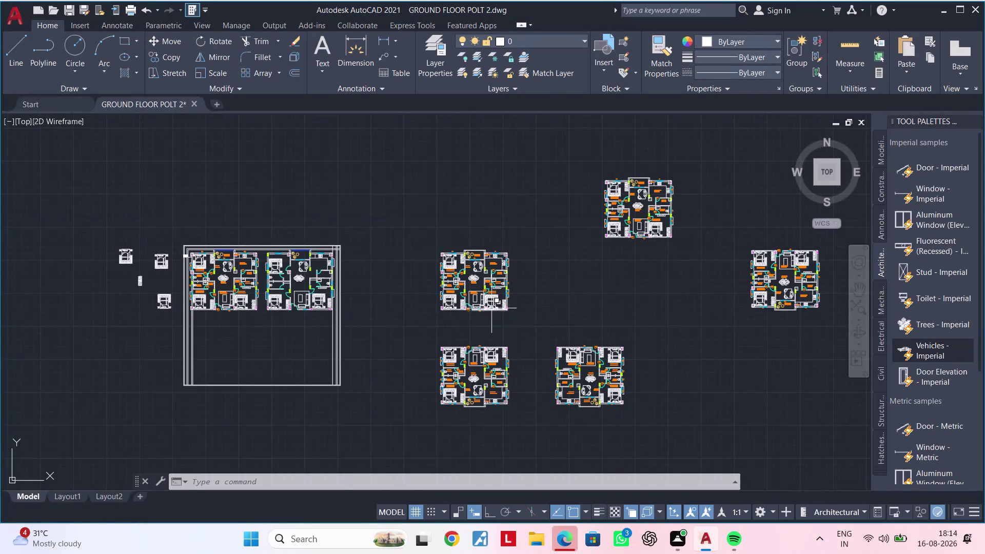
Pan and zoom to the wall gap between the two units' bedroom wall columns.
scroll(up, 3)
scroll(up, 3)
middle_drag(385, 335, 680, 281)
scroll(down, 3)
middle_drag(411, 321, 687, 291)
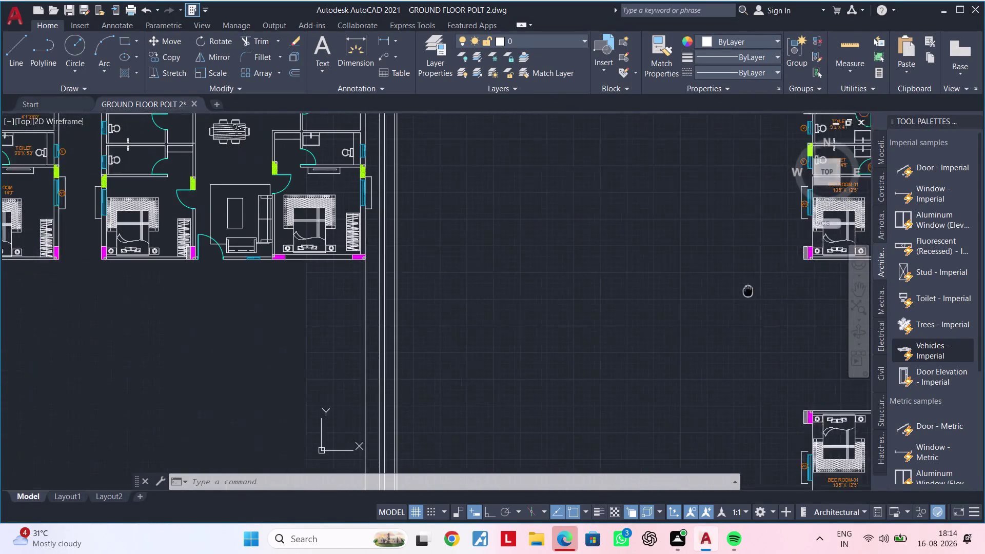
middle_drag(688, 290, 788, 291)
middle_drag(339, 310, 581, 319)
scroll(down, 3)
middle_drag(362, 320, 412, 322)
scroll(up, 3)
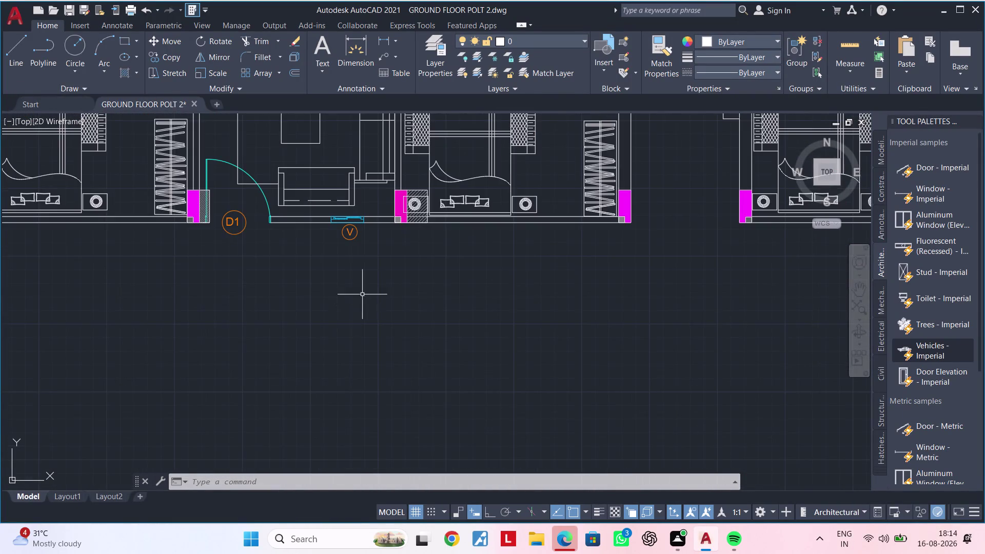
middle_drag(352, 259, 353, 397)
scroll(up, 3)
scroll(down, 3)
middle_drag(294, 396, 370, 379)
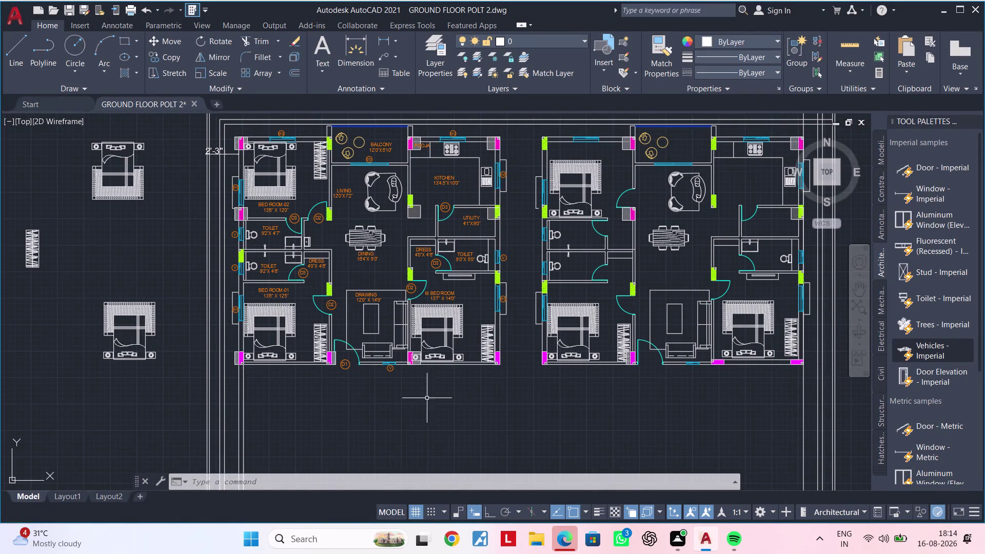
scroll(up, 3)
middle_drag(467, 342, 394, 395)
key(Escape)
key(Escape)
key(Escape)
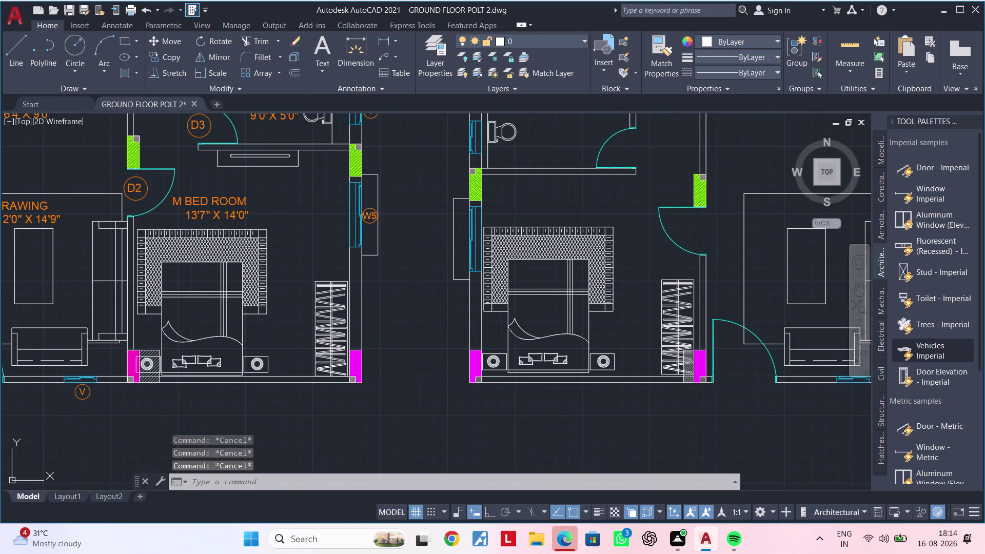
key(Escape)
key(Escape)
key(Escape)
key(Escape)
key(Escape)
scroll(up, 3)
key(Escape)
middle_drag(382, 385, 347, 393)
key(Escape)
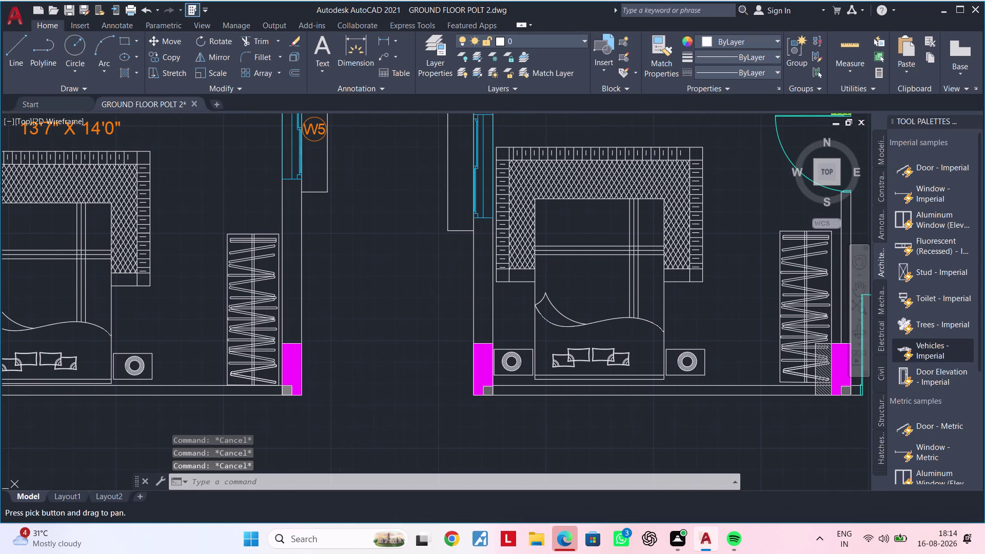
With Ortho on, draw a straight line spanning the gap between the wall column corners.
text(L)
key(space)
scroll(up, 3)
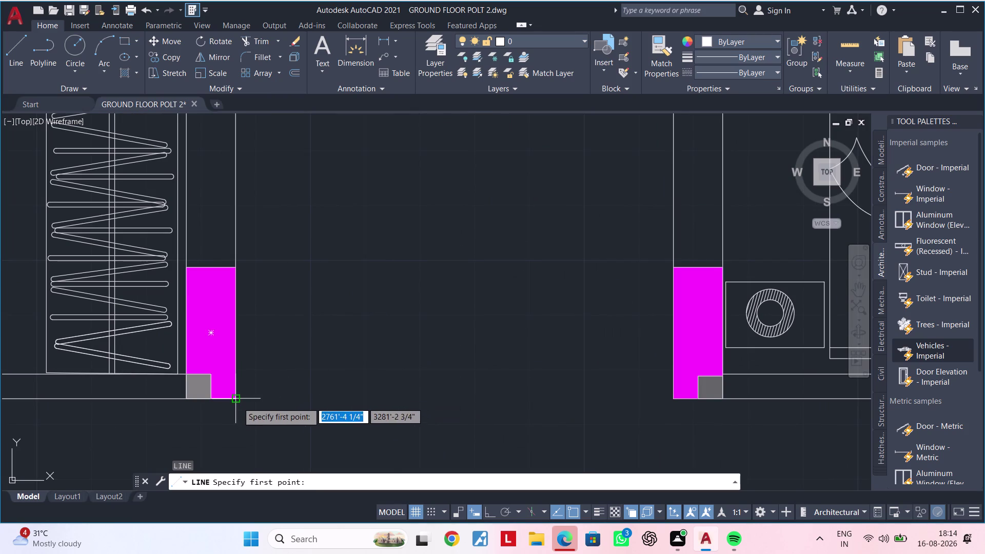
click(236, 400)
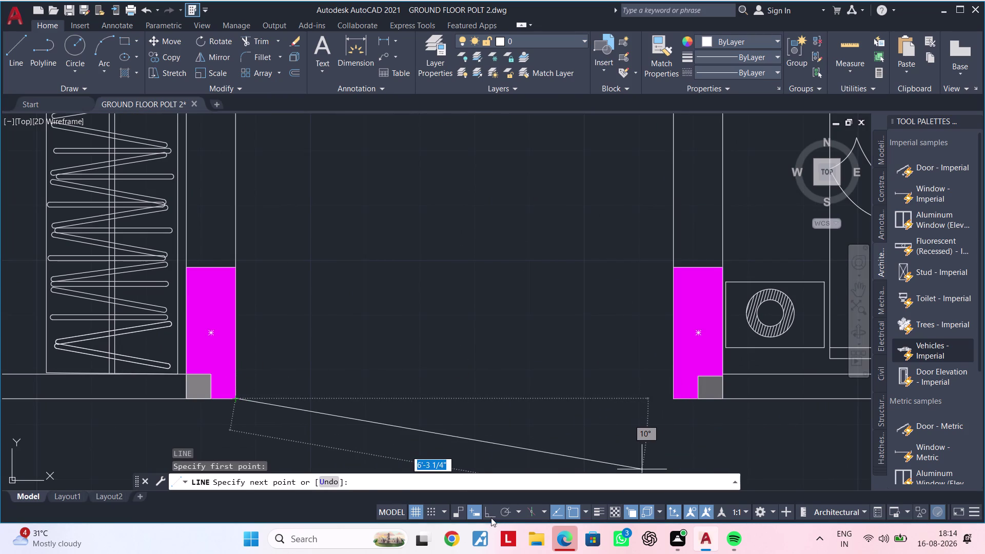
click(491, 518)
click(671, 398)
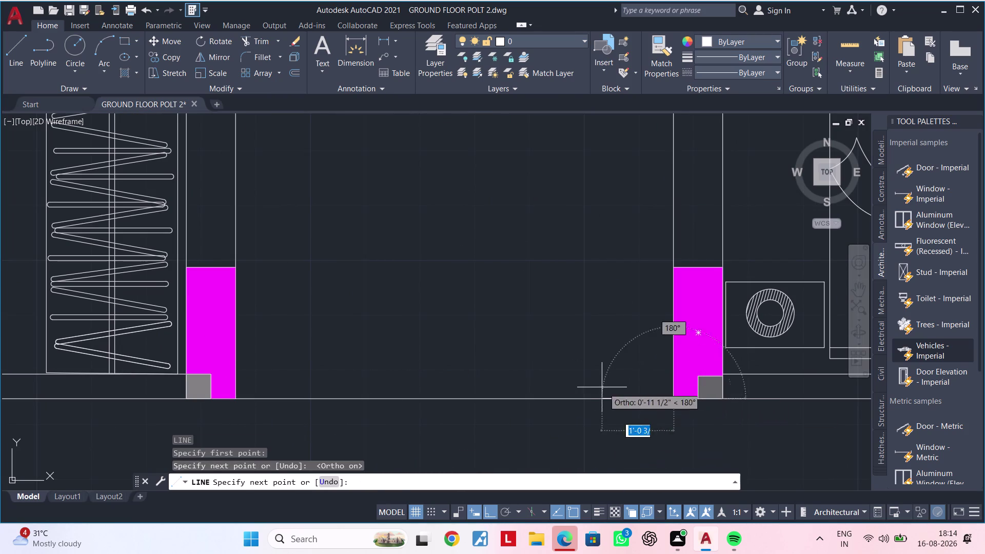
key(Escape)
key(Escape)
Offset the new wall line 9" upward.
text(OF)
key(space)
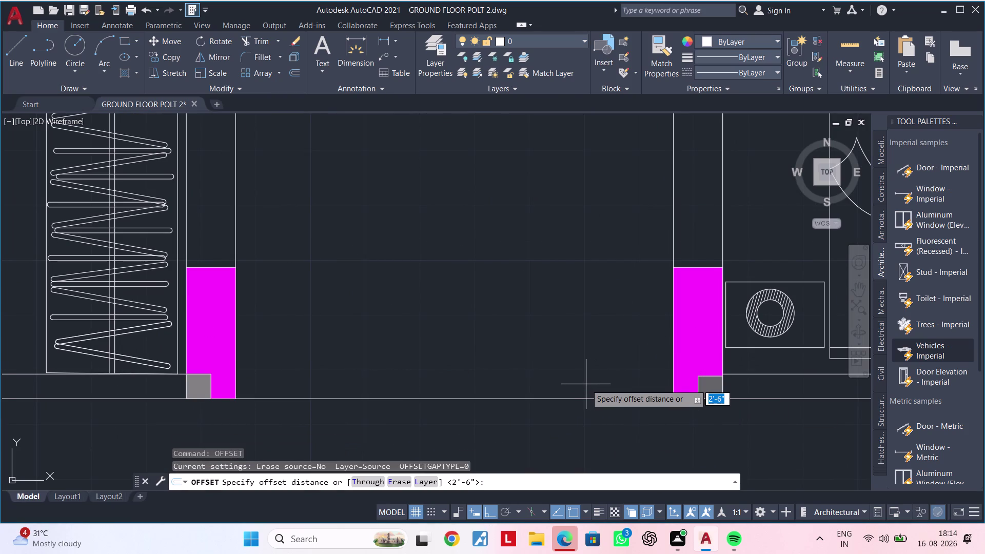
key(9)
key(shift+quotedbl)
key(Return)
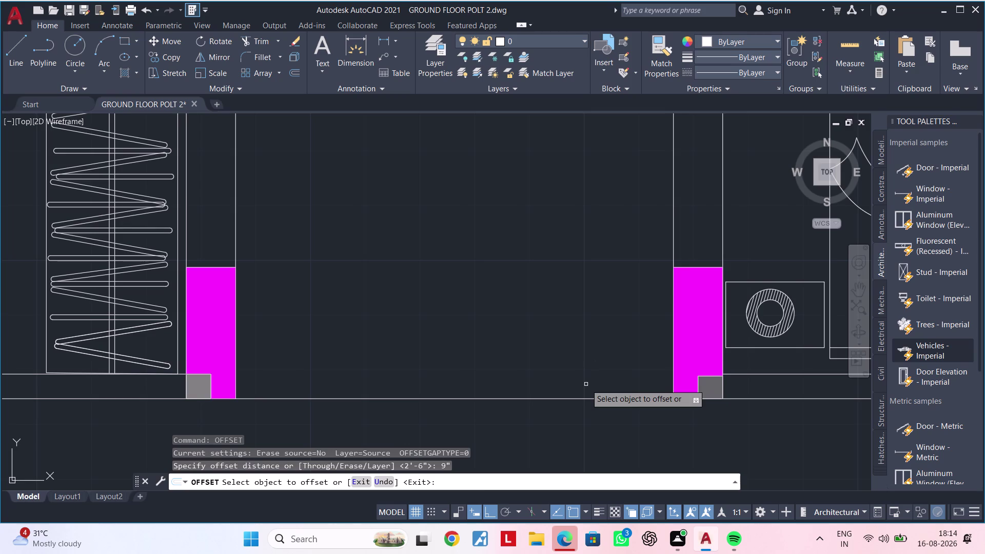
click(518, 399)
click(507, 349)
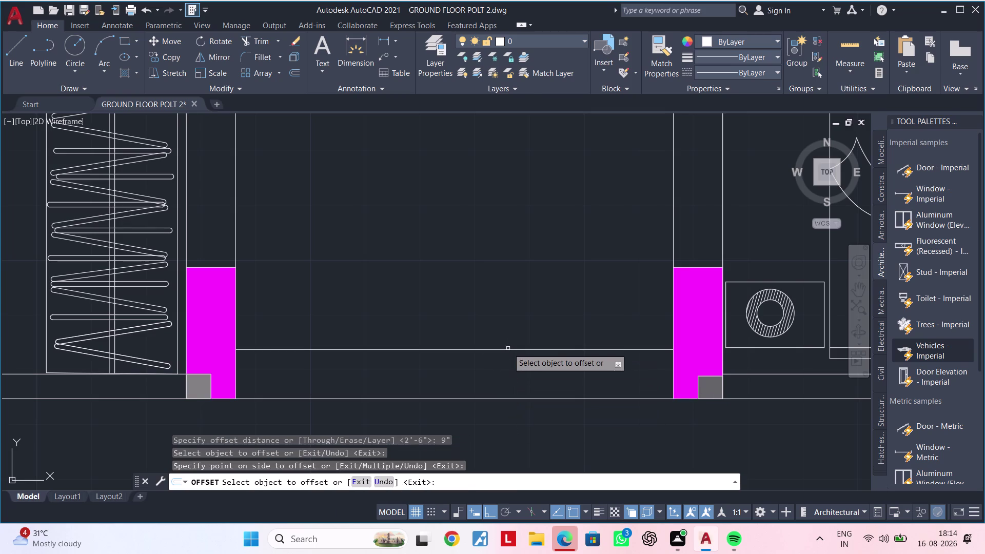
scroll(down, 3)
middle_drag(505, 324, 421, 373)
key(space)
Attempt a second offset with a mistyped 6 distance, then cancel it.
key(space)
text(6)
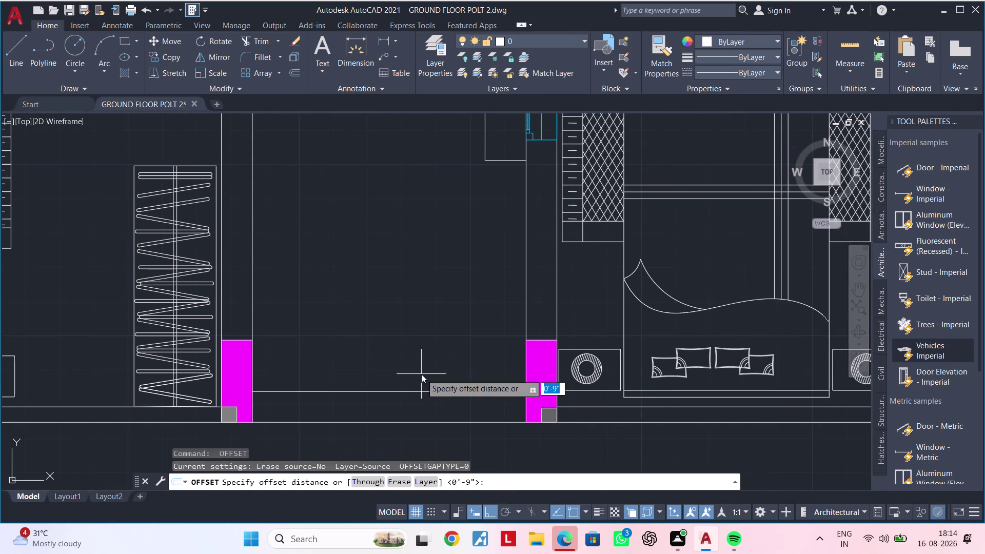
key(backslash)
key(Return)
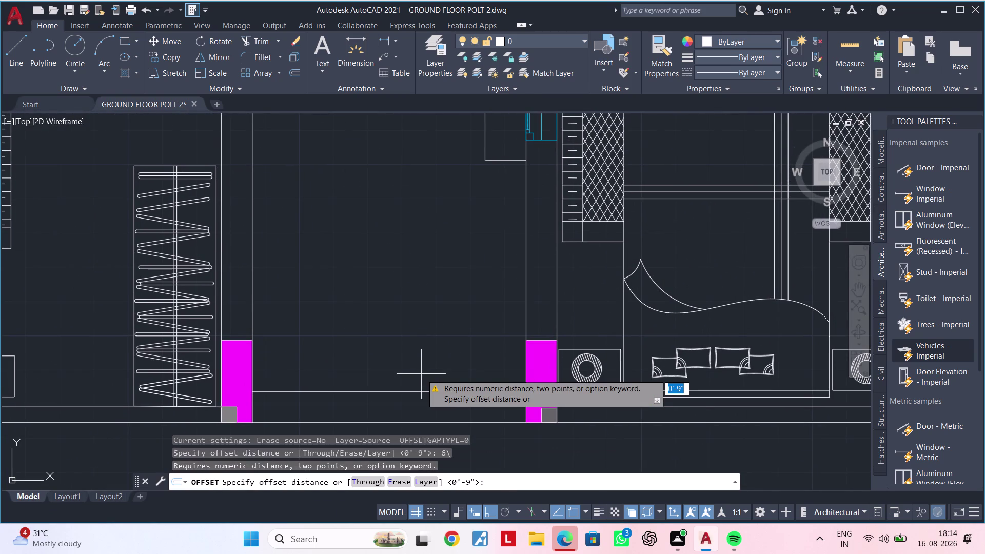
key(Escape)
key(Escape)
key(Escape)
text(O)
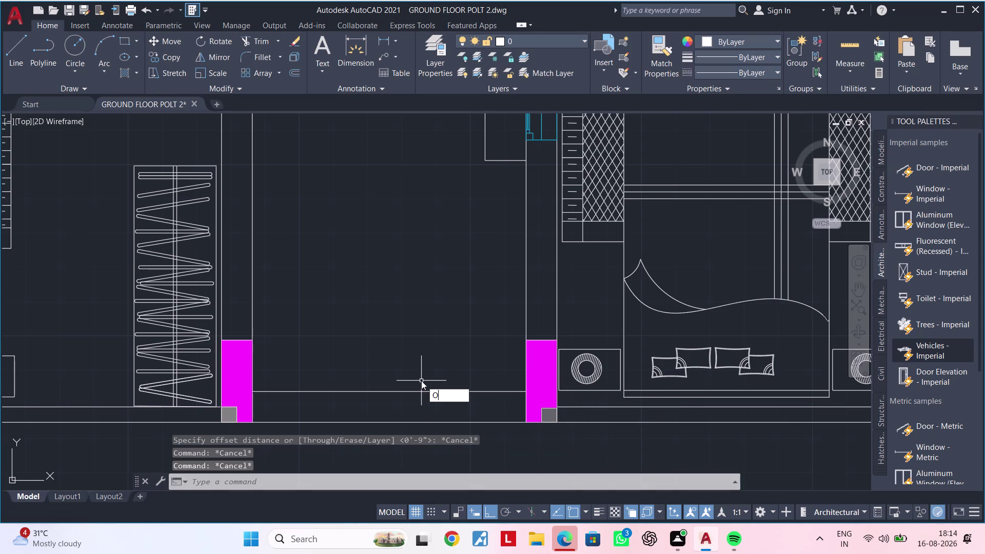
text(G)
key(Escape)
key(Escape)
Offset the 9" line 6' upward.
text(OF)
key(space)
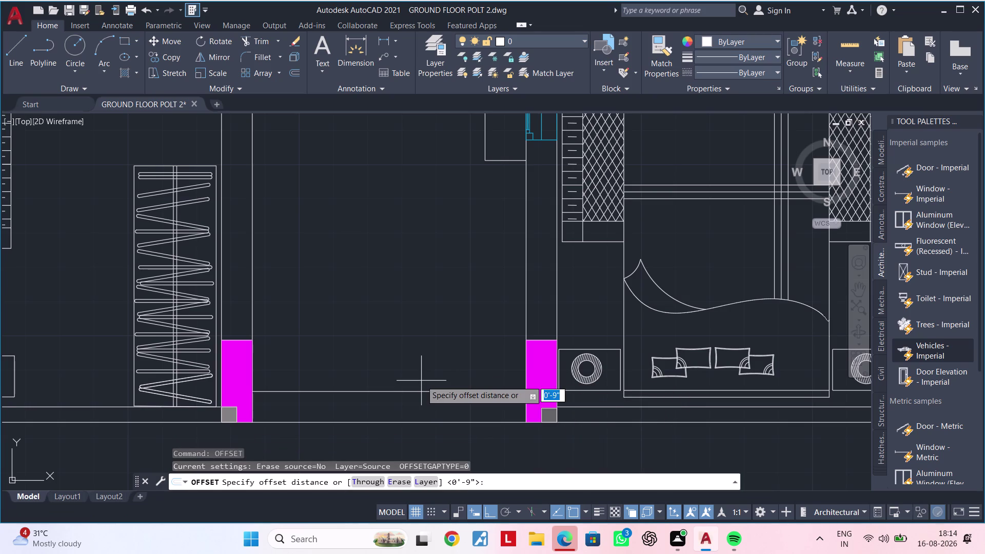
text(6')
key(Return)
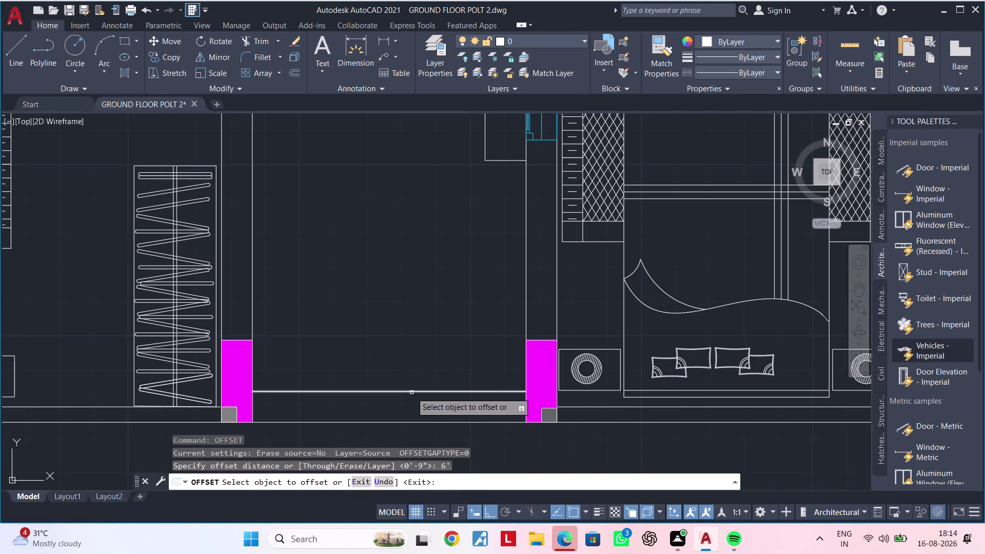
click(411, 393)
click(411, 323)
middle_drag(412, 322, 370, 482)
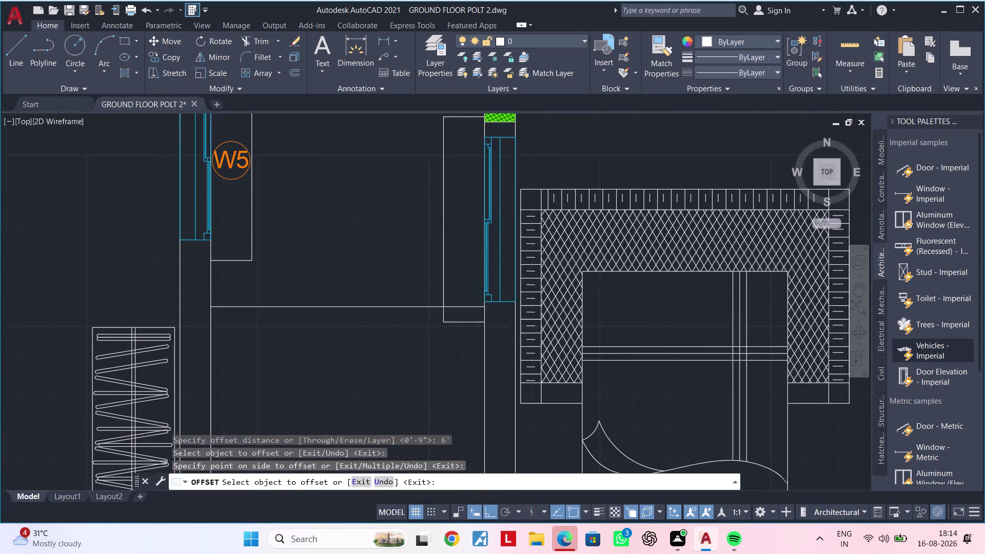
middle_drag(369, 482, 370, 483)
middle_drag(396, 385, 401, 341)
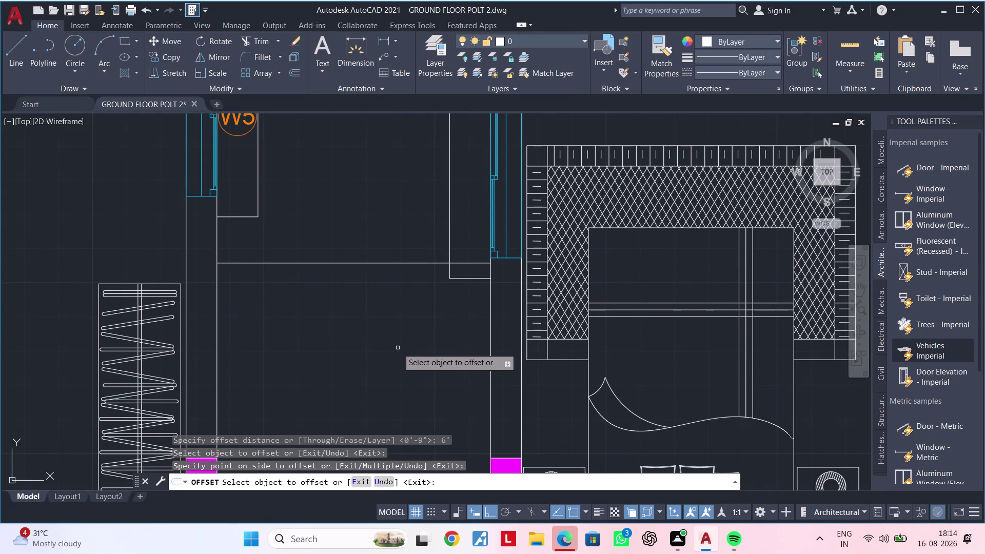
Start trimming the new wall lines with TR, restarting after a cancelled first try.
text(TR)
key(space)
click(451, 274)
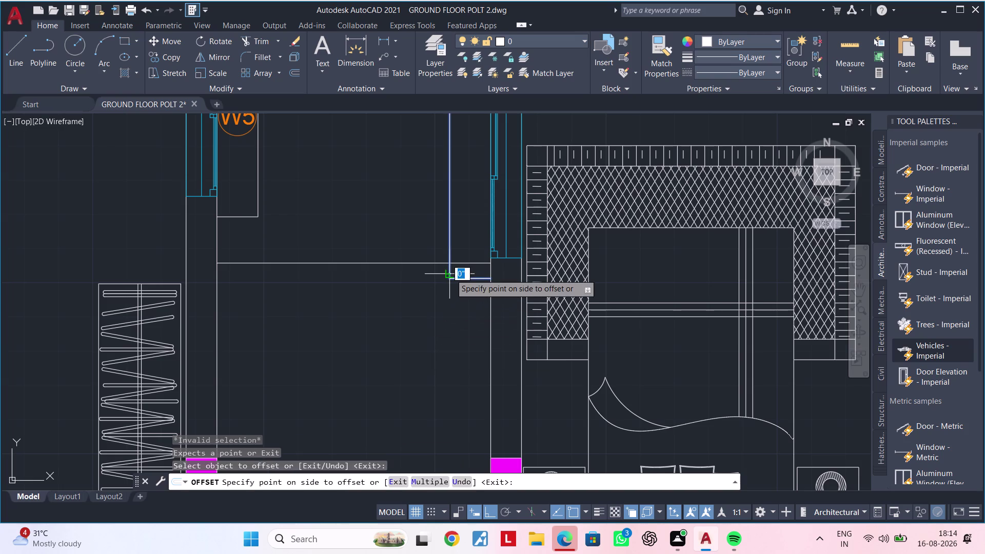
key(Escape)
key(Escape)
key(Escape)
text(TR)
key(space)
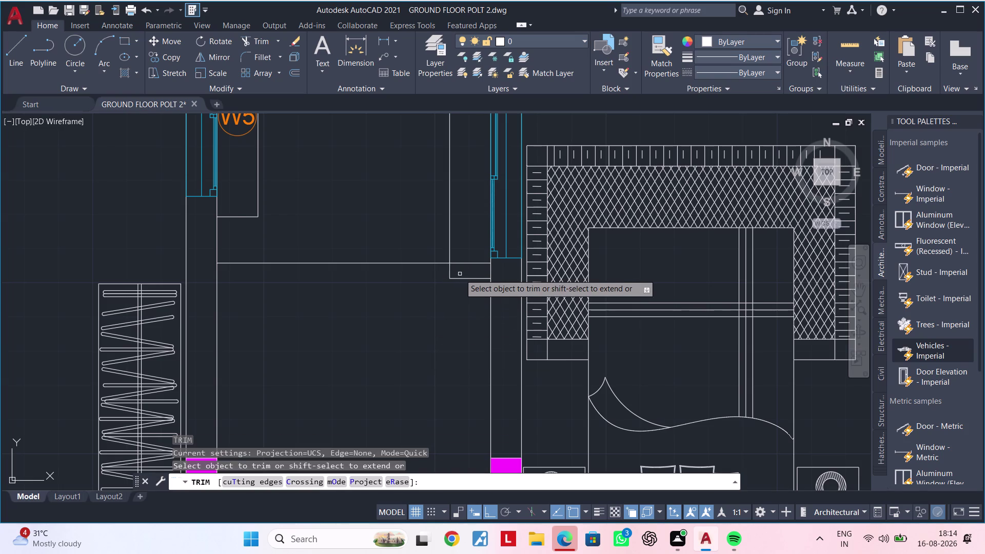
click(451, 275)
click(476, 277)
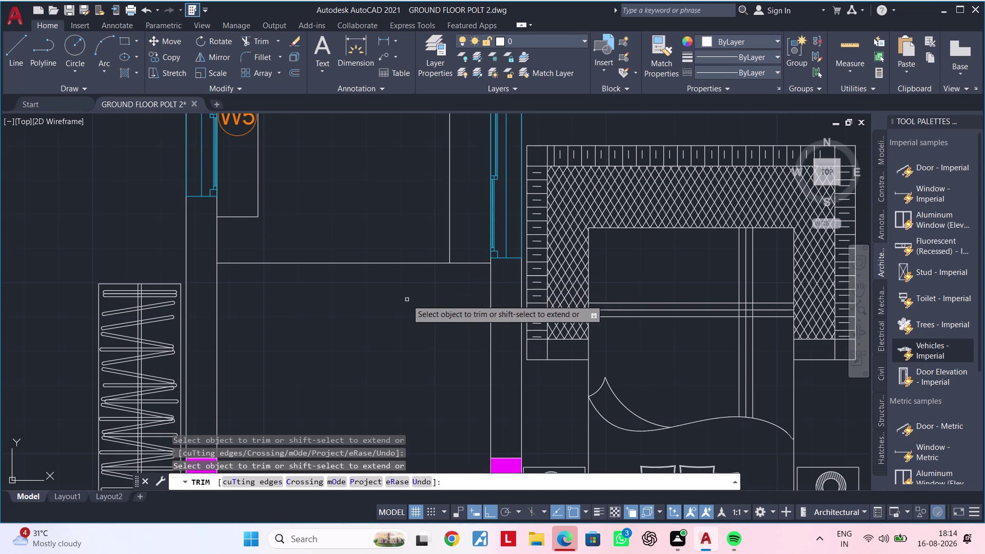
scroll(down, 3)
middle_drag(390, 315, 308, 325)
key(Escape)
key(Escape)
middle_drag(297, 326, 324, 318)
key(Escape)
key(Escape)
key(Escape)
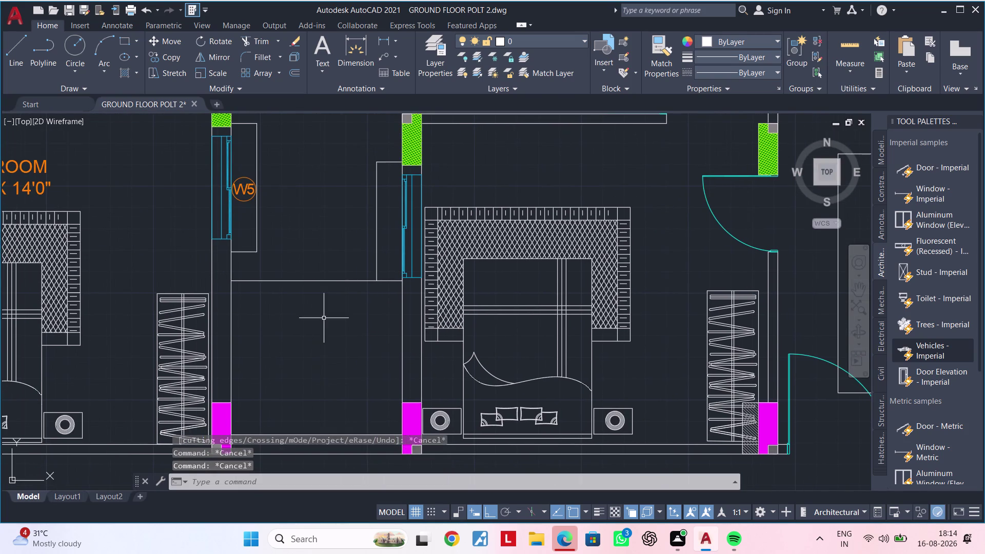
key(Escape)
key(Escape)
key(Escape)
key(Escape)
key(Escape)
key(Escape)
key(Escape)
key(Escape)
key(Escape)
key(Escape)
key(Escape)
key(Escape)
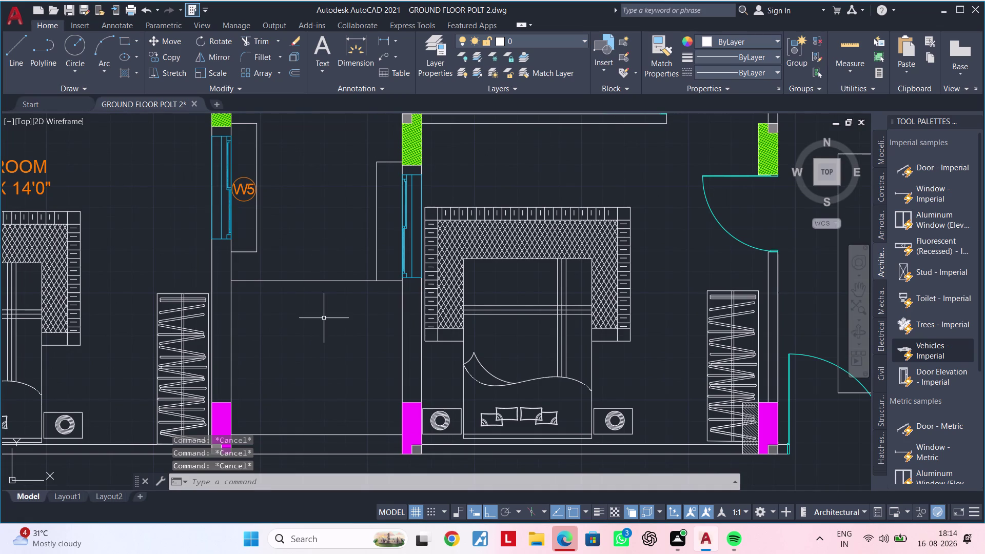
key(Escape)
key(Escape)
key(Escape)
key(Escape)
key(Escape)
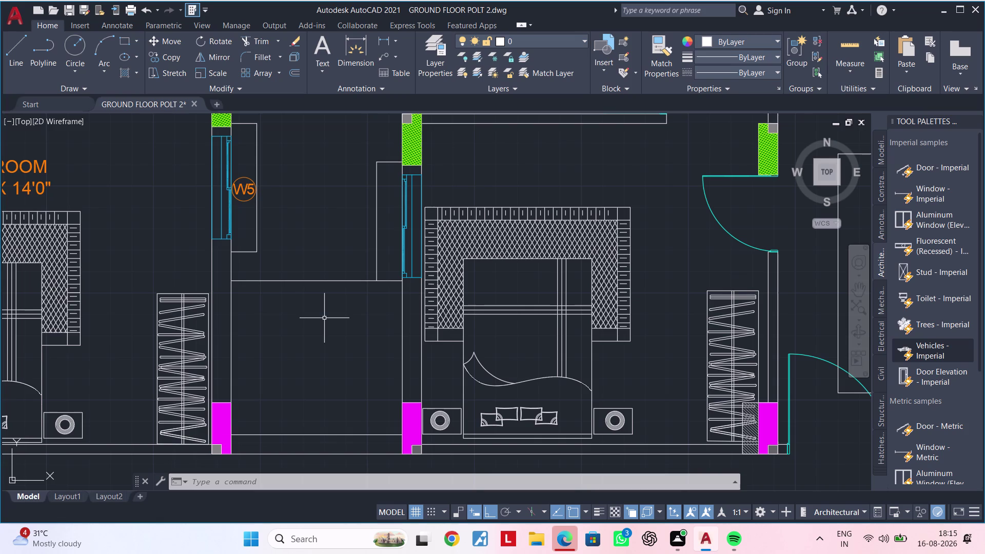
text(OF)
key(space)
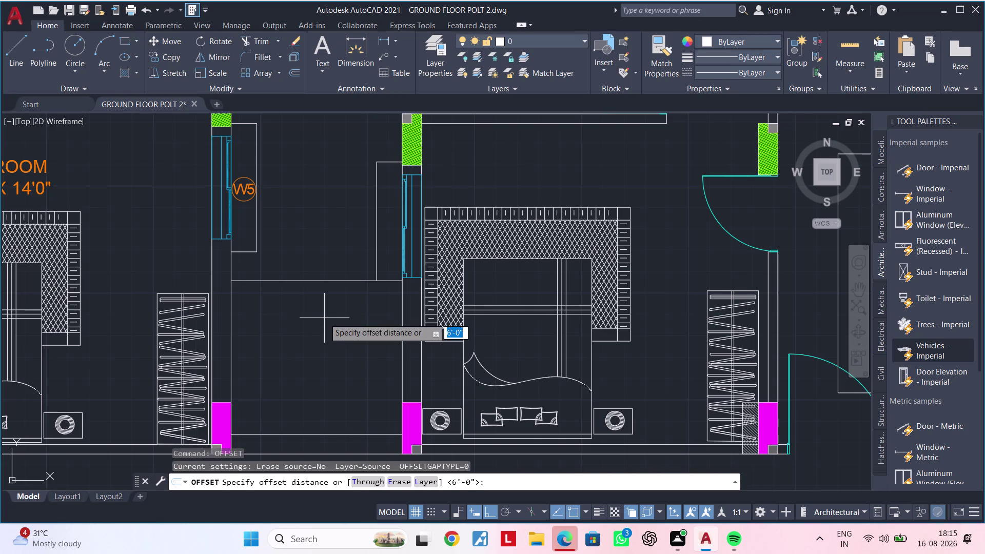
text(9")
key(Return)
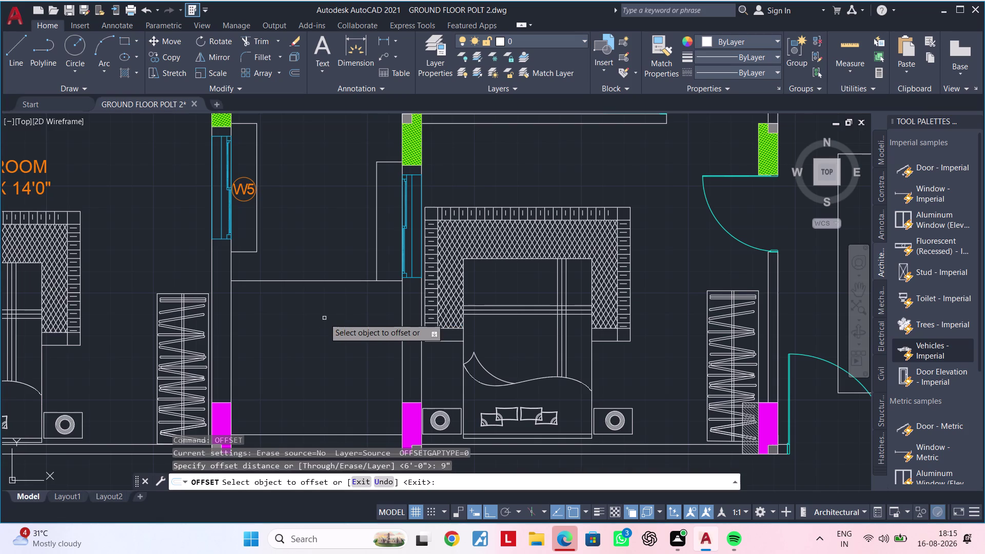
click(327, 279)
click(327, 323)
key(Escape)
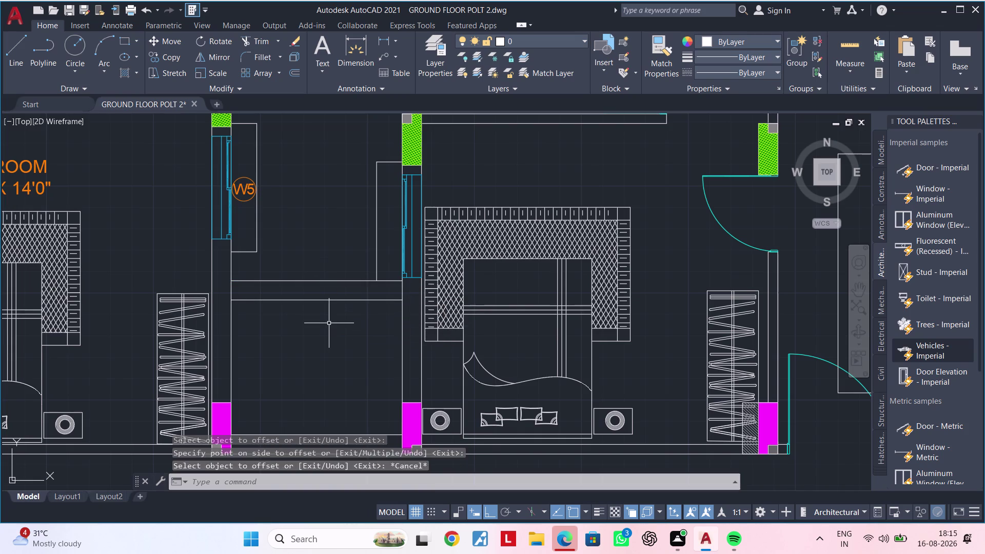
key(Escape)
key(Escape)
text(TR)
key(space)
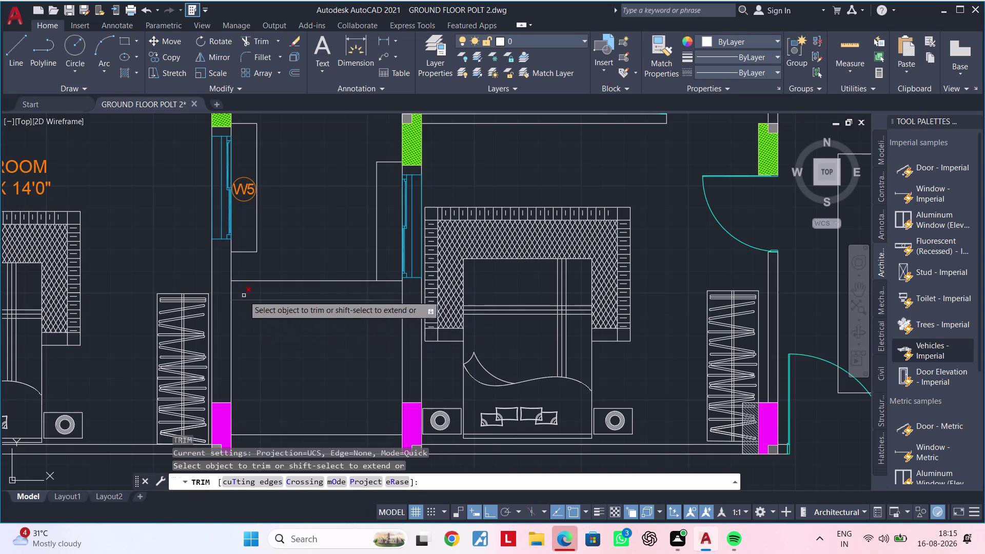
click(233, 288)
click(229, 288)
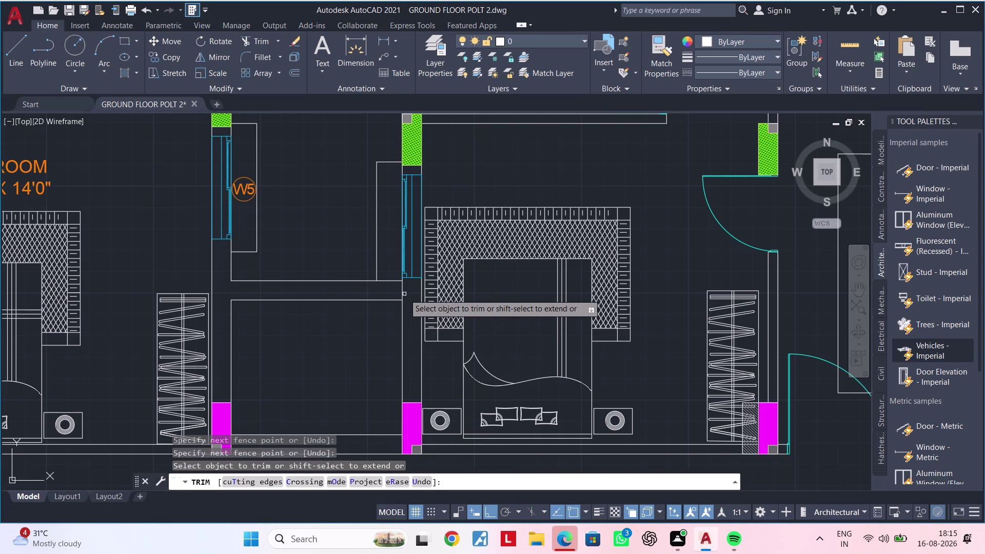
click(404, 292)
key(Escape)
middle_drag(341, 364, 374, 310)
key(Escape)
key(Escape)
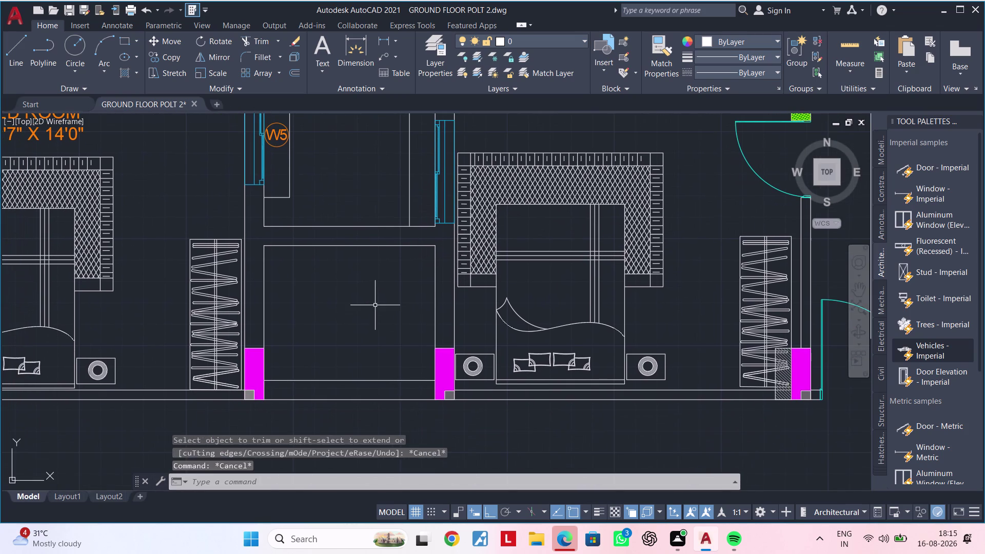
key(Escape)
key(Escape)
key(Escape)
key(Escape)
key(Escape)
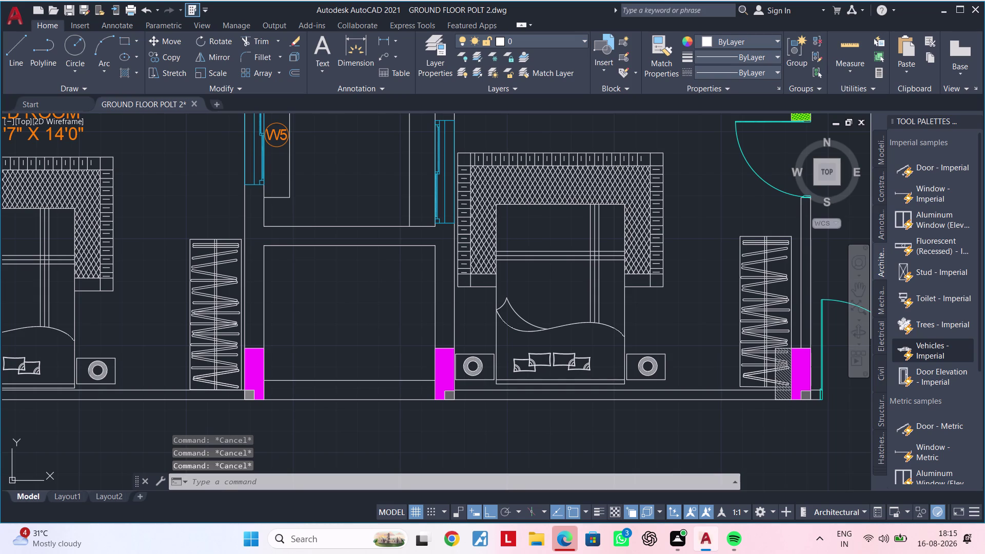
middle_drag(375, 306, 356, 308)
key(Escape)
key(Escape)
key(Escape)
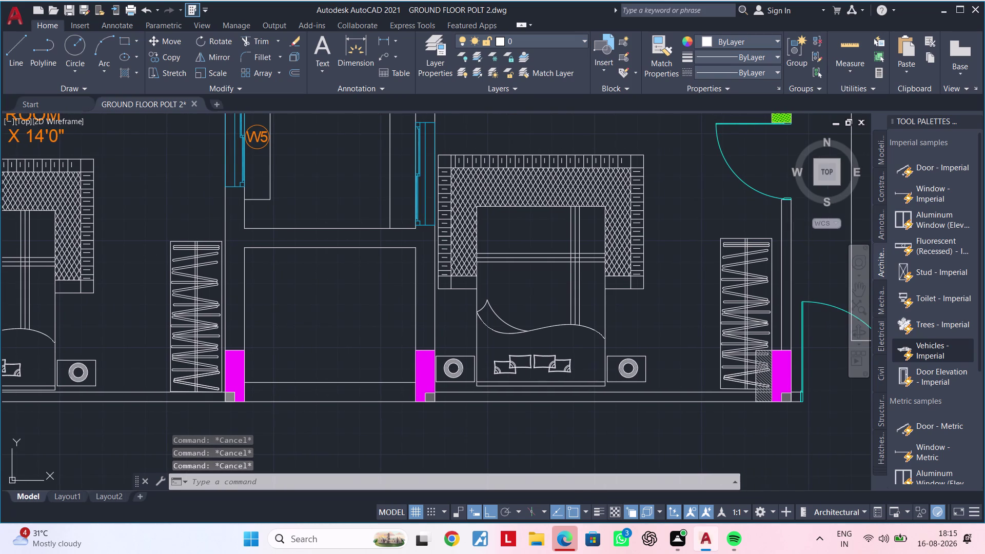
Try 2-inch and 6-inch offsets of the rectangle's top edge, then cancel both.
text(OF 2")
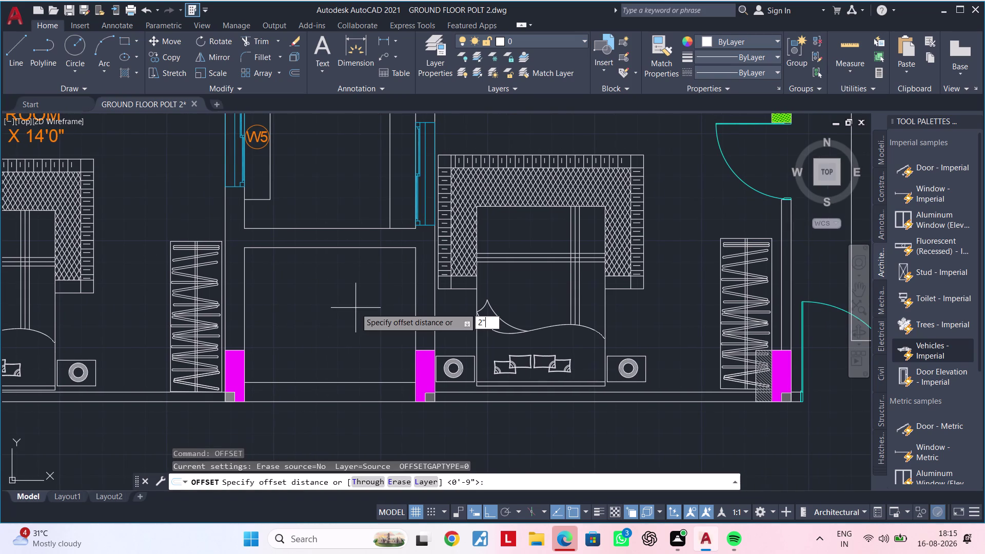
key(Return)
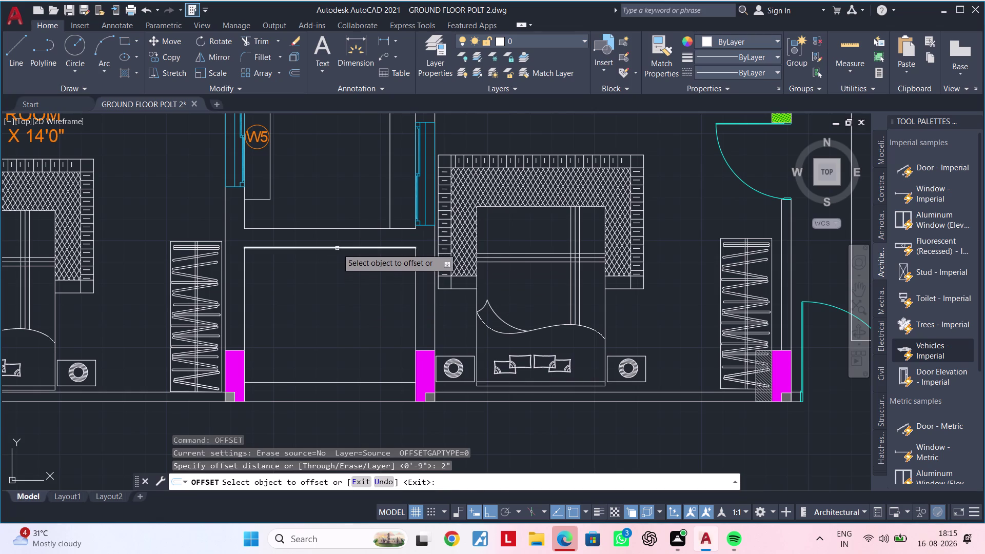
click(337, 248)
key(Escape)
key(Escape)
text(O)
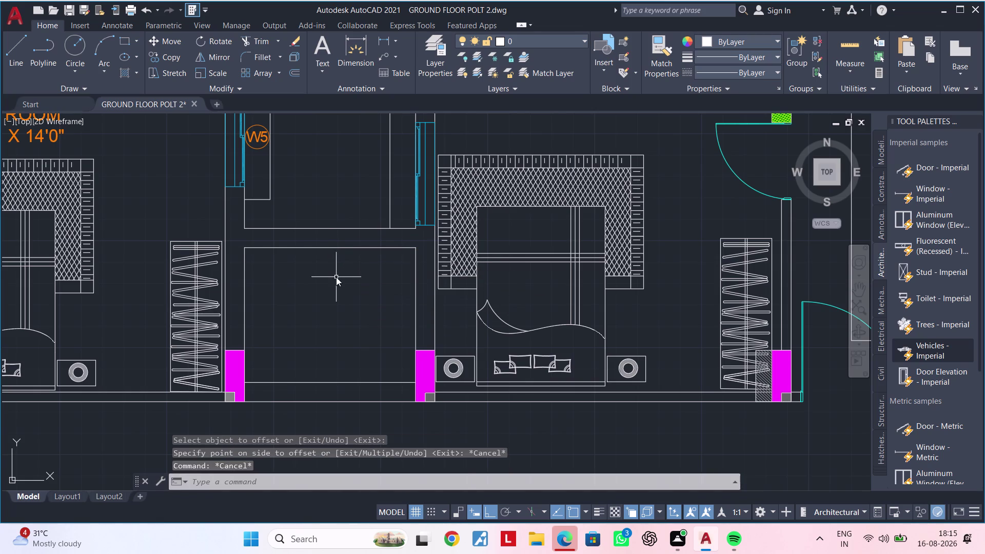
text(F 6")
key(Return)
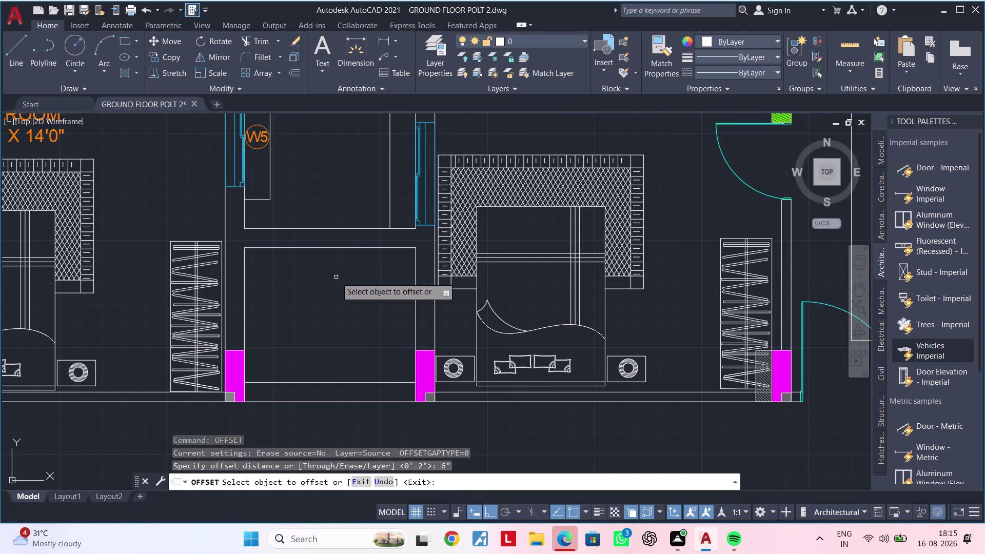
click(321, 249)
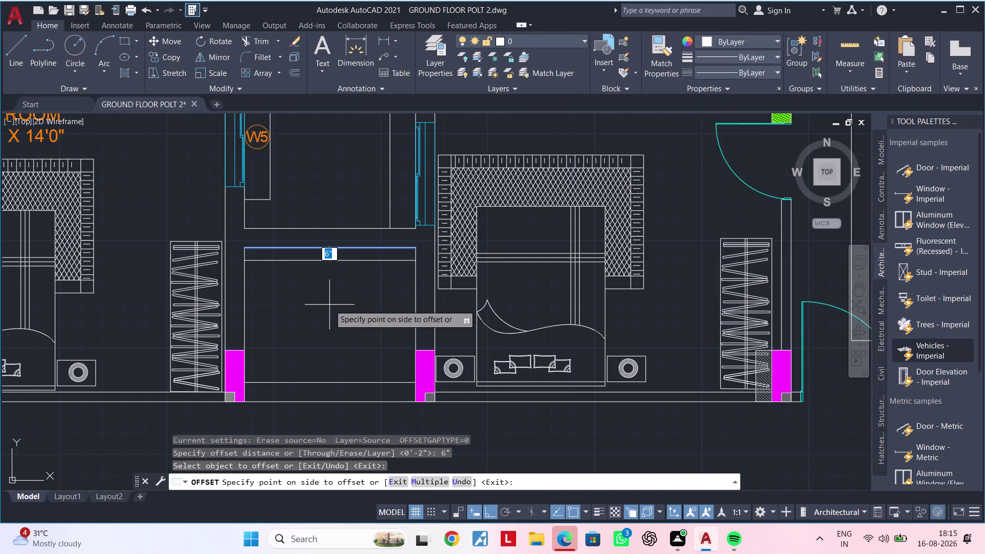
key(Escape)
key(Escape)
key(Escape)
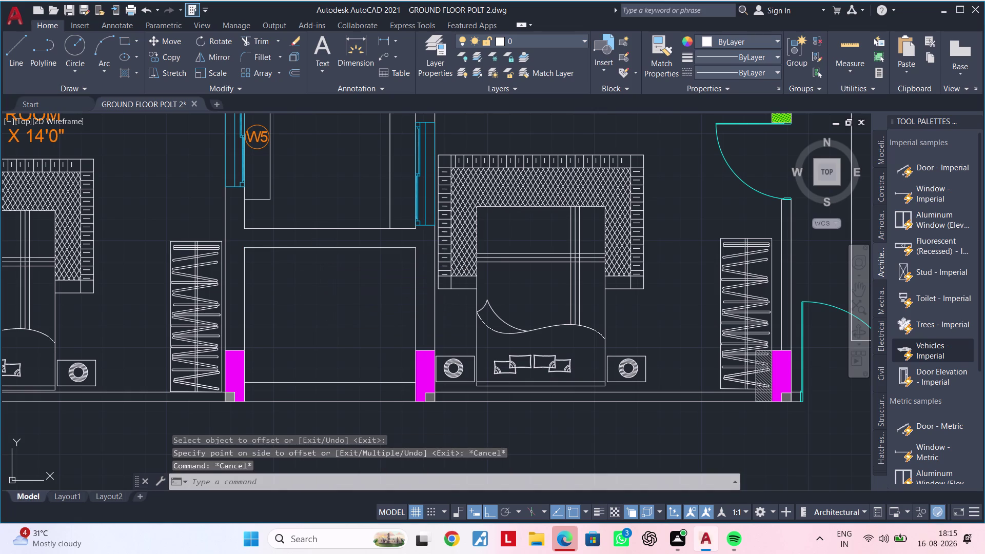
Offset the rectangle's top edge 9 inches inward.
text(OF)
key(space)
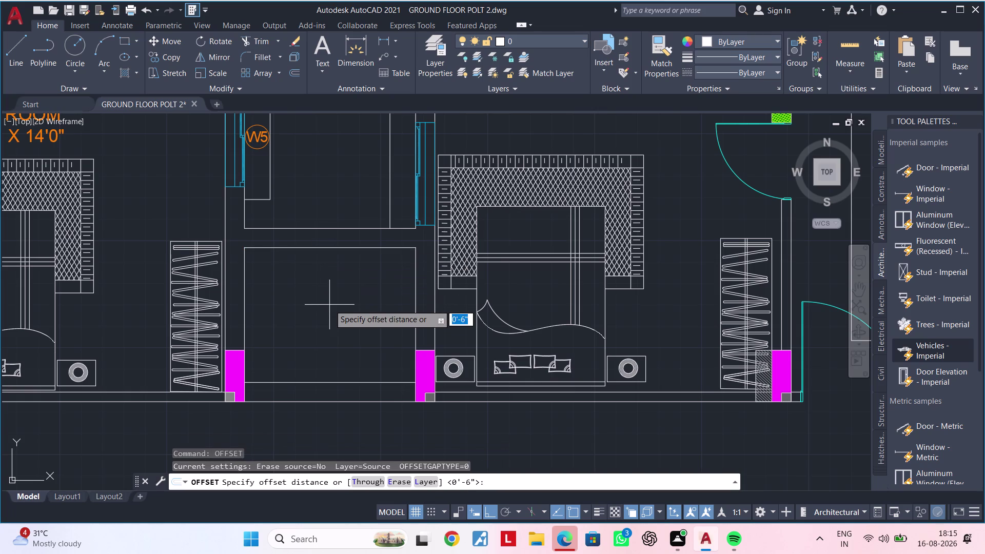
text(9")
key(Return)
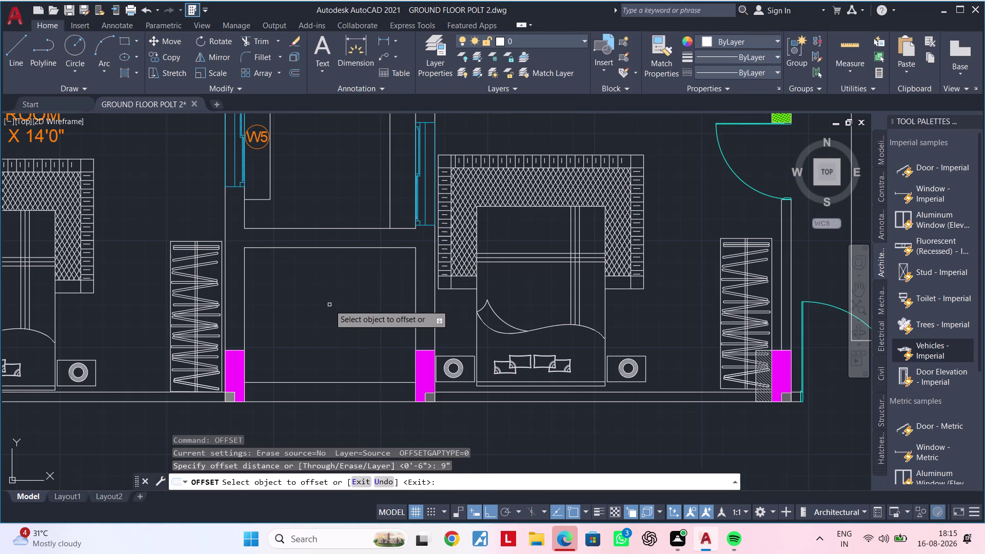
click(317, 248)
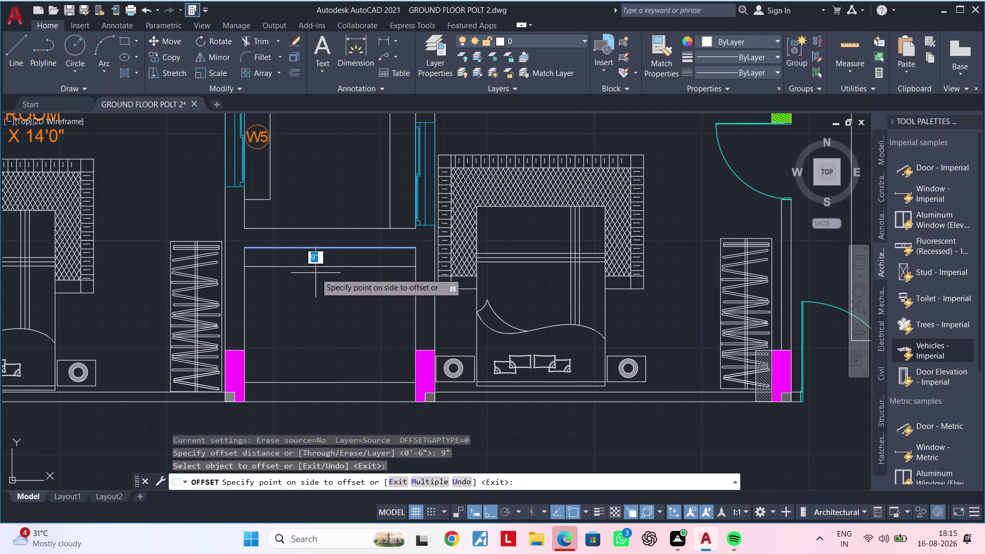
click(316, 275)
key(Escape)
key(Escape)
key(Escape)
key(Escape)
key(l)
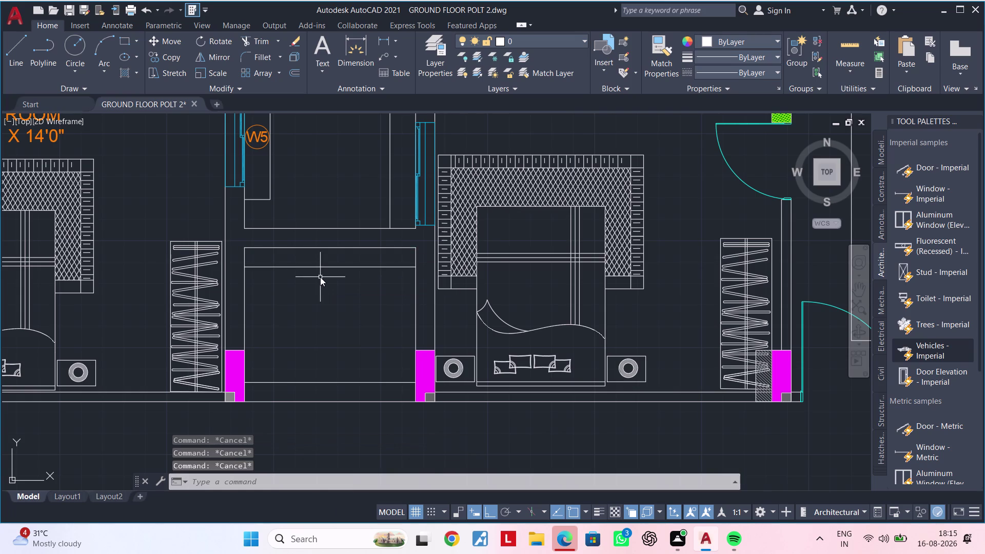
key(space)
key(Escape)
key(Escape)
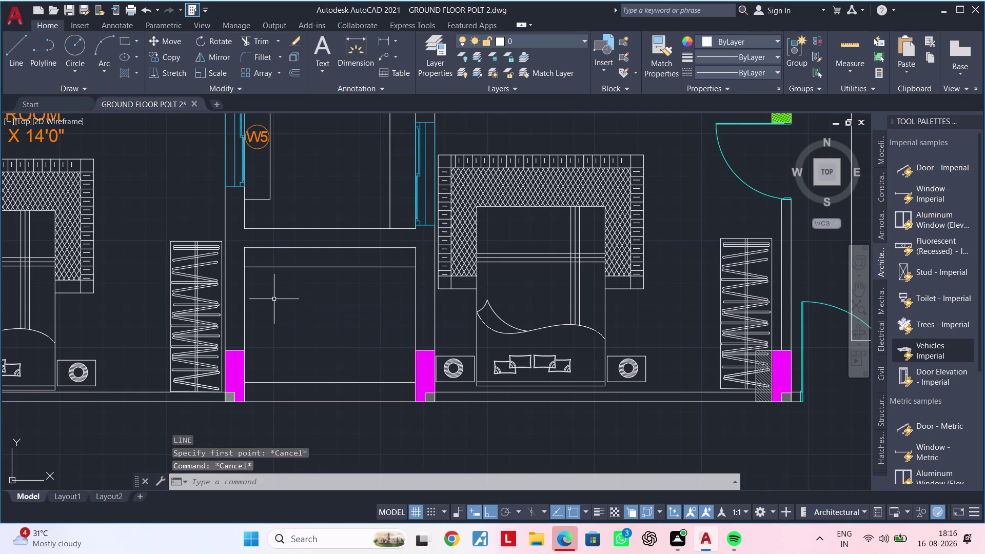
Offset the rectangle's left and right edges 6 inches inward.
text(OF)
key(space)
text(6)
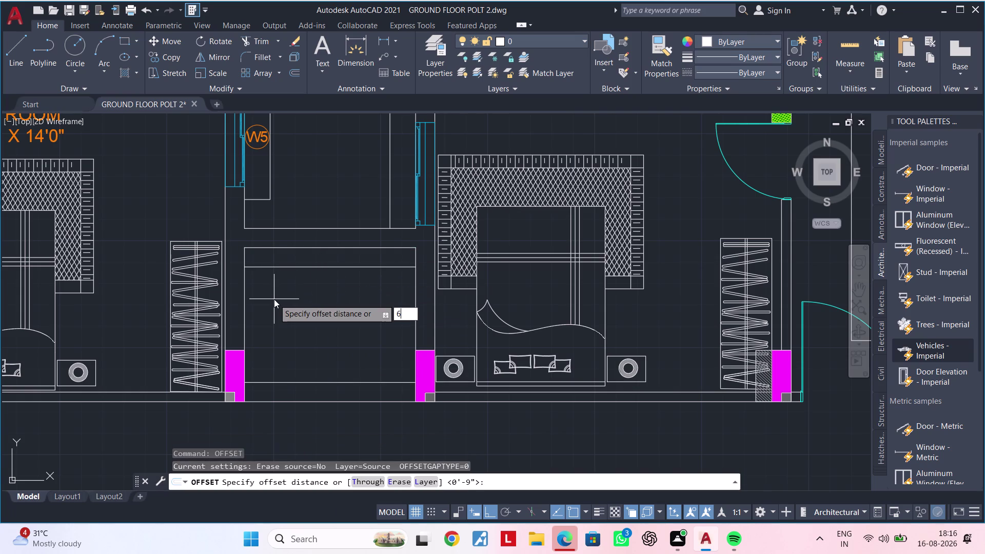
text(")
key(Return)
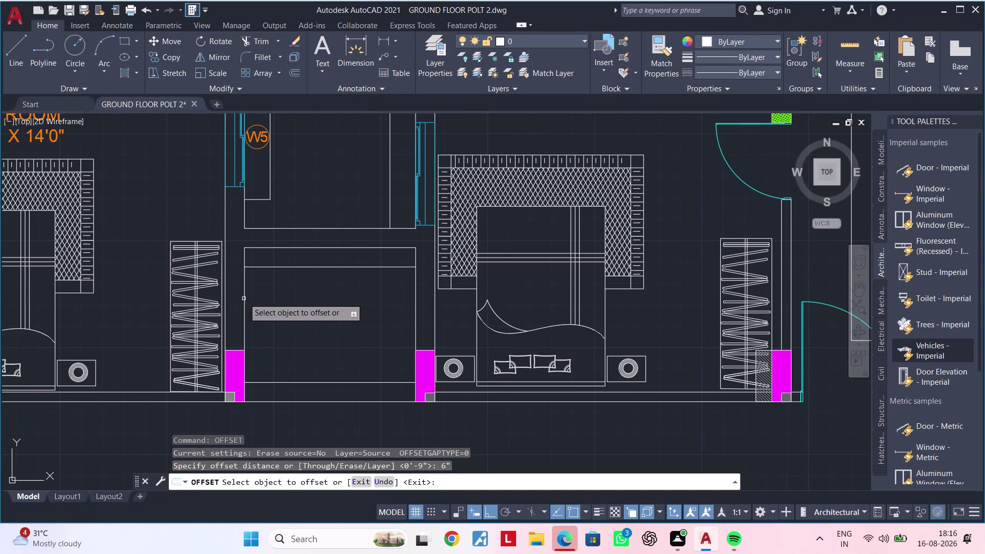
click(245, 297)
click(273, 298)
click(417, 292)
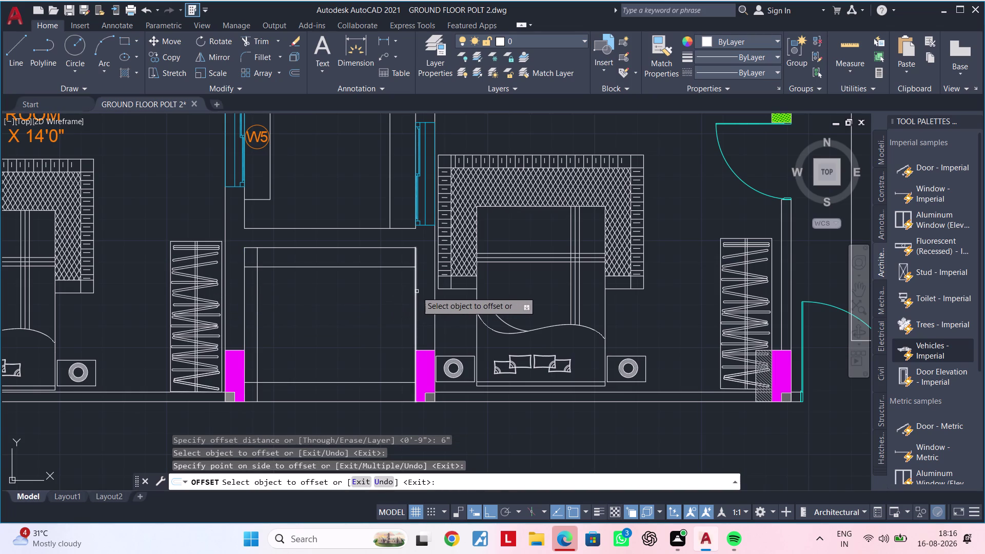
click(341, 298)
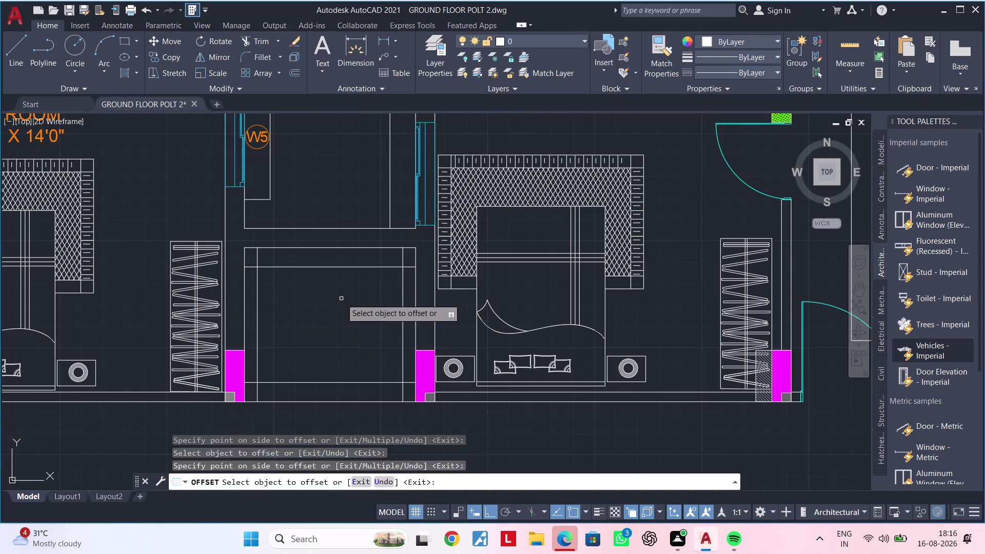
key(Escape)
key(Escape)
After a mistyped command, offset the inner left line a further 2 inches.
text(O0)
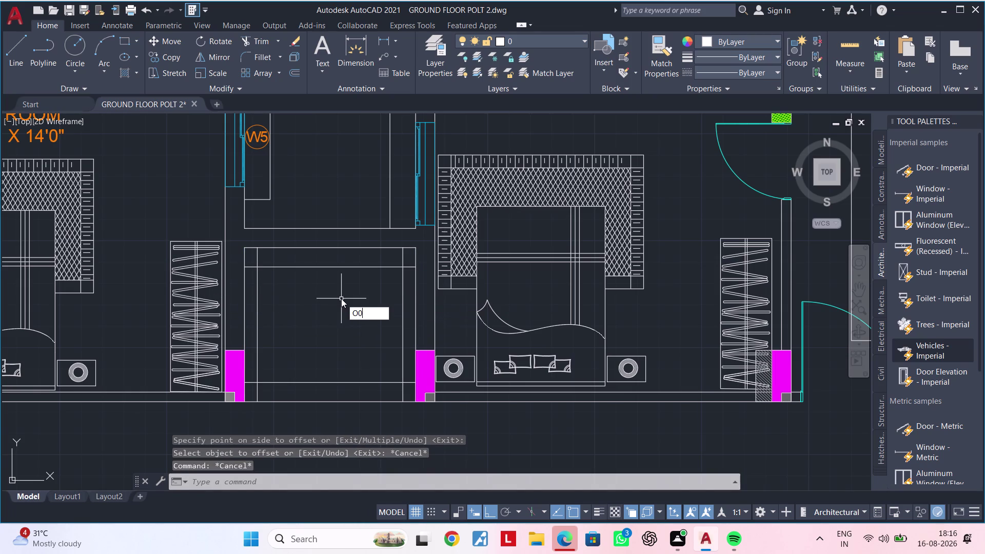
text(F)
key(space)
key(Escape)
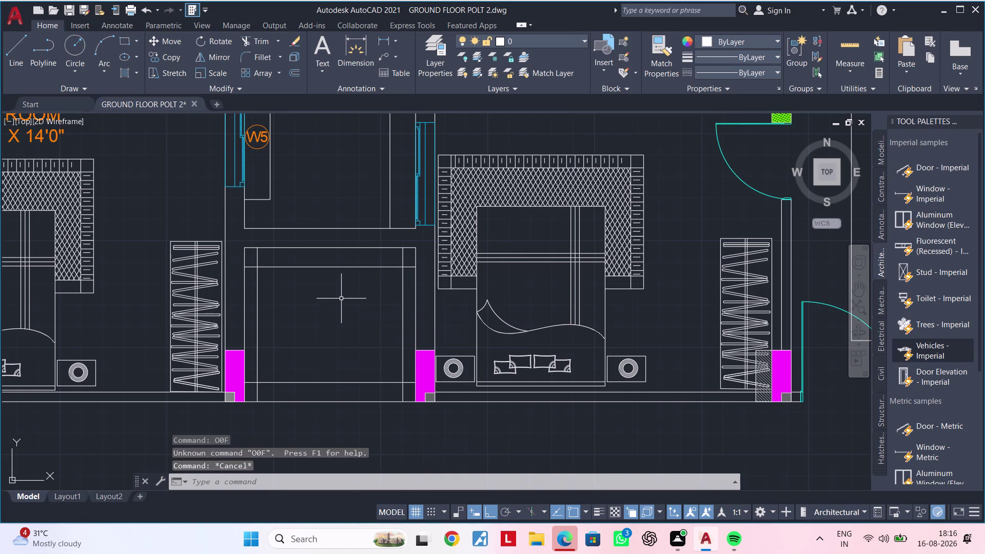
key(Escape)
text(OF)
key(space)
text(2)
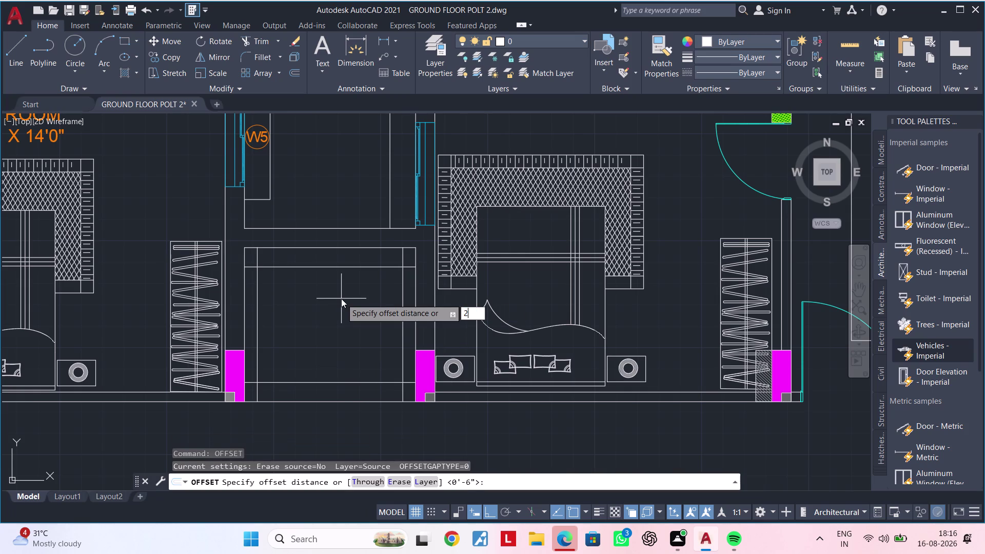
text(")
key(Return)
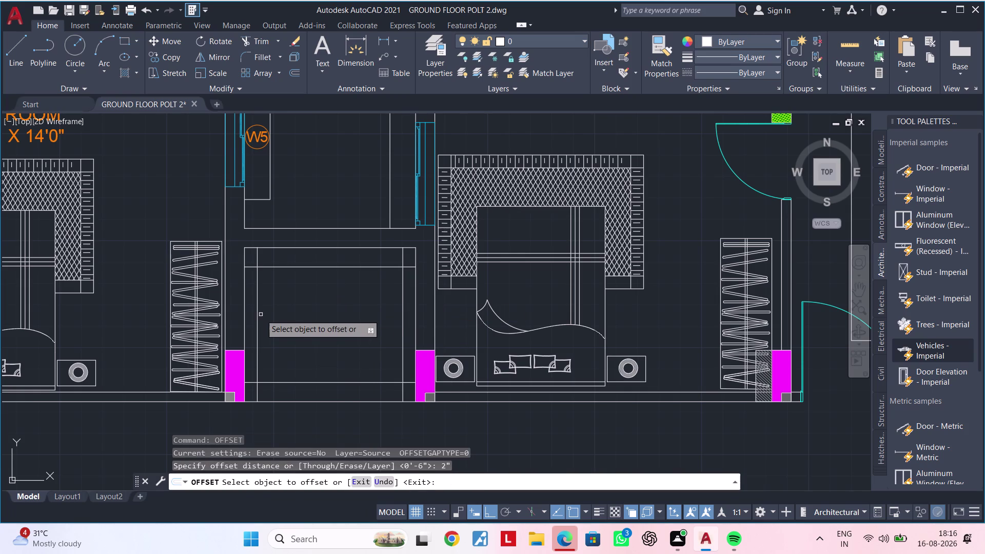
click(257, 315)
click(266, 315)
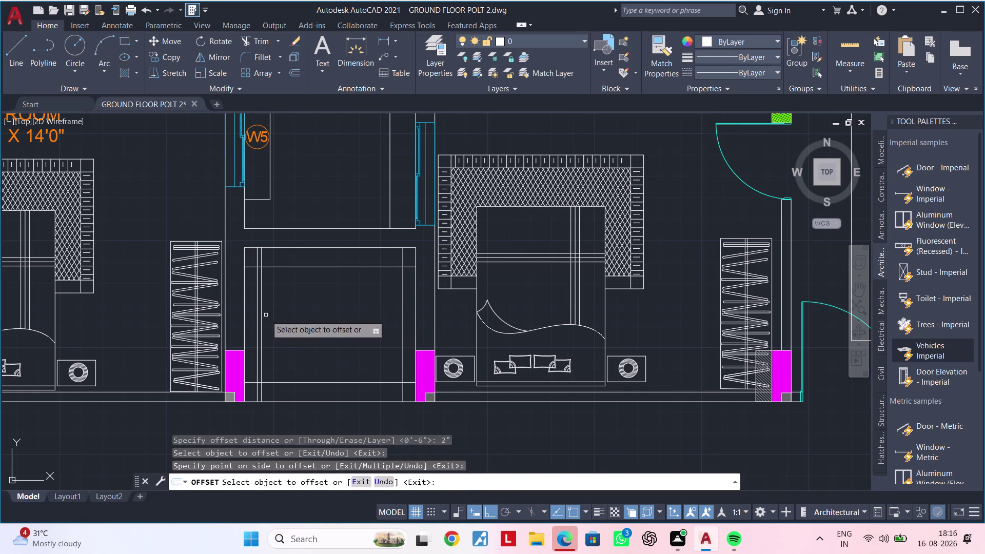
click(402, 299)
click(377, 302)
key(Escape)
Delete the stray line and a second line near the rectangle's corner.
scroll(up, 3)
click(403, 295)
key(Delete)
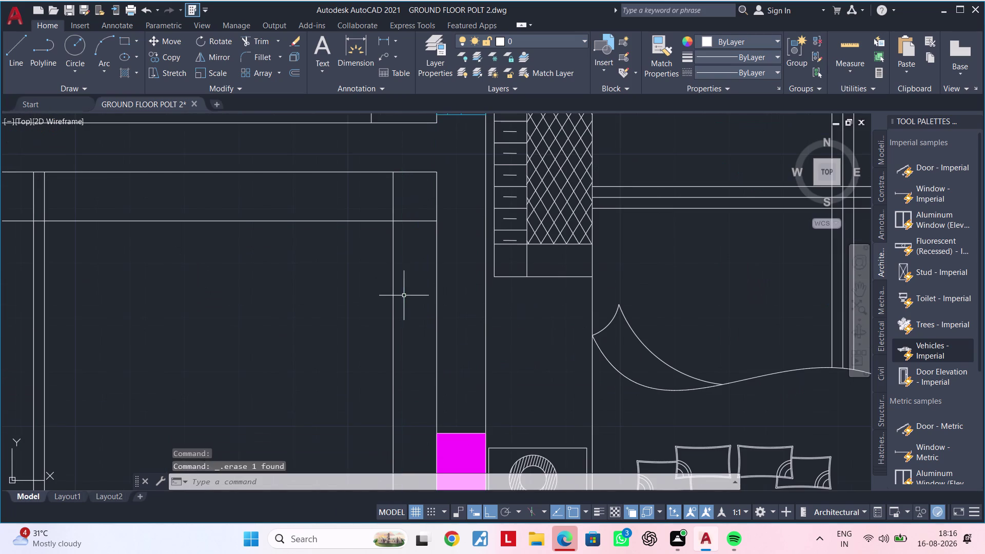
scroll(down, 3)
middle_drag(309, 313, 348, 308)
scroll(up, 3)
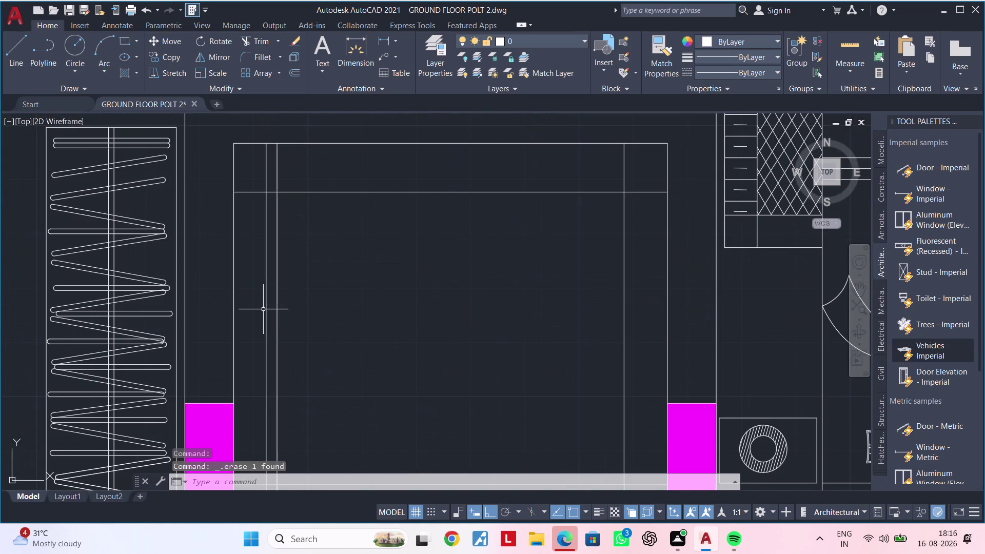
click(266, 308)
key(Delete)
scroll(down, 3)
middle_drag(296, 304, 275, 342)
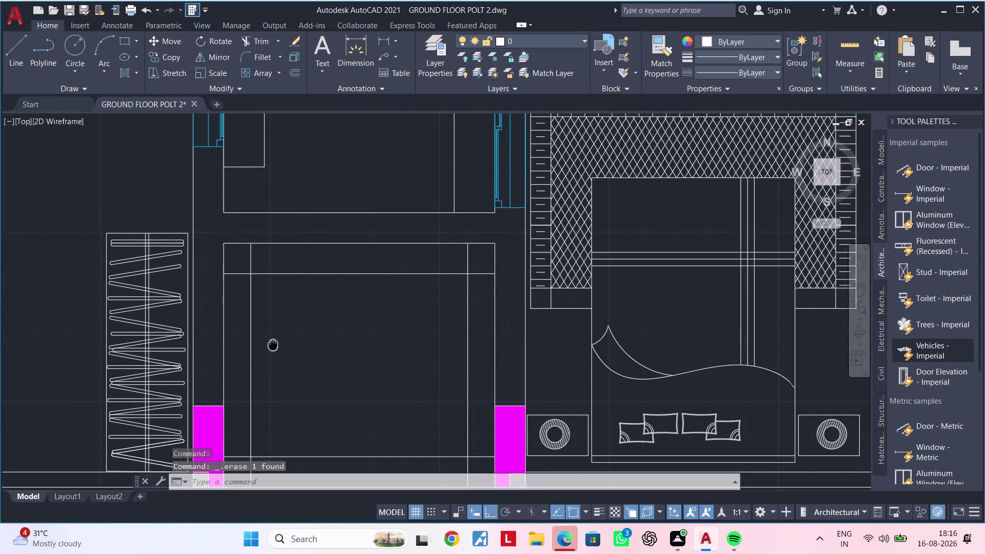
middle_drag(275, 343, 271, 346)
scroll(down, 3)
middle_drag(281, 334, 292, 320)
key(Escape)
key(Escape)
key(Escape)
Offset the inner top line and another rectangle line 6 inches further inside.
text(T)
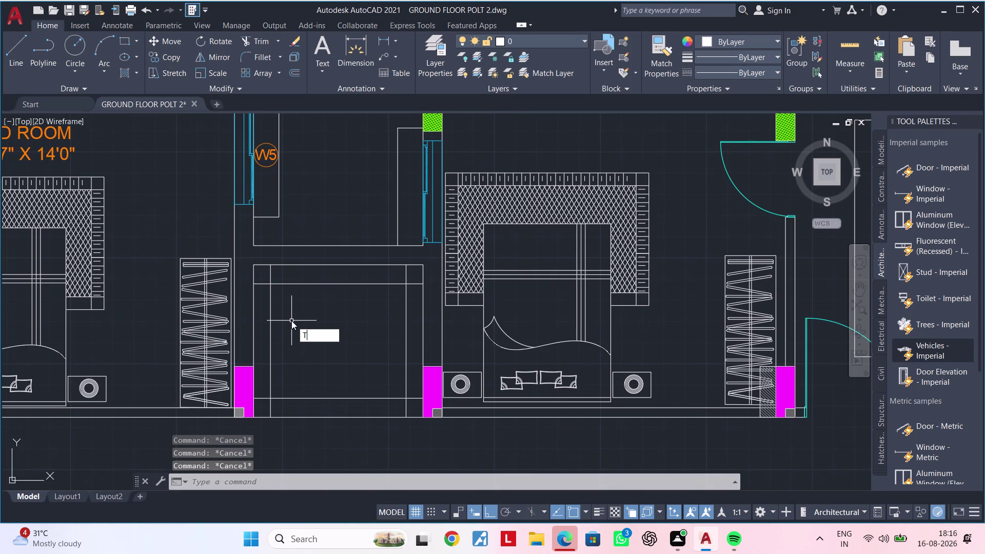
text(R)
key(Escape)
key(Escape)
key(Escape)
key(Escape)
text(O)
text(F)
key(space)
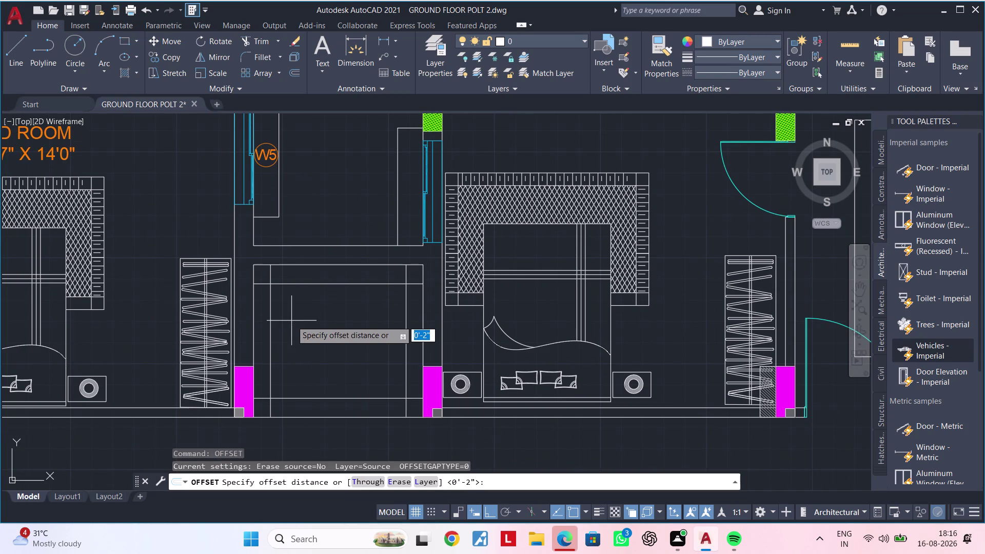
key(6)
key(shift+quotedbl)
key(Return)
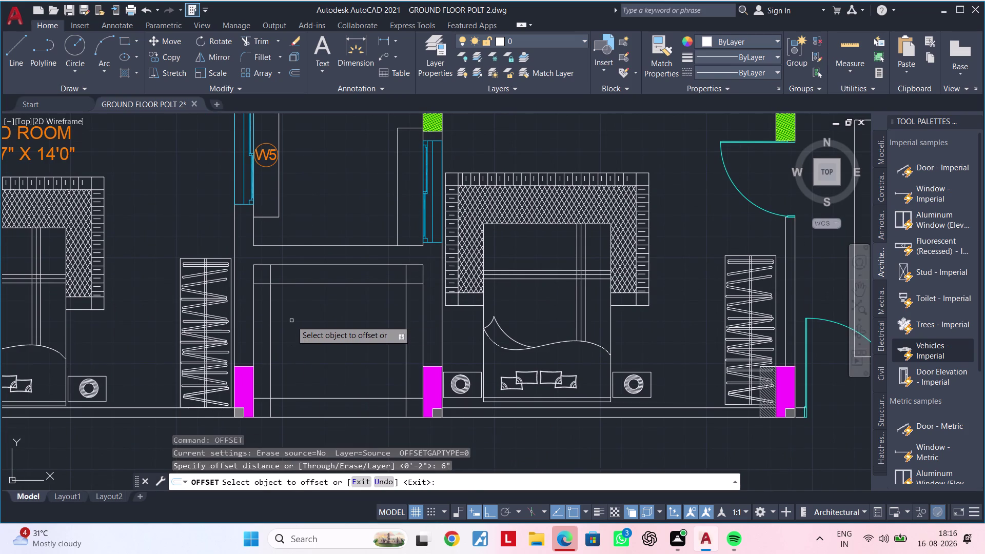
click(330, 284)
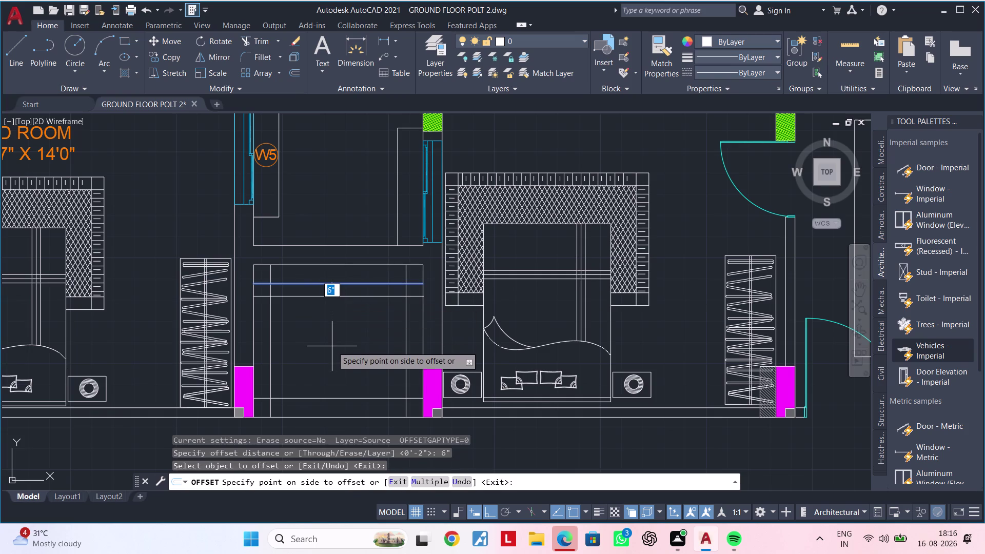
click(332, 347)
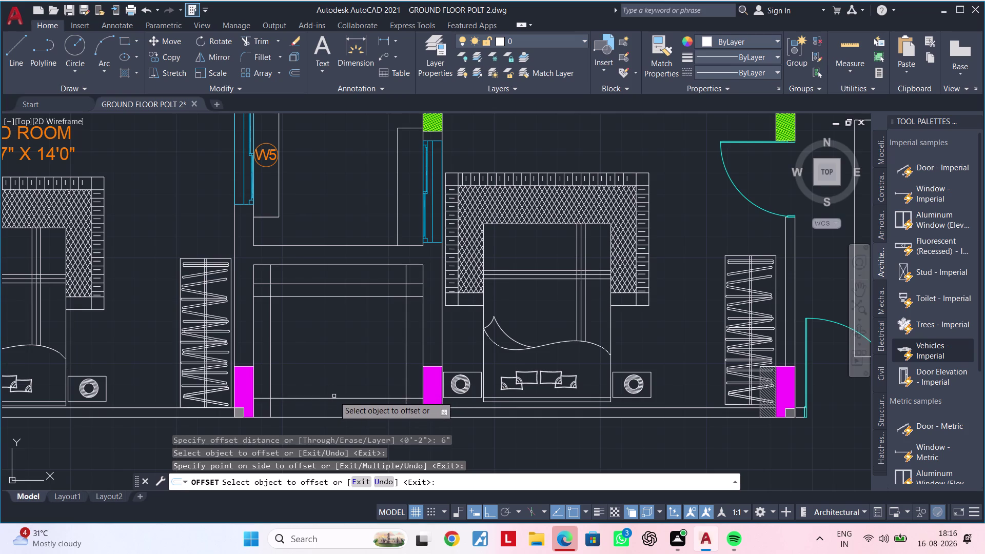
click(334, 397)
click(335, 369)
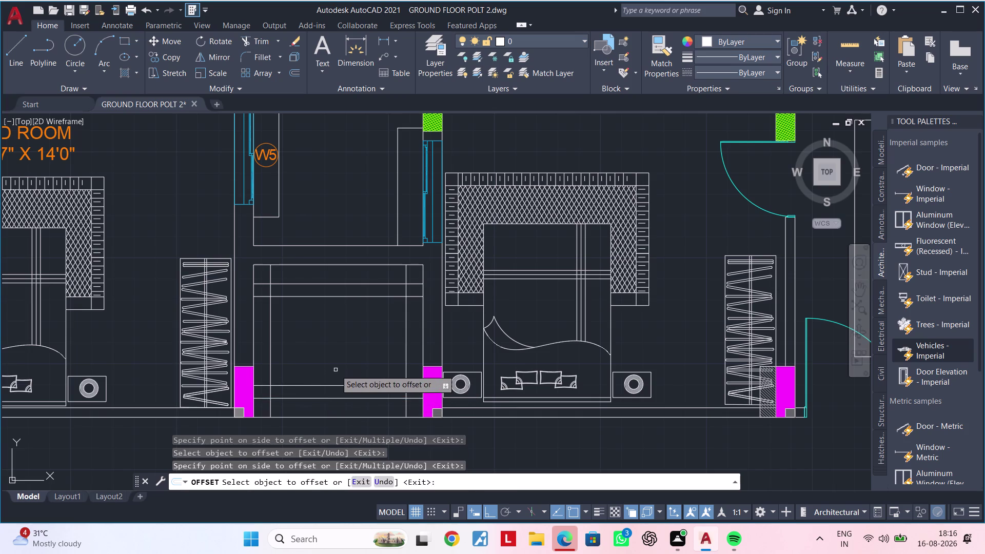
With TRIM, cut overlapping segments and fence-trim the right-side shaft lines.
key(Escape)
key(Escape)
text(TR)
key(space)
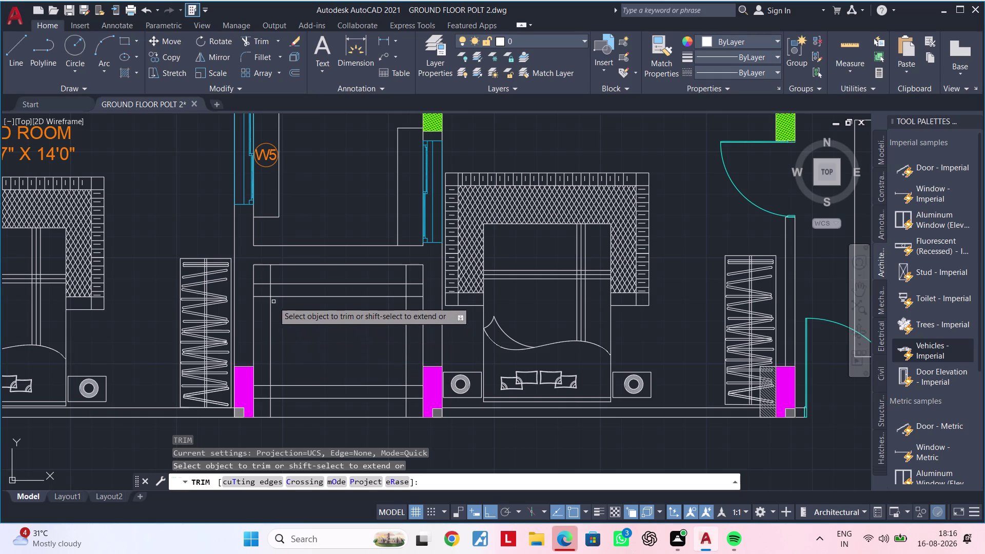
click(265, 282)
click(269, 287)
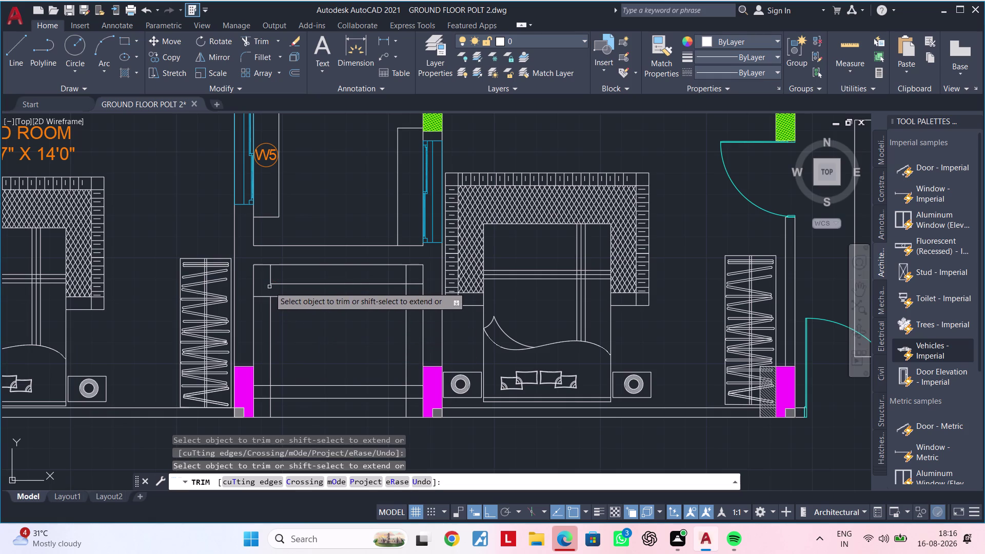
click(416, 282)
click(416, 283)
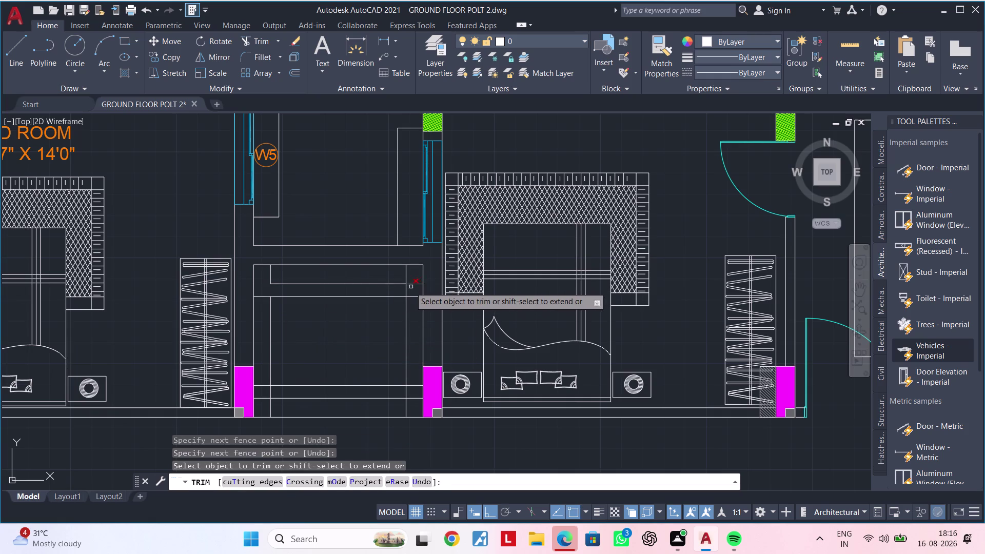
click(404, 287)
click(411, 288)
click(412, 288)
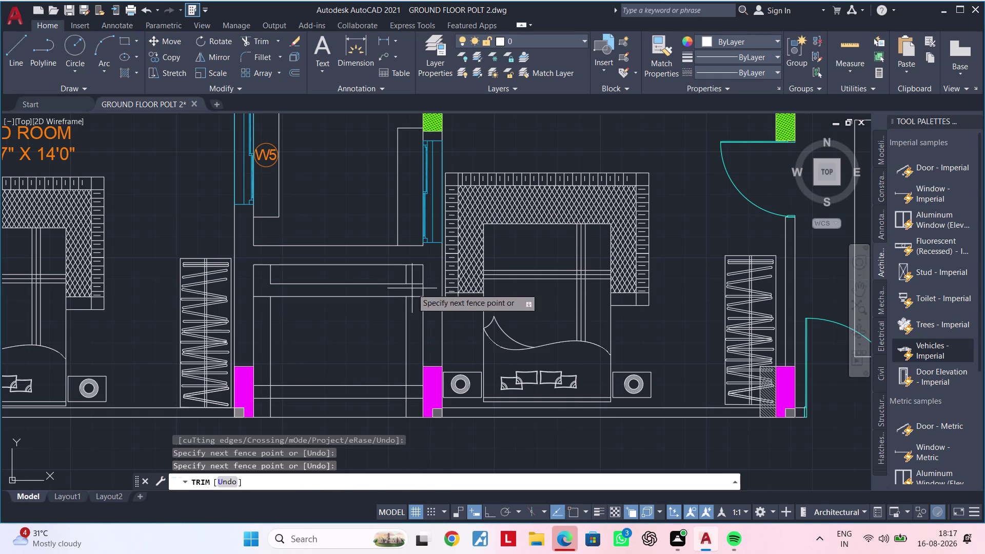
click(417, 310)
click(418, 313)
key(Escape)
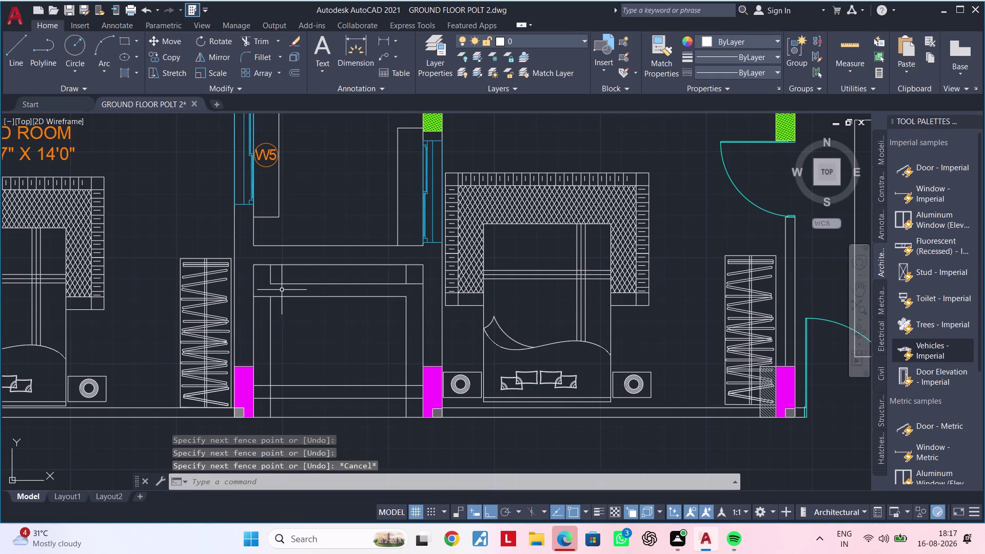
key(space)
Fence-trim the shaft lines on the left side of the box.
scroll(up, 3)
click(256, 291)
drag(256, 294, 255, 306)
click(255, 310)
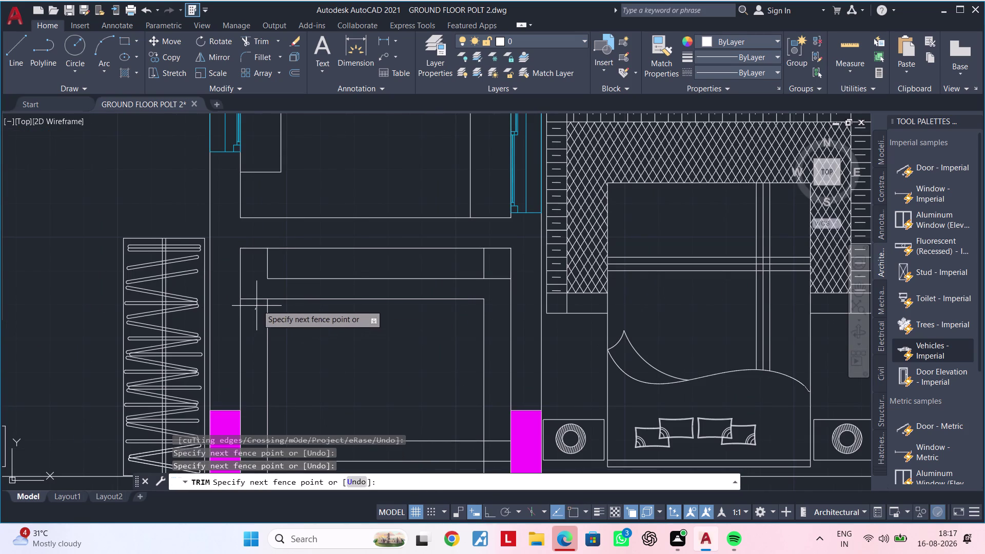
click(262, 289)
scroll(down, 3)
Trim the stray segments along the front wall beside both magenta columns.
middle_drag(294, 317, 319, 235)
scroll(up, 3)
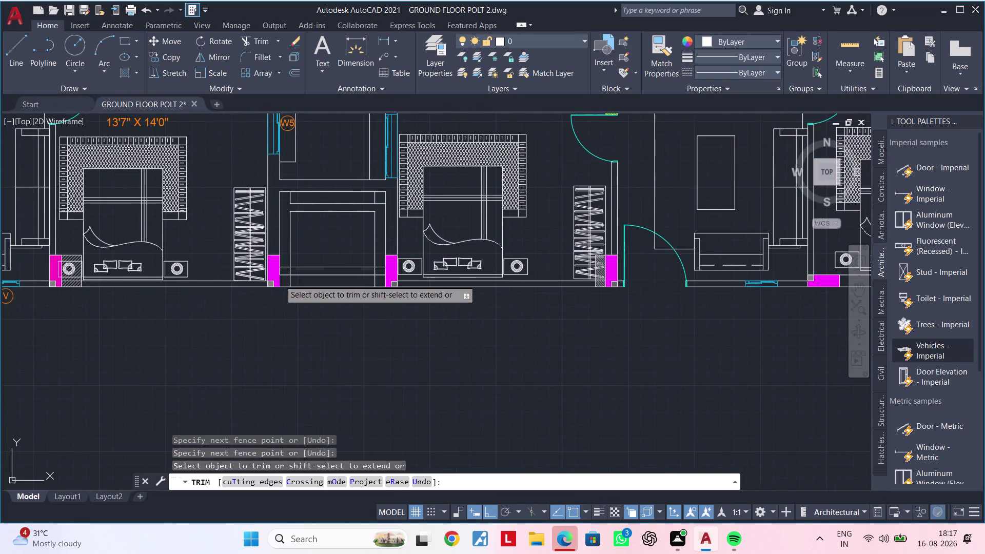
scroll(up, 3)
click(301, 220)
drag(301, 233, 301, 245)
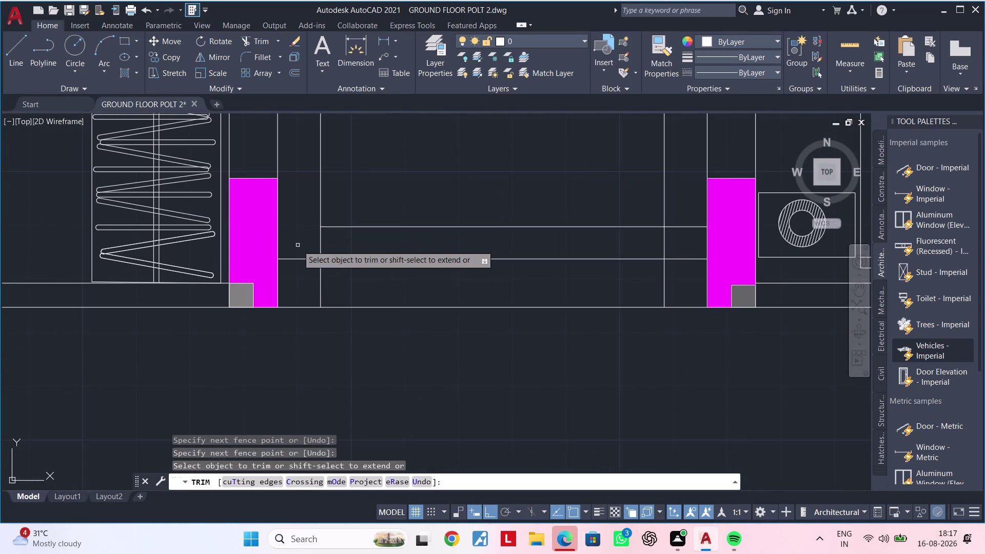
drag(297, 245, 297, 251)
drag(302, 239, 347, 238)
drag(312, 237, 349, 241)
scroll(down, 3)
middle_drag(373, 242, 256, 247)
scroll(up, 3)
drag(424, 250, 462, 250)
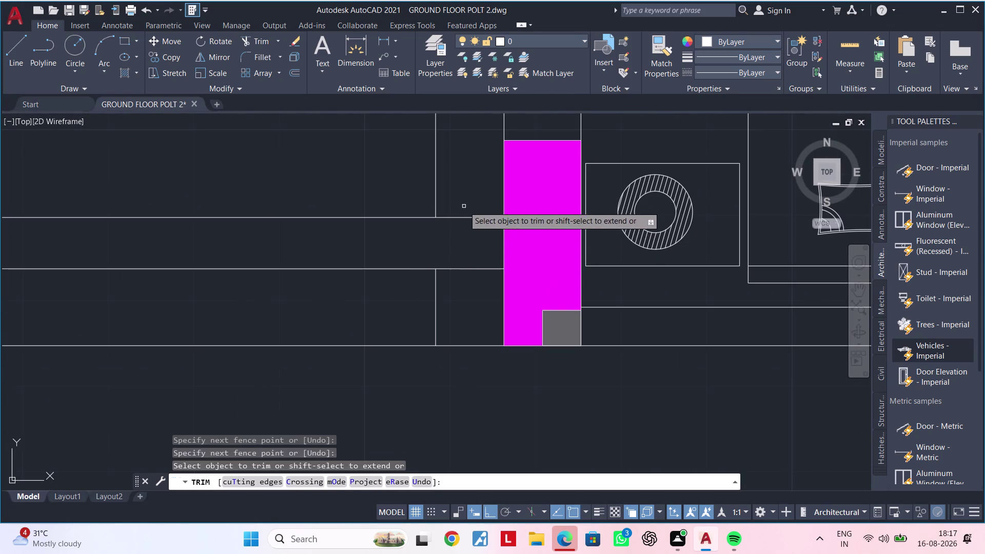
drag(464, 200, 463, 231)
click(462, 233)
scroll(down, 3)
Exit trimming and recenter the view on the shaft box.
key(Escape)
key(Escape)
scroll(down, 3)
middle_drag(391, 185, 392, 201)
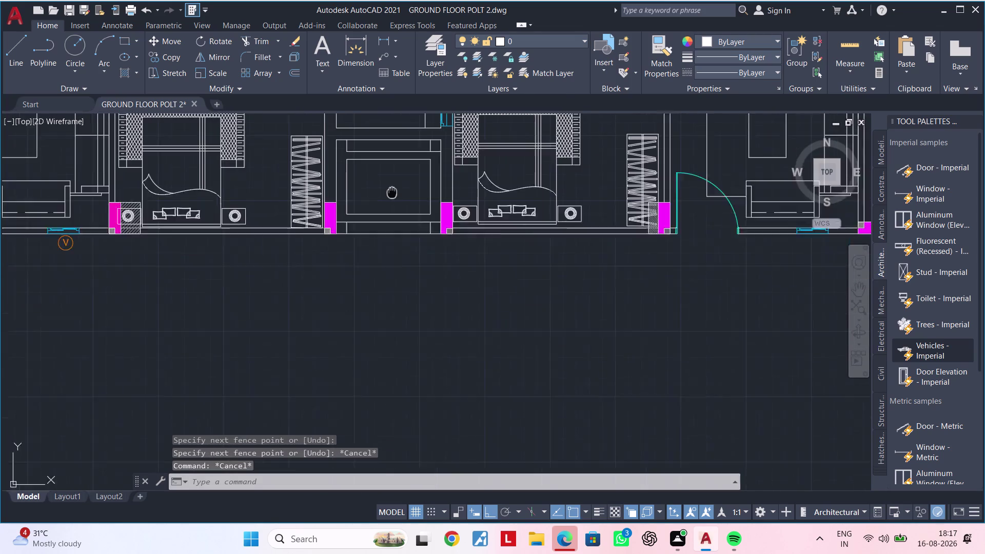
middle_drag(392, 201, 394, 249)
key(Escape)
key(Escape)
key(Escape)
key(Escape)
key(Escape)
middle_drag(374, 247, 340, 247)
key(Escape)
key(Escape)
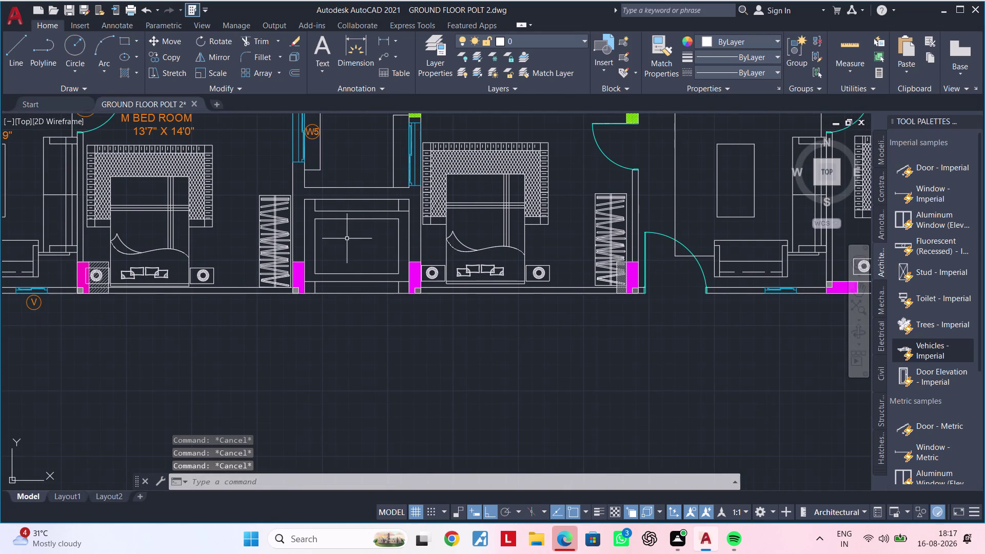
Draw the first diagonal line from the shaft's top-left corner to its bottom-right corner.
key(l)
key(space)
scroll(up, 3)
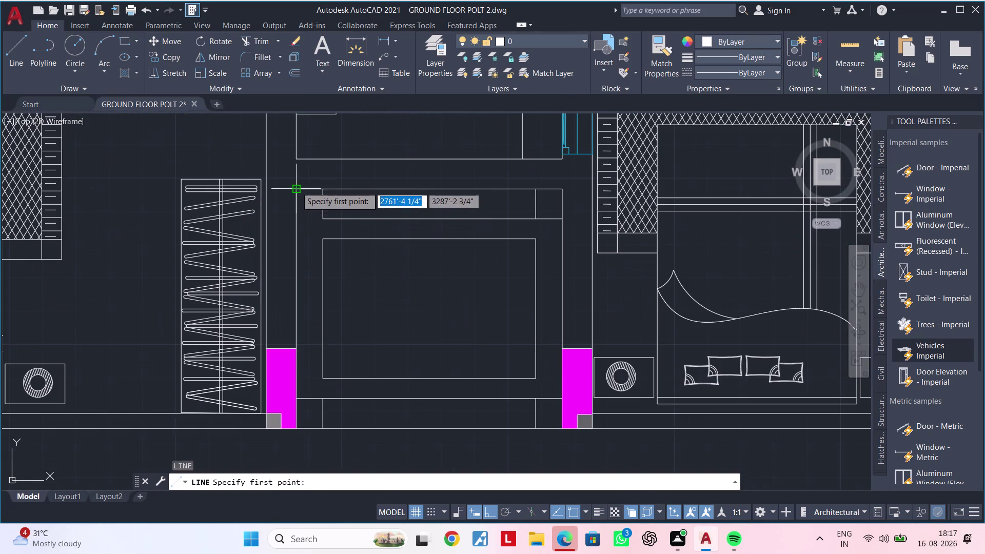
drag(299, 190, 301, 196)
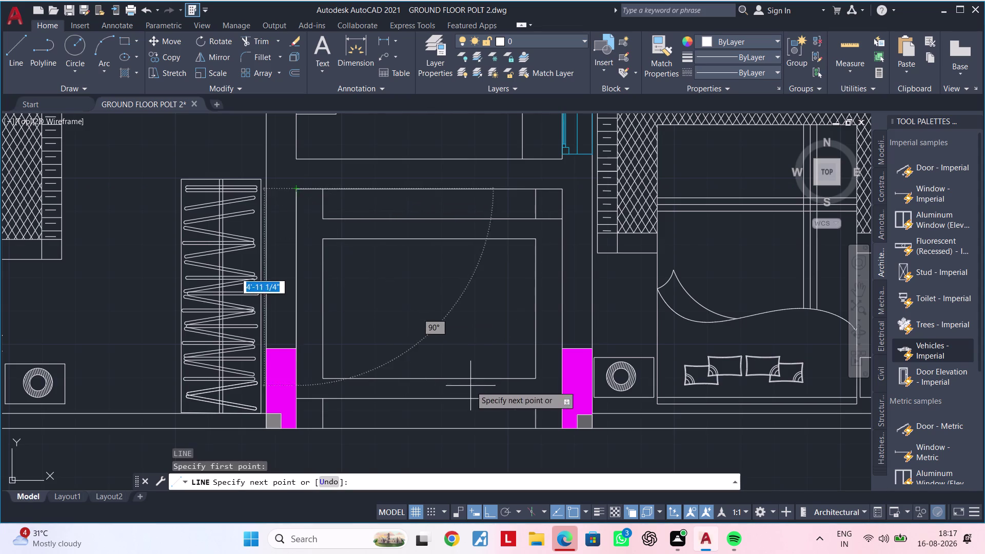
middle_drag(468, 381, 414, 345)
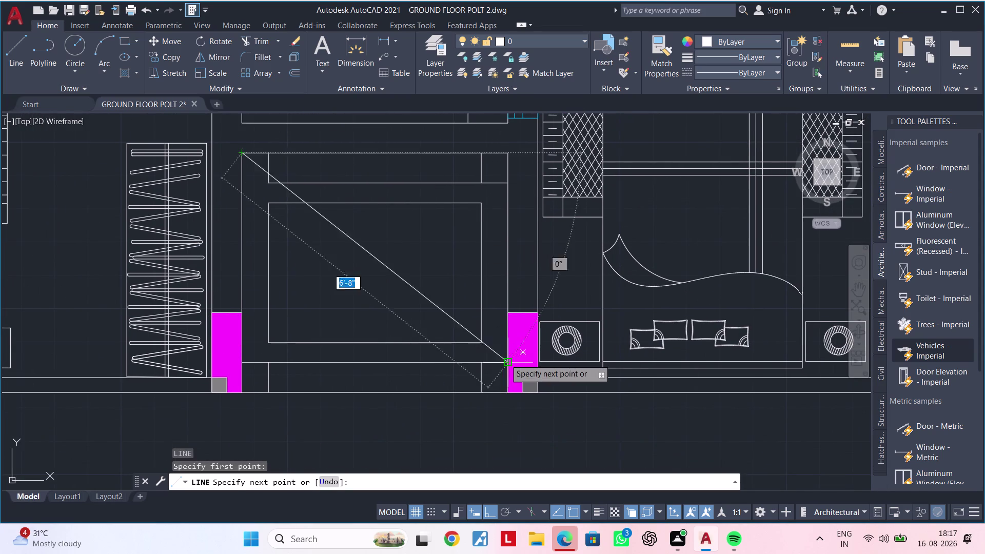
click(506, 359)
key(Escape)
Draw the crossing second diagonal across the shaft box, then zoom out to the full plan.
key(space)
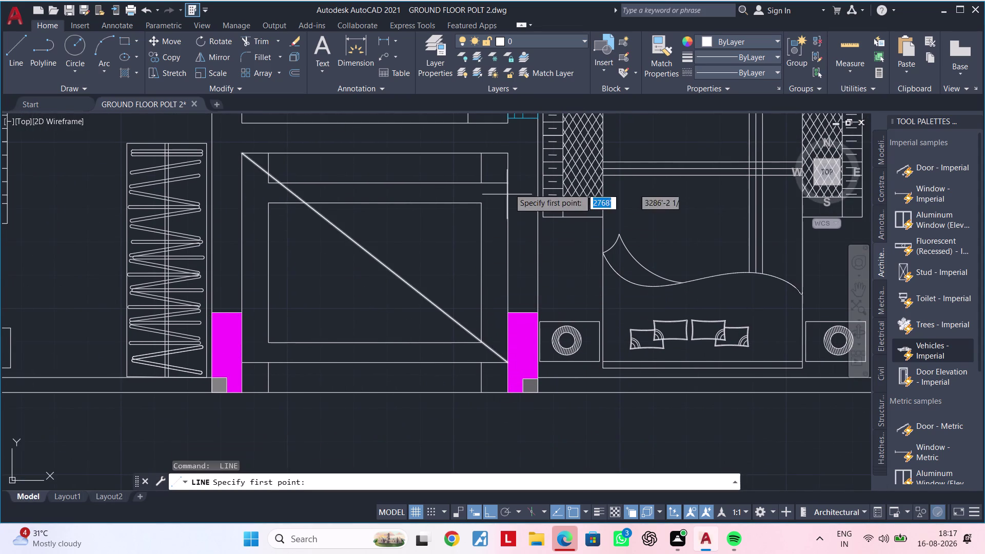
middle_drag(441, 269, 424, 311)
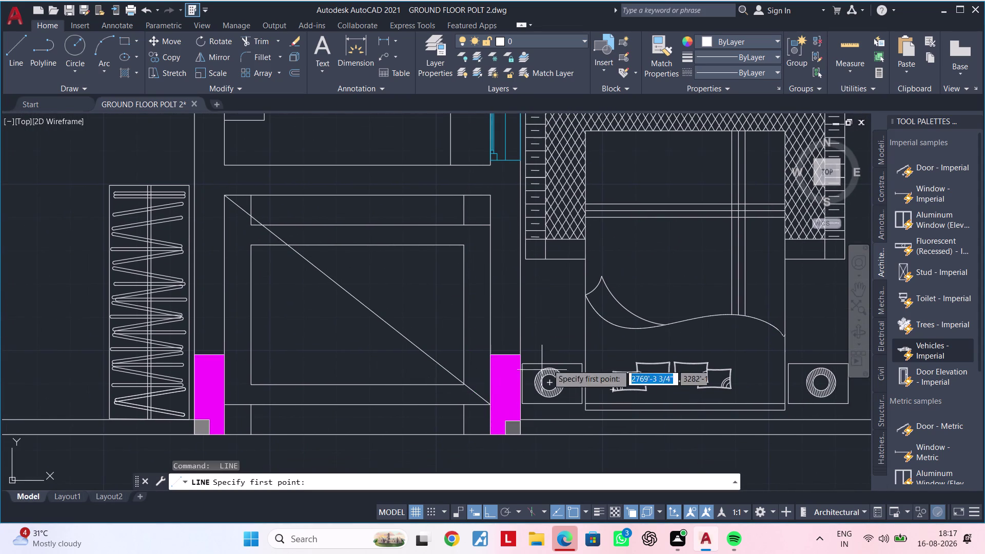
click(489, 193)
middle_drag(395, 339, 440, 305)
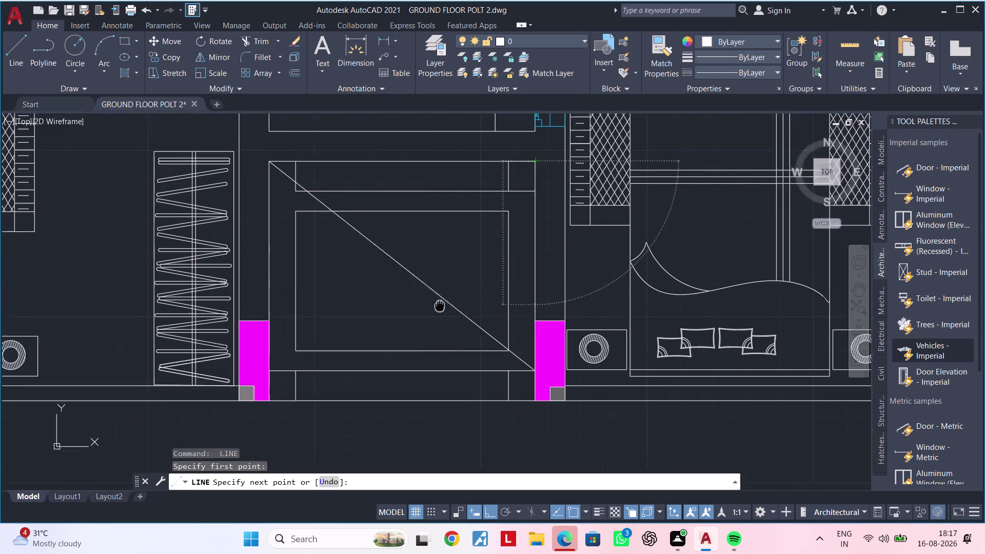
middle_drag(440, 305, 464, 288)
click(292, 355)
scroll(down, 3)
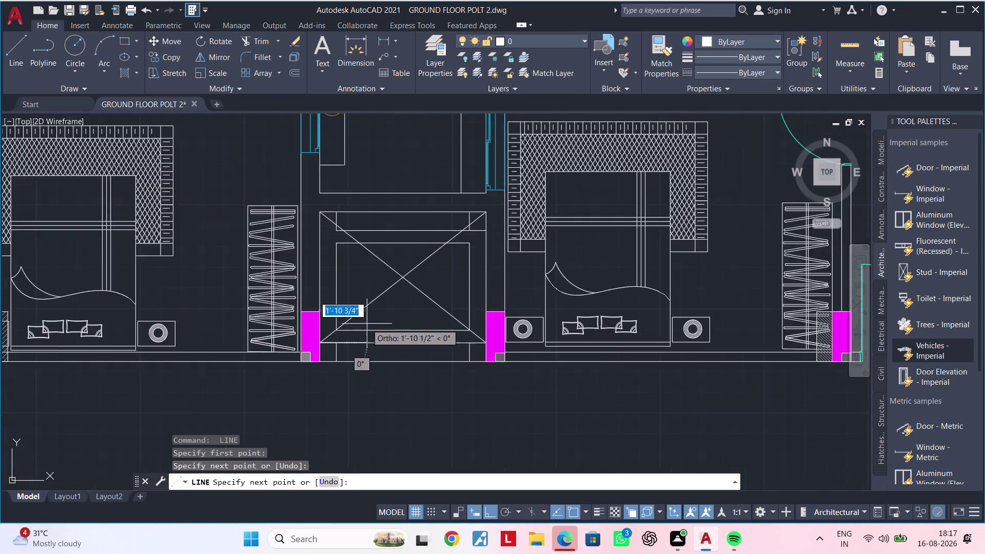
key(Escape)
middle_drag(395, 310, 387, 330)
key(Escape)
key(Escape)
key(Escape)
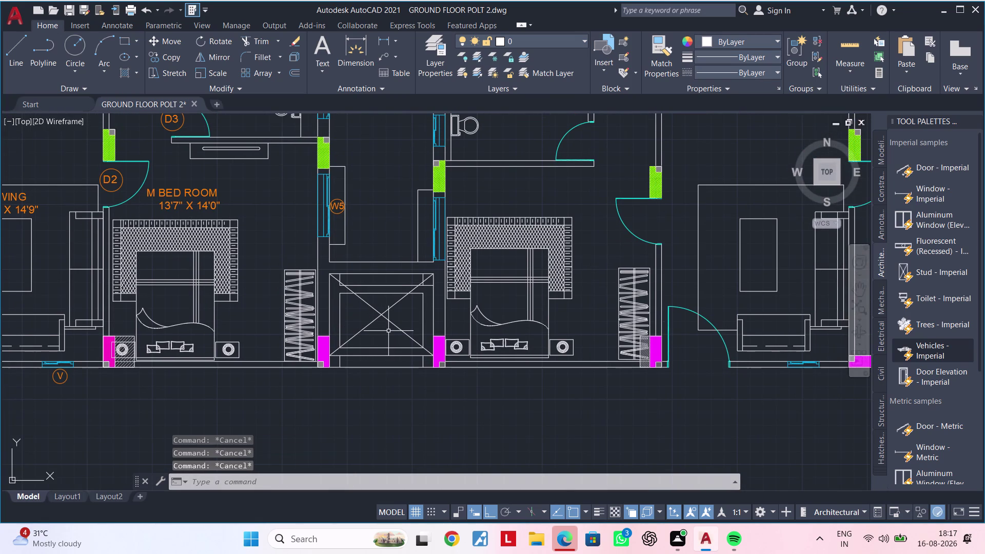
scroll(down, 3)
middle_drag(386, 333, 409, 327)
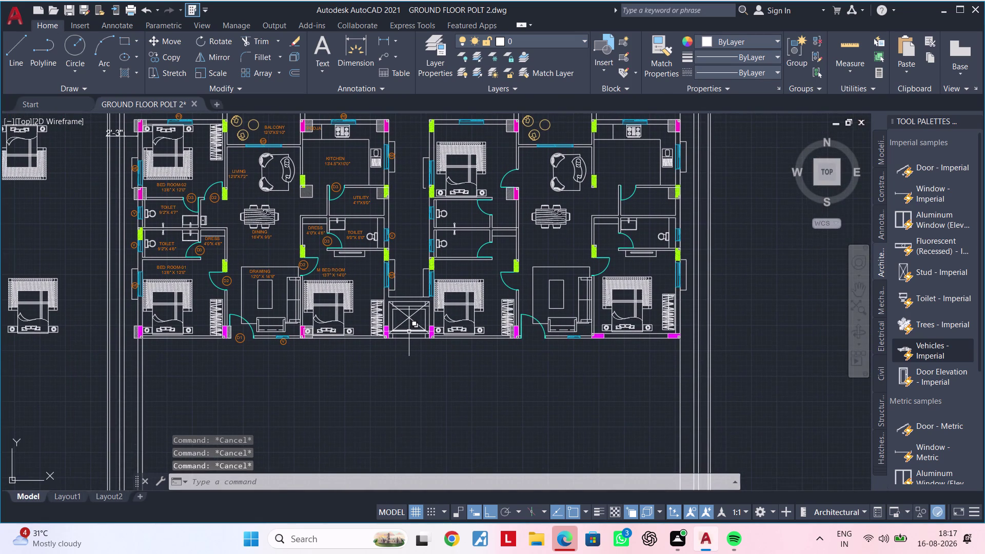
middle_drag(409, 331, 395, 388)
key(Escape)
key(Escape)
key(Escape)
key(Escape)
key(Escape)
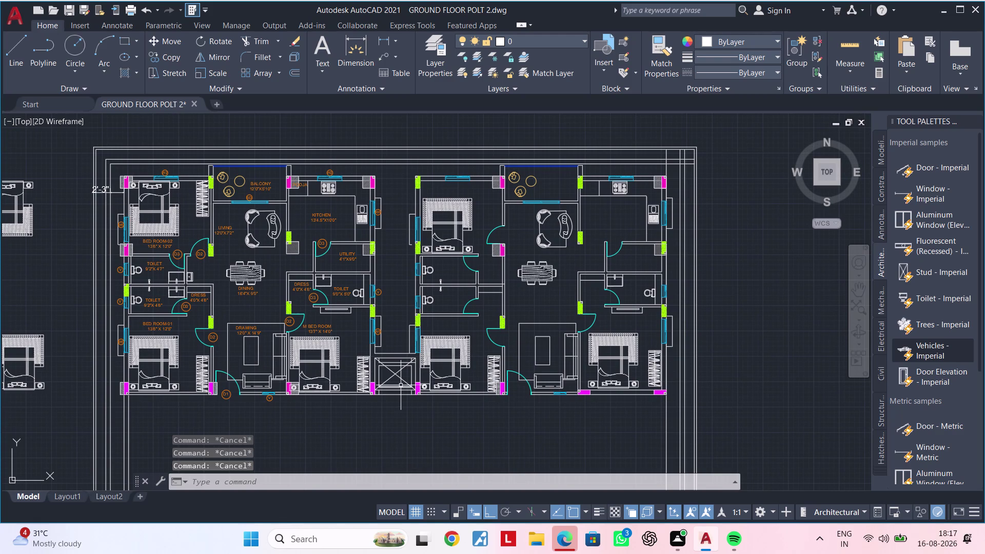
key(Escape)
key(Escape)
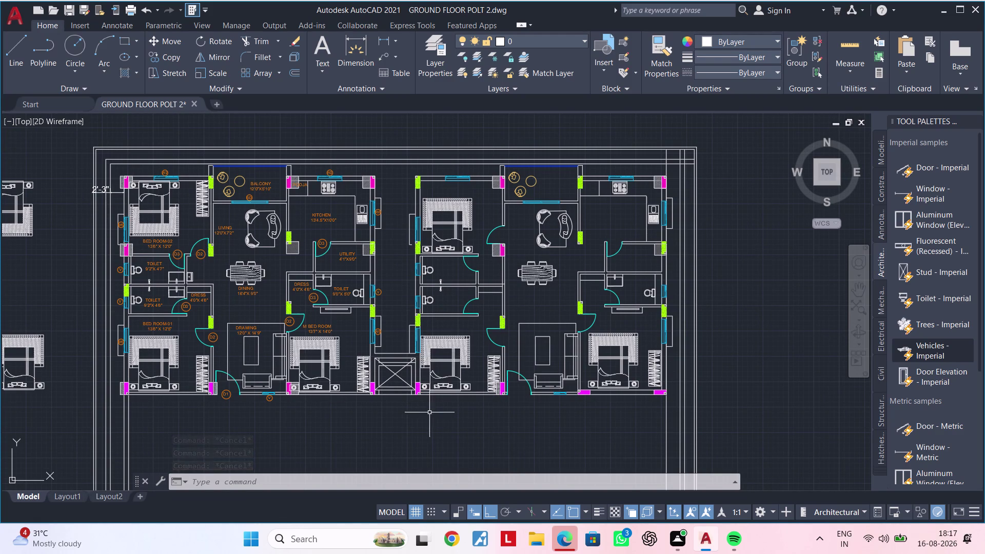
middle_drag(386, 401, 401, 377)
scroll(up, 3)
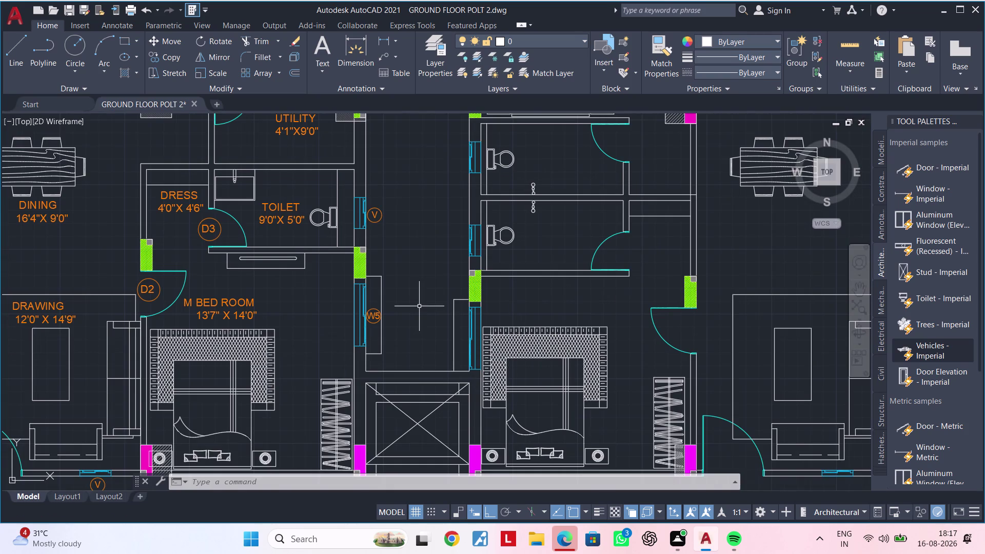
middle_drag(420, 307, 383, 366)
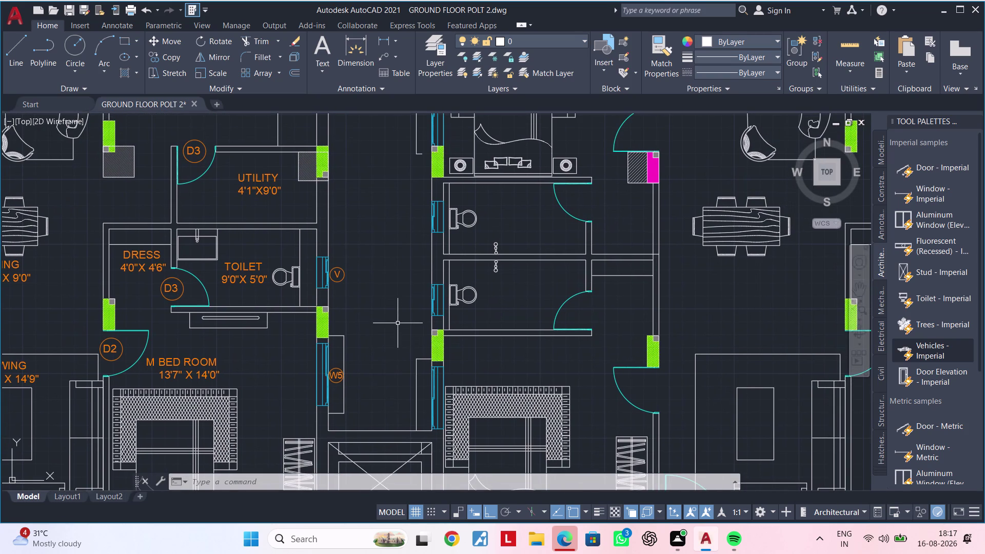
middle_drag(419, 176, 355, 351)
scroll(up, 3)
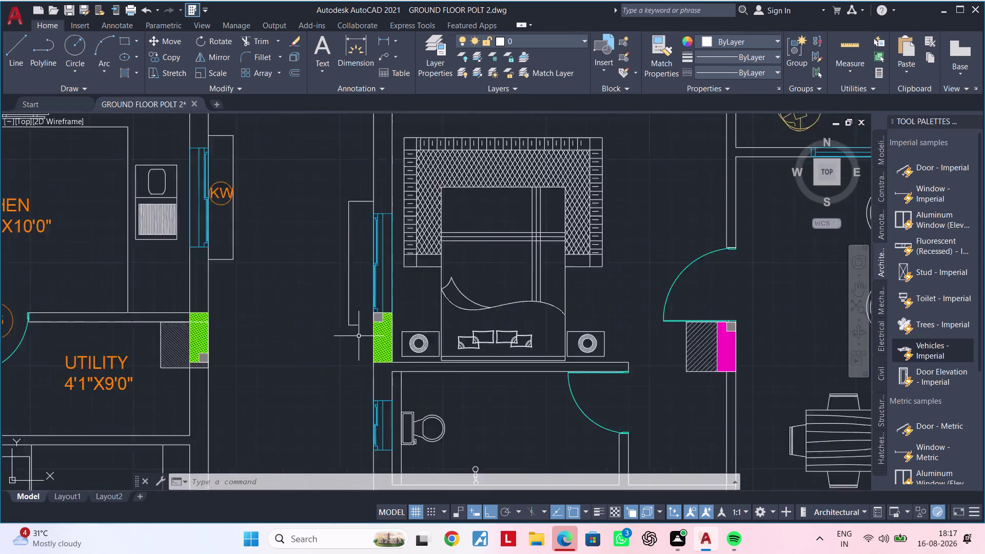
scroll(up, 3)
text(EX)
key(space)
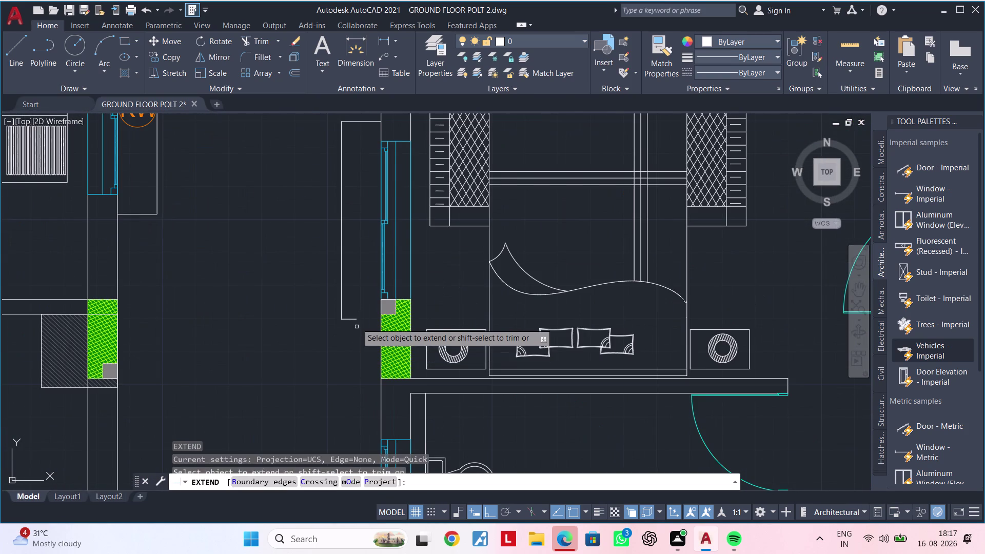
click(354, 318)
key(Escape)
scroll(down, 3)
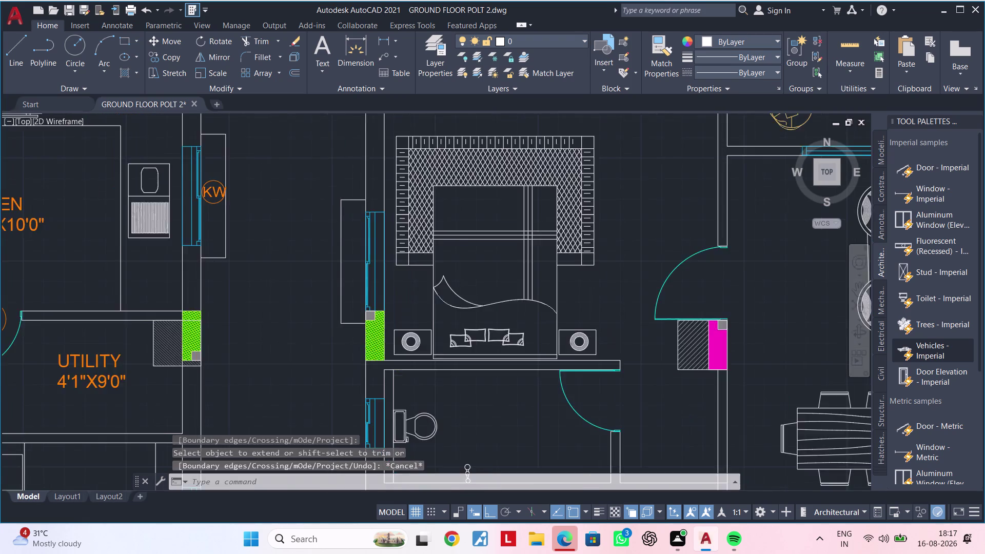
scroll(down, 3)
middle_drag(331, 348, 377, 200)
scroll(down, 3)
middle_drag(370, 273, 373, 225)
key(Escape)
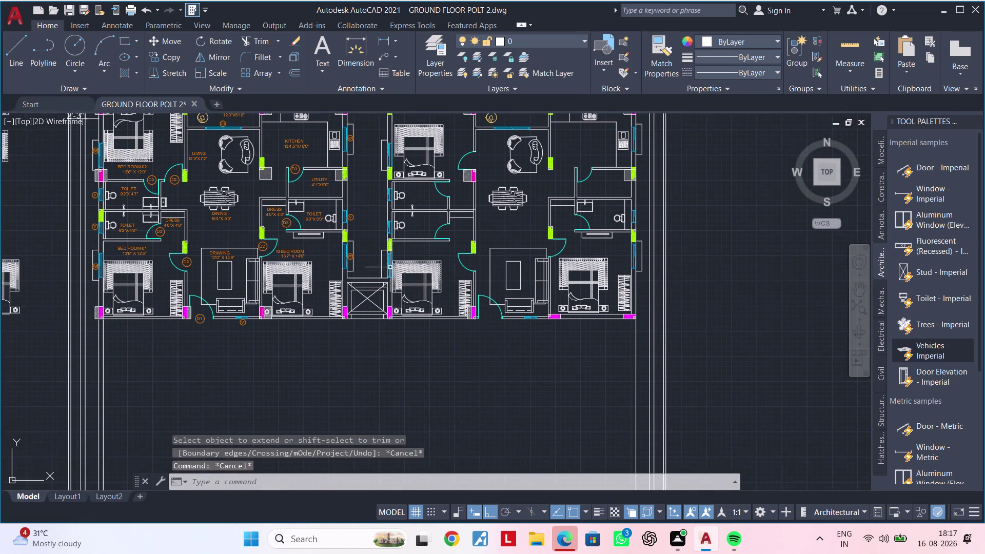
key(Escape)
scroll(up, 3)
middle_drag(372, 340, 421, 326)
key(Escape)
middle_drag(411, 330, 334, 353)
scroll(up, 3)
key(Escape)
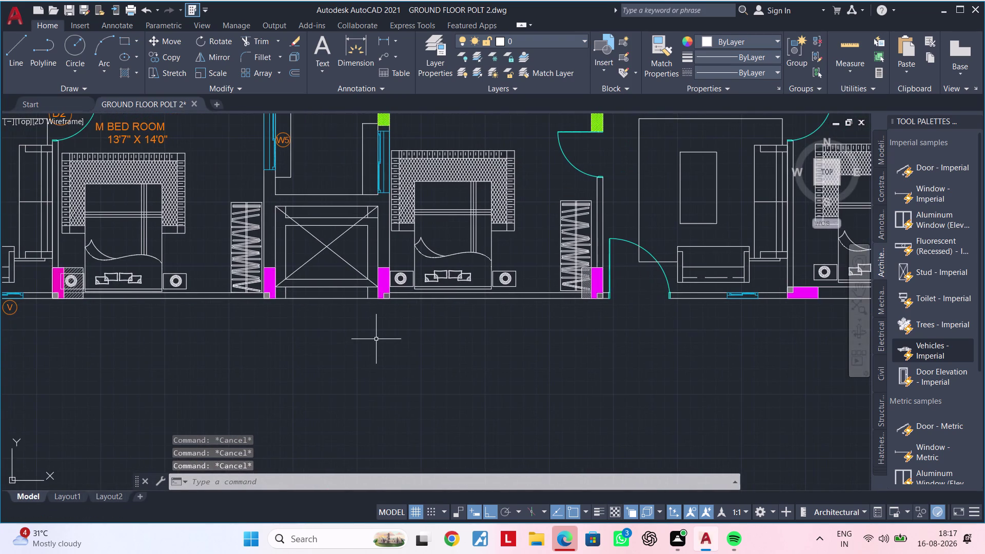
scroll(down, 3)
middle_drag(367, 334, 296, 295)
key(Escape)
key(Escape)
scroll(up, 3)
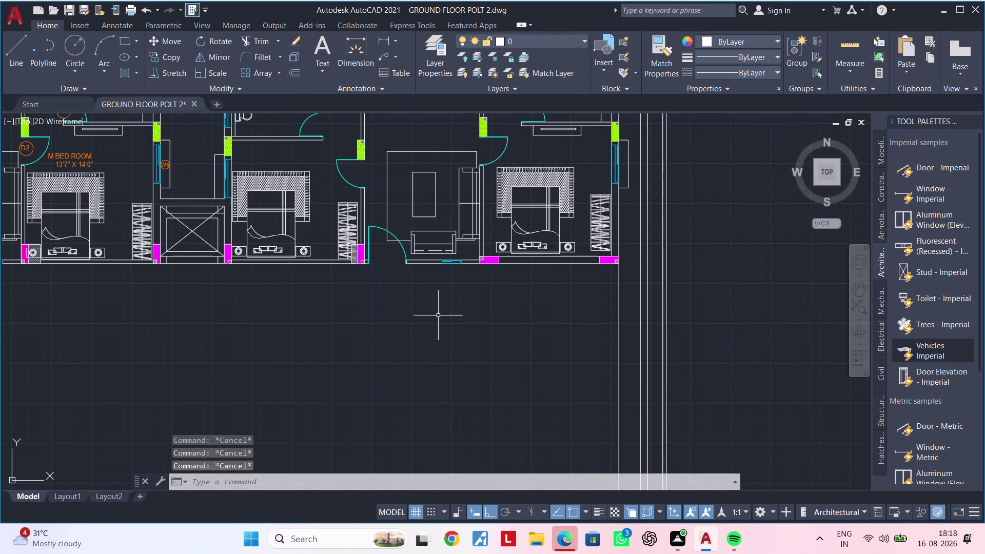
Start the OFFSET command with a 7' offset distance.
key(Escape)
key(Escape)
key(Escape)
text(OF)
key(space)
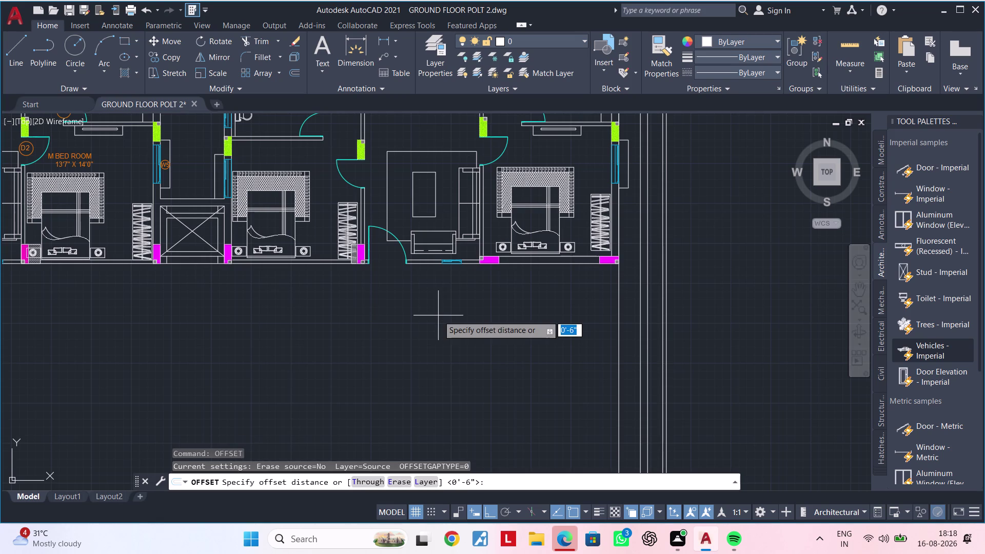
text(7')
key(Return)
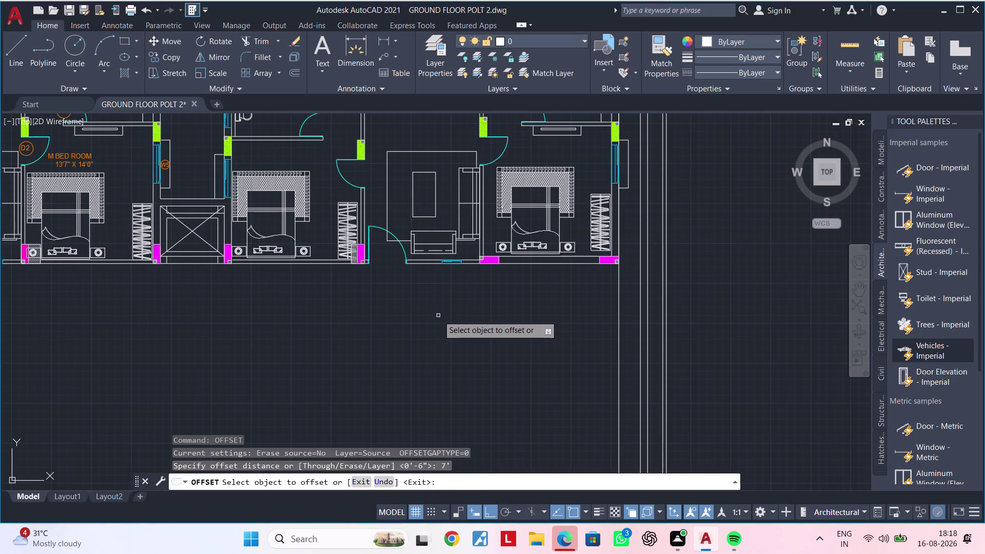
Offset the bedroom row's front wall line 7' downward, then end the command.
scroll(up, 3)
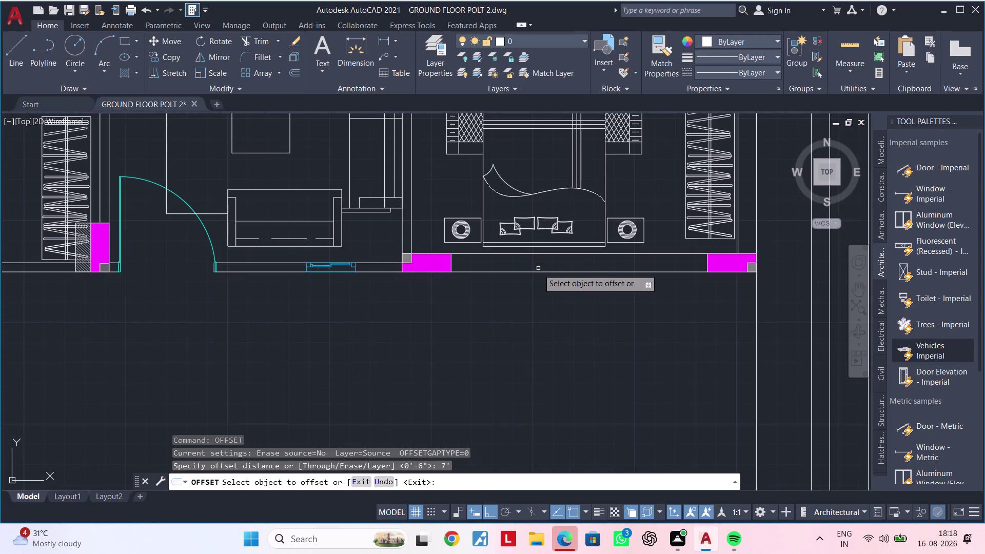
click(538, 271)
click(542, 371)
scroll(down, 3)
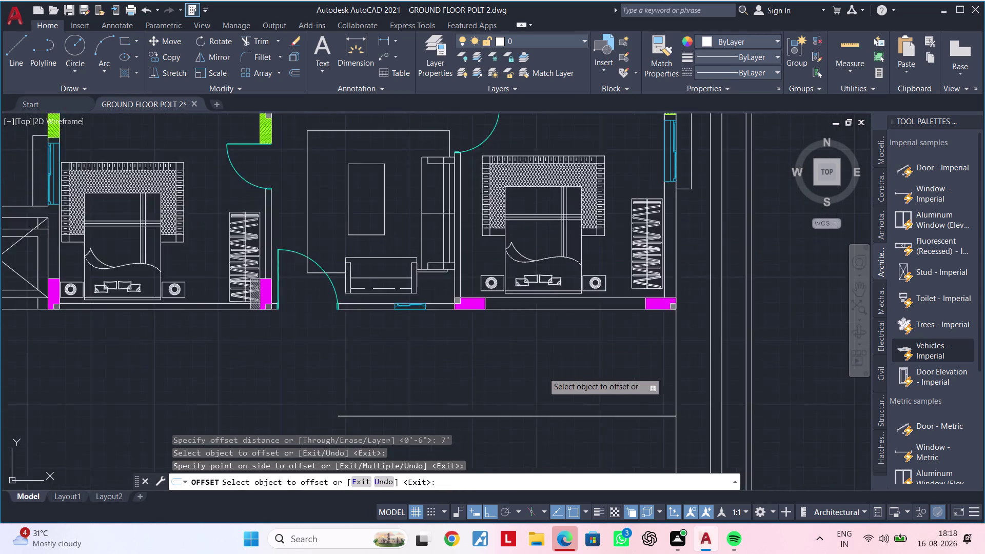
scroll(down, 3)
middle_drag(542, 372, 427, 340)
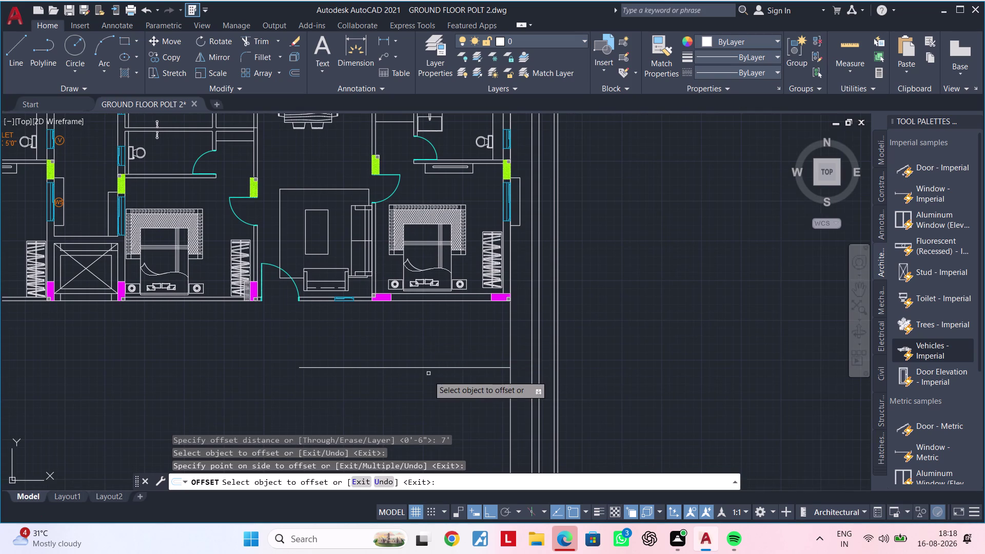
scroll(down, 3)
middle_drag(503, 315, 518, 294)
middle_drag(443, 360, 453, 325)
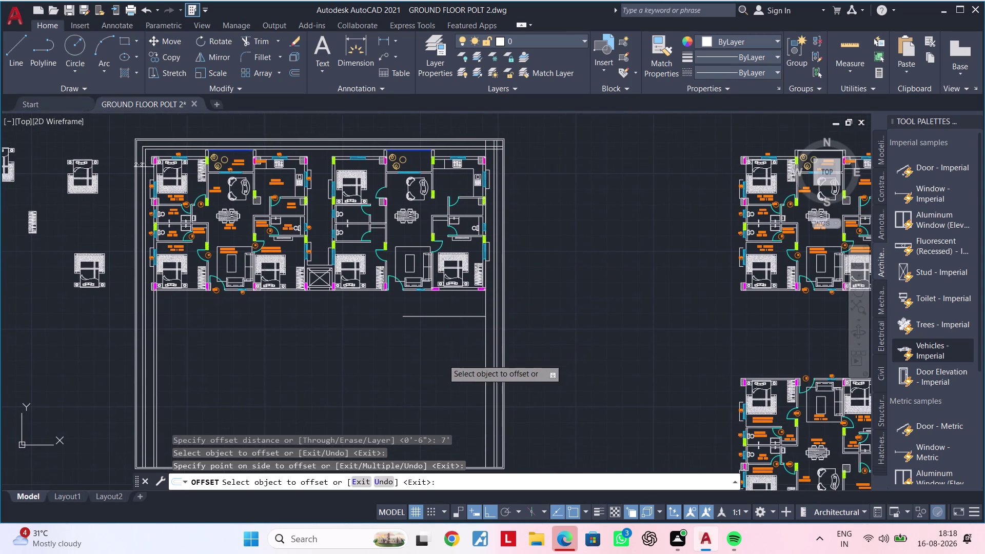
key(Escape)
key(Escape)
key(Escape)
key(Escape)
key(Escape)
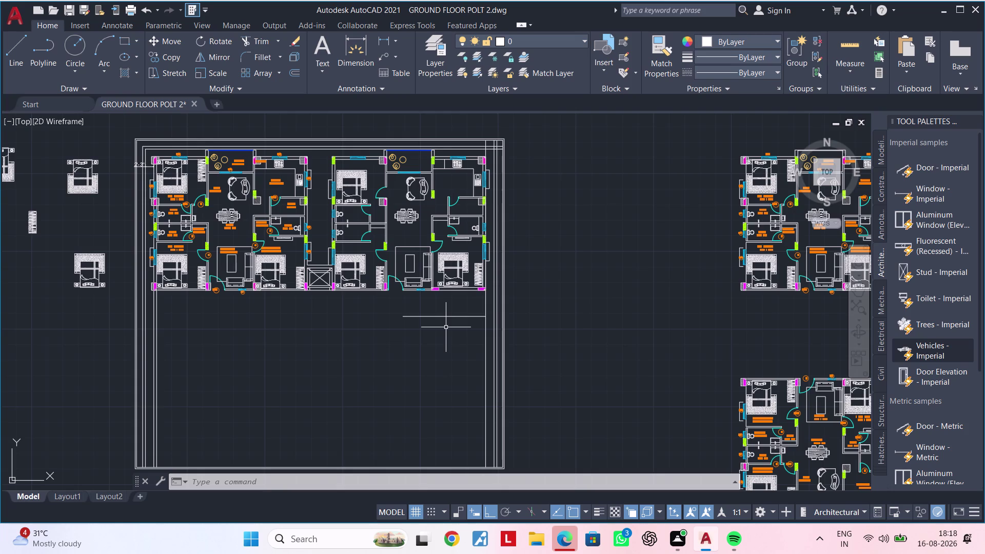
key(Escape)
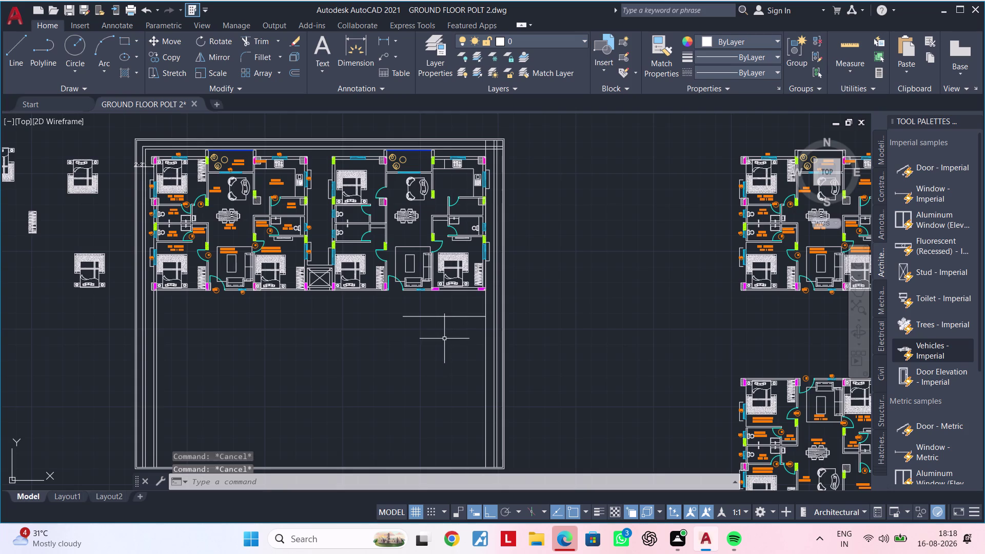
key(Escape)
scroll(up, 3)
middle_drag(444, 309, 426, 424)
scroll(down, 3)
middle_drag(426, 414, 432, 377)
scroll(up, 3)
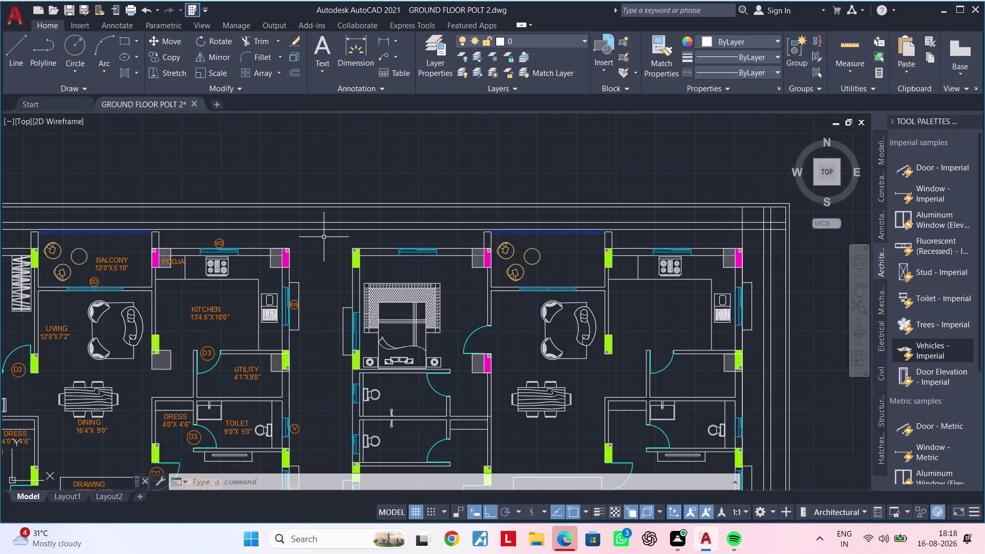
click(335, 243)
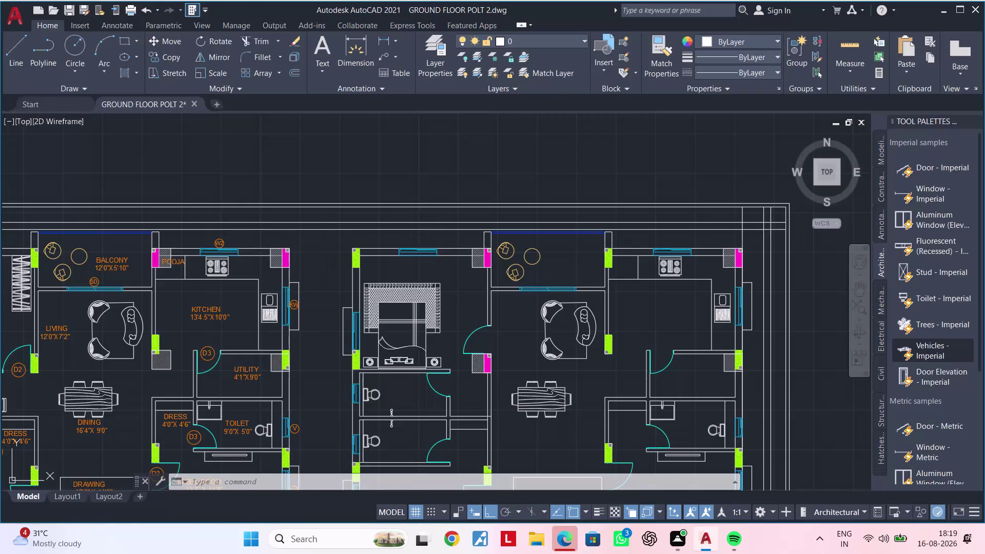
scroll(down, 3)
middle_drag(488, 403, 442, 271)
Window-select the right-hand unit and add the missed bedroom wall pieces beside the lift.
scroll(down, 3)
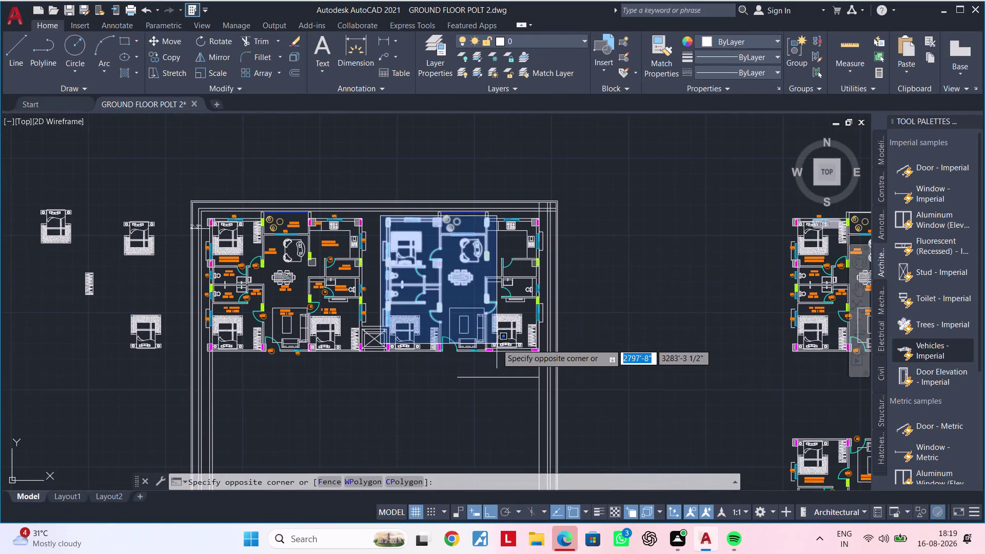
scroll(up, 3)
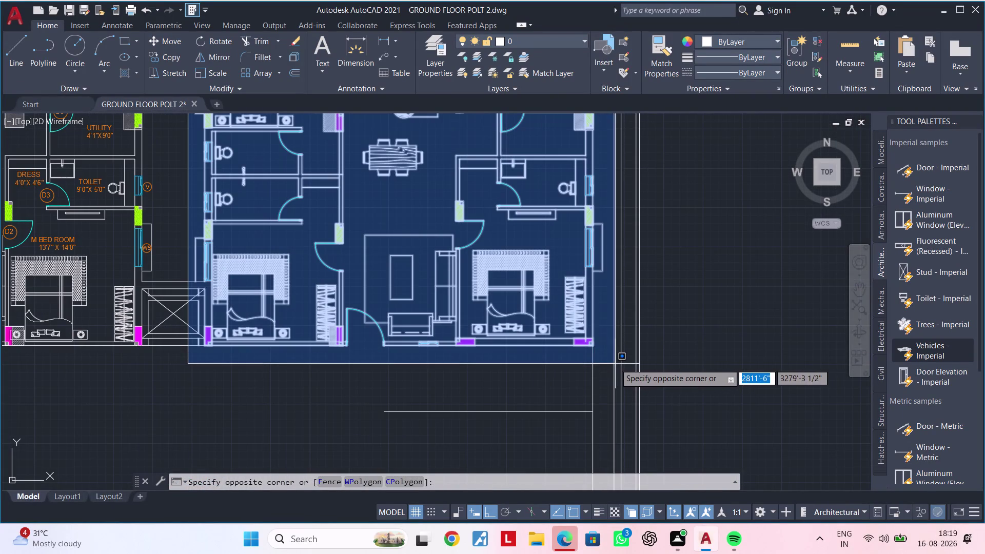
click(610, 363)
scroll(up, 3)
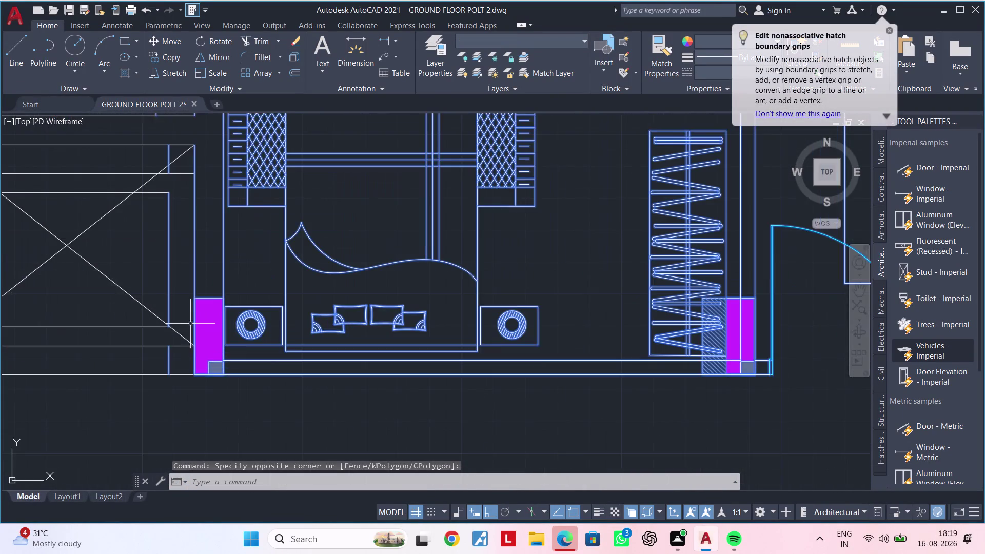
middle_drag(190, 323, 281, 310)
click(259, 281)
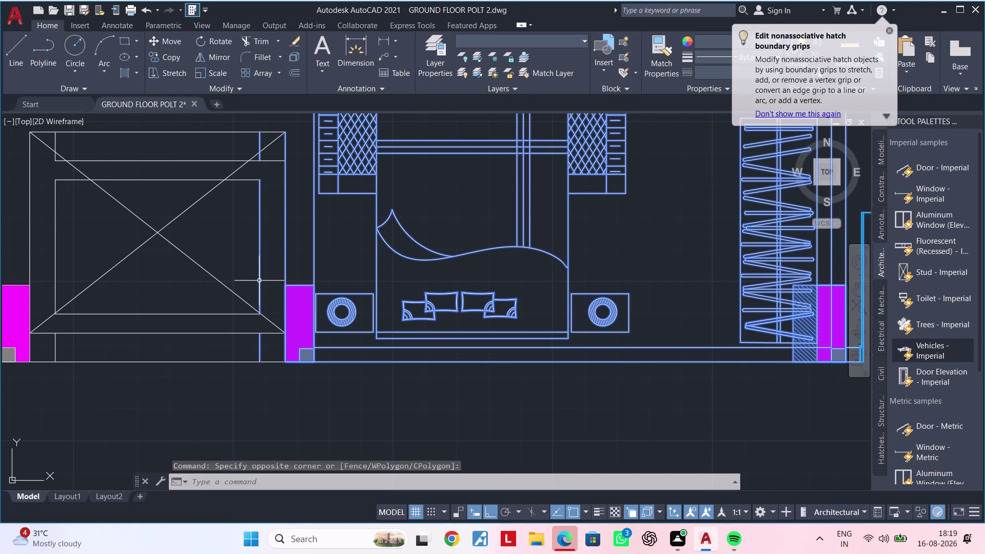
click(259, 279)
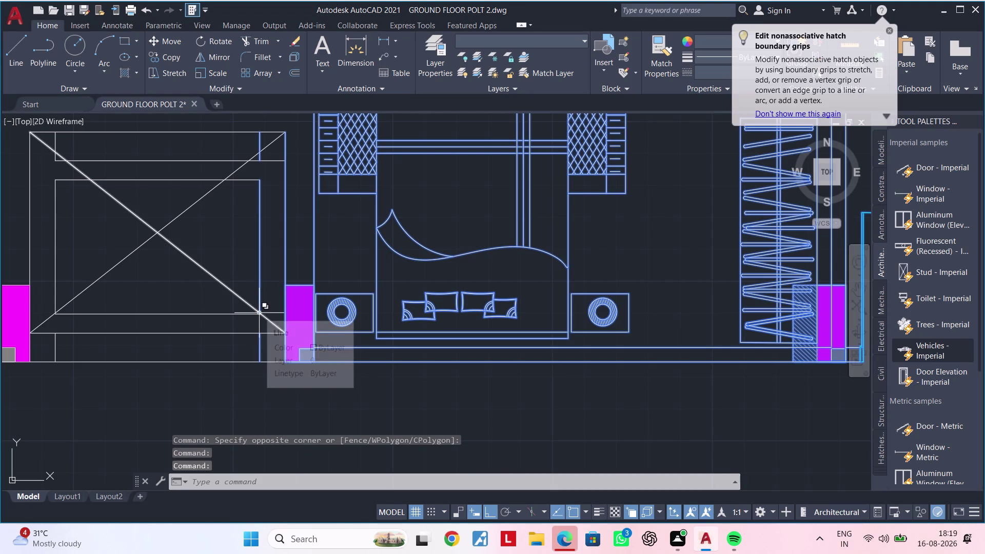
click(260, 297)
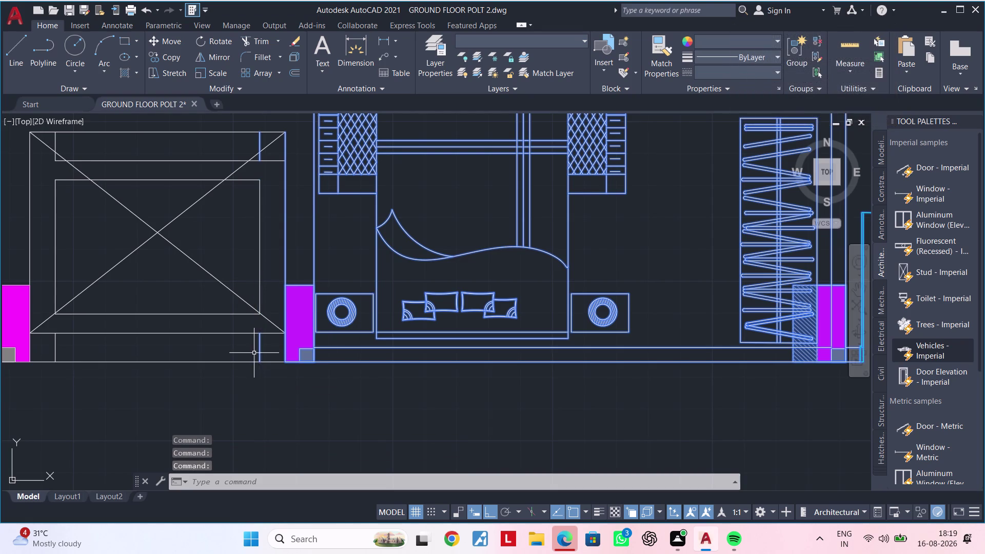
click(259, 353)
middle_drag(273, 264, 275, 358)
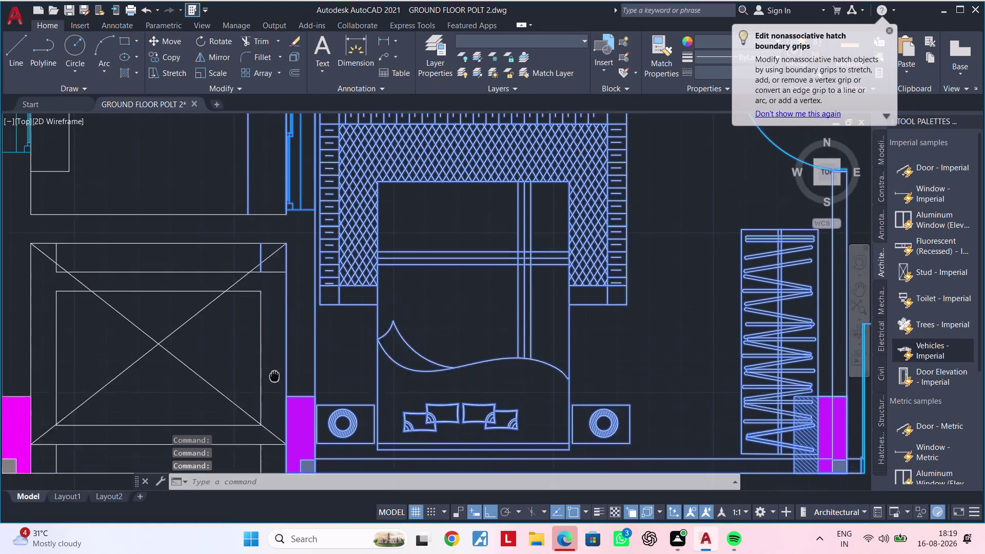
middle_drag(274, 359, 273, 408)
click(260, 288)
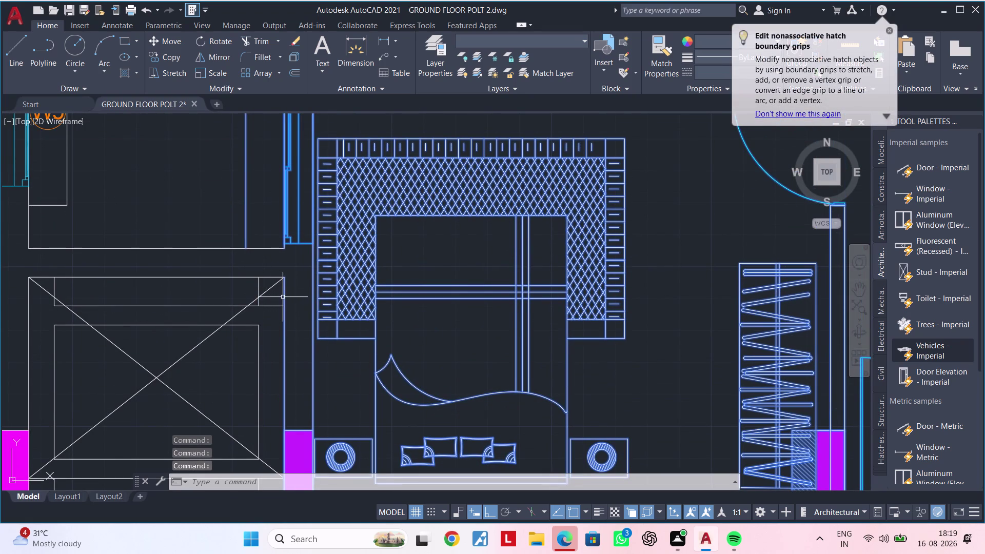
click(283, 296)
Add the unit's balcony chairs to the selection.
scroll(down, 3)
middle_drag(290, 322, 285, 296)
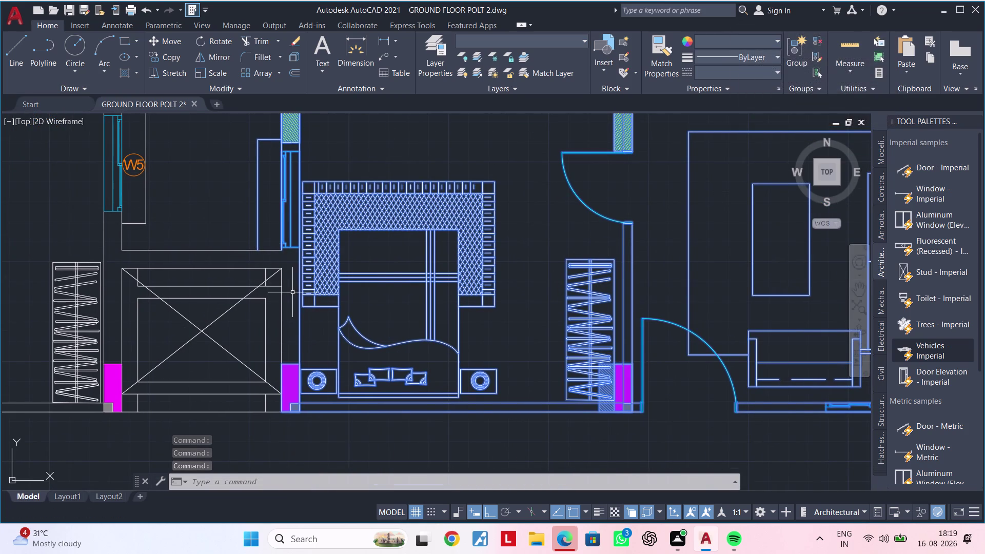
scroll(down, 3)
scroll(down, 3)
middle_drag(294, 303, 290, 503)
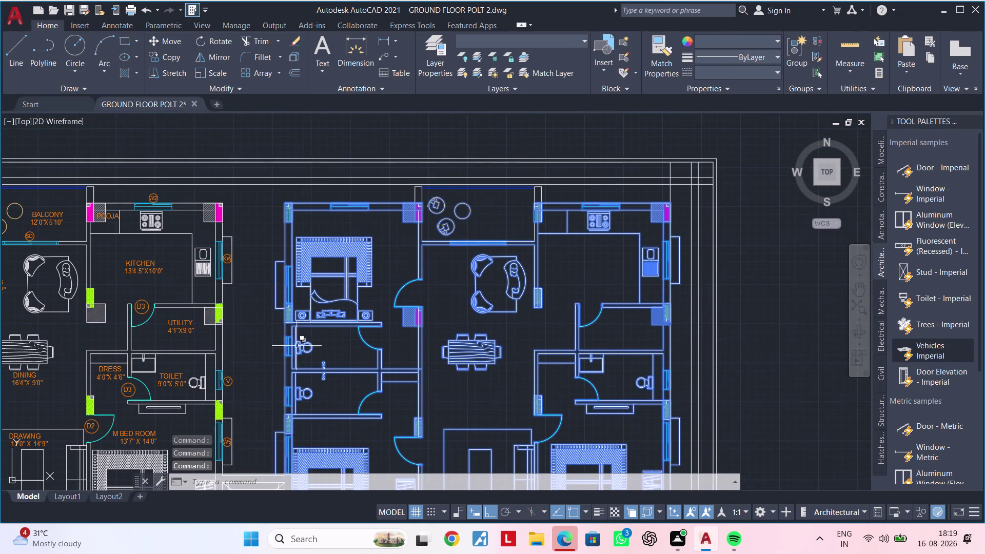
middle_drag(464, 298, 387, 402)
scroll(up, 3)
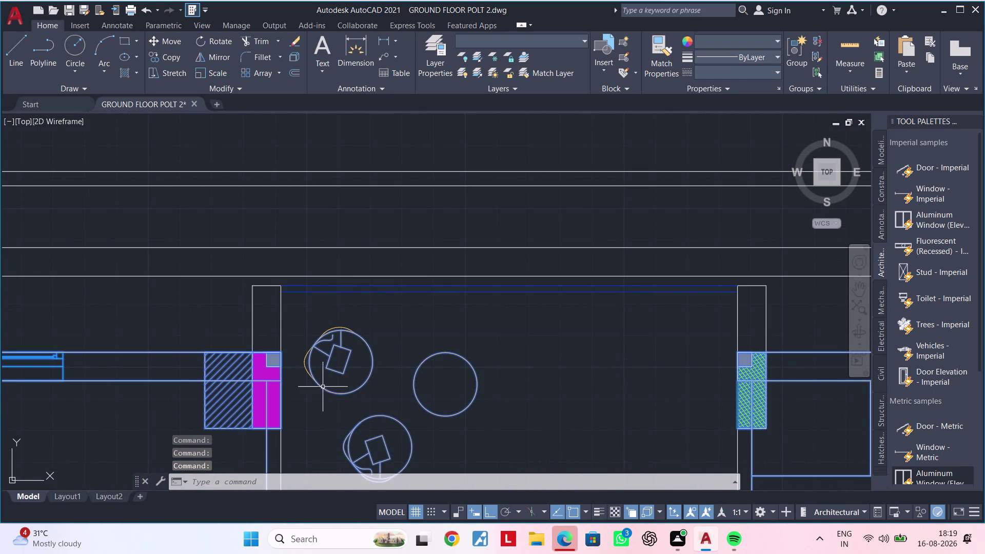
drag(243, 307, 290, 323)
click(297, 310)
click(231, 323)
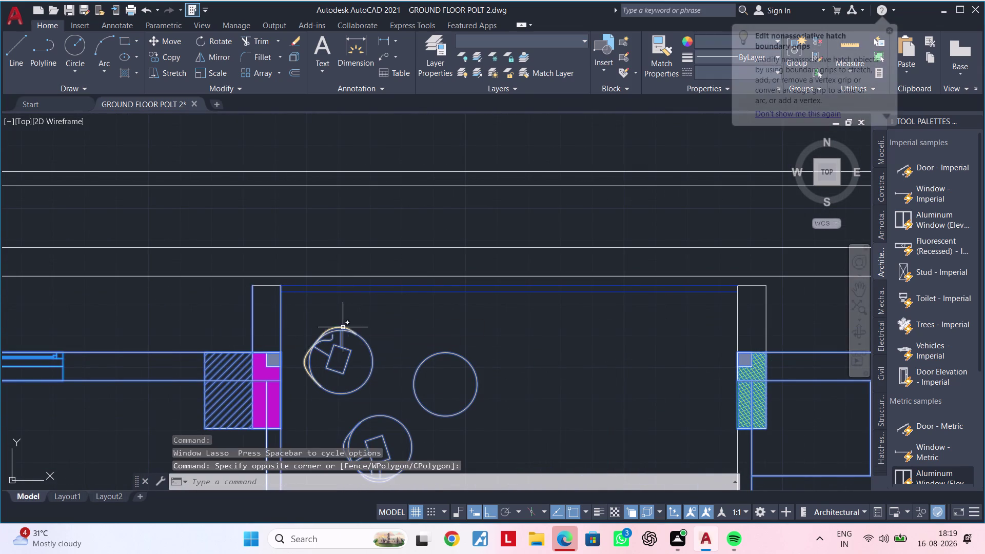
Add the balcony wall lines, balcony corner lines and top wall lines to the selection.
middle_drag(335, 329, 279, 347)
scroll(up, 3)
click(286, 287)
click(248, 313)
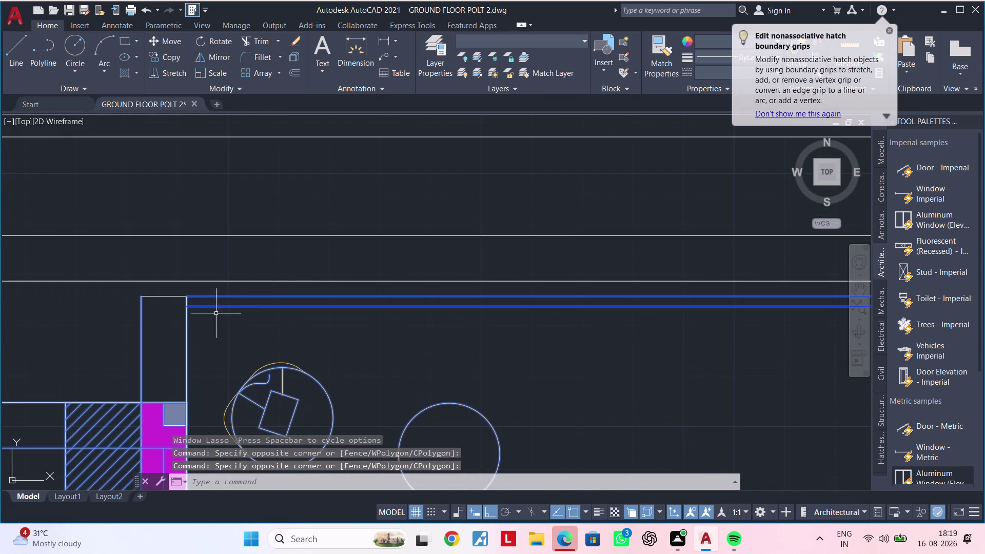
click(171, 297)
scroll(down, 3)
middle_drag(403, 341, 310, 340)
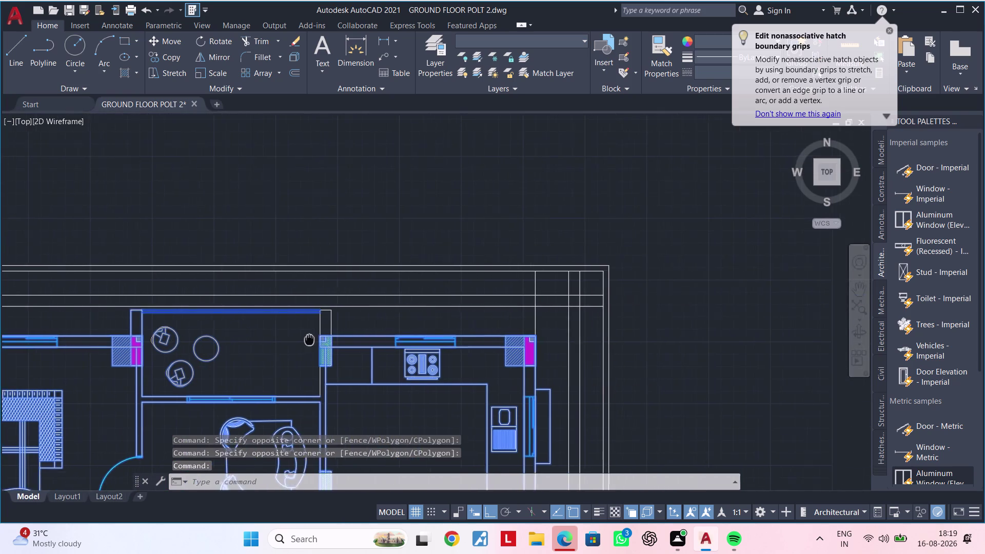
middle_drag(309, 340, 309, 340)
scroll(up, 3)
drag(386, 321, 364, 322)
click(263, 328)
scroll(up, 3)
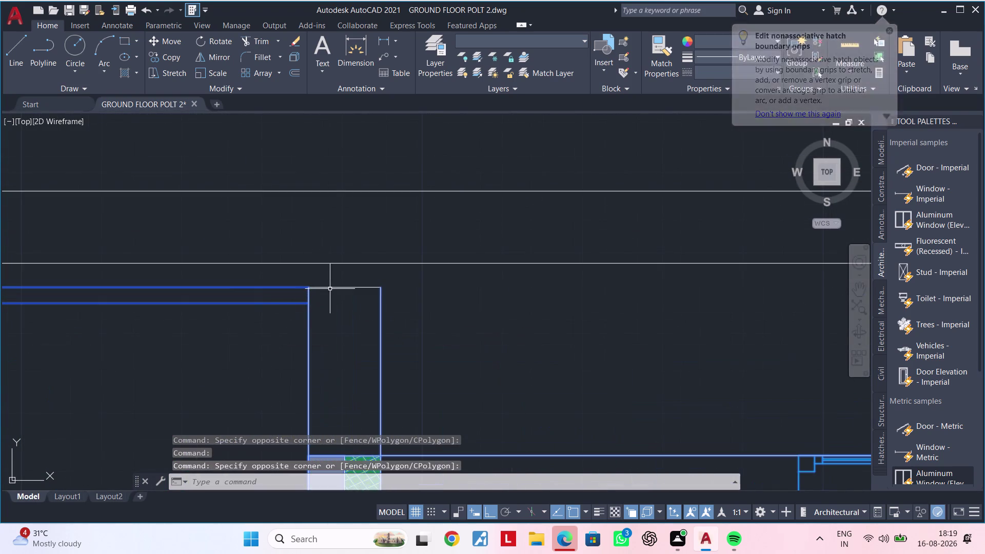
click(331, 286)
scroll(down, 3)
click(353, 325)
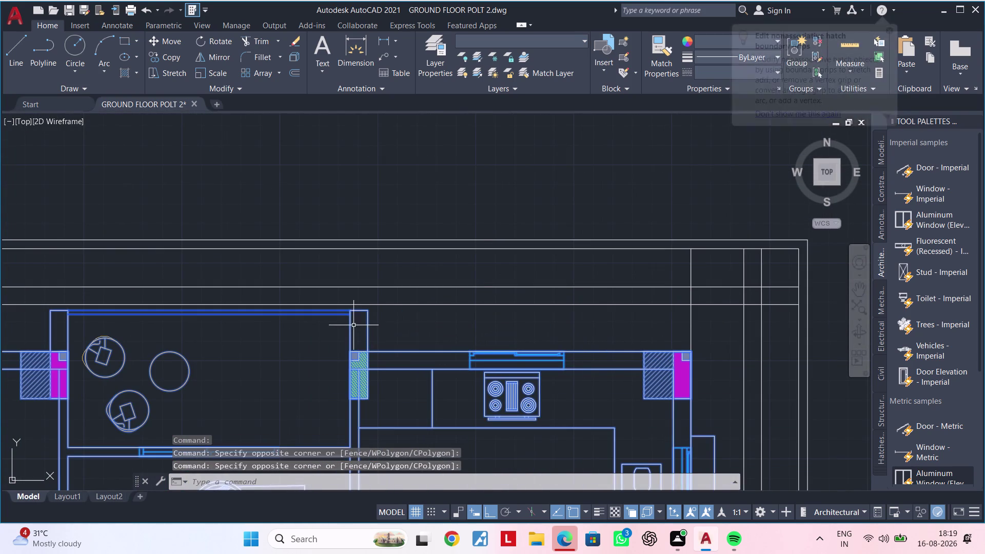
scroll(down, 3)
Pan out to review the selected unit and bring the reference line into view.
middle_drag(446, 332, 335, 295)
scroll(down, 3)
middle_drag(433, 374, 462, 297)
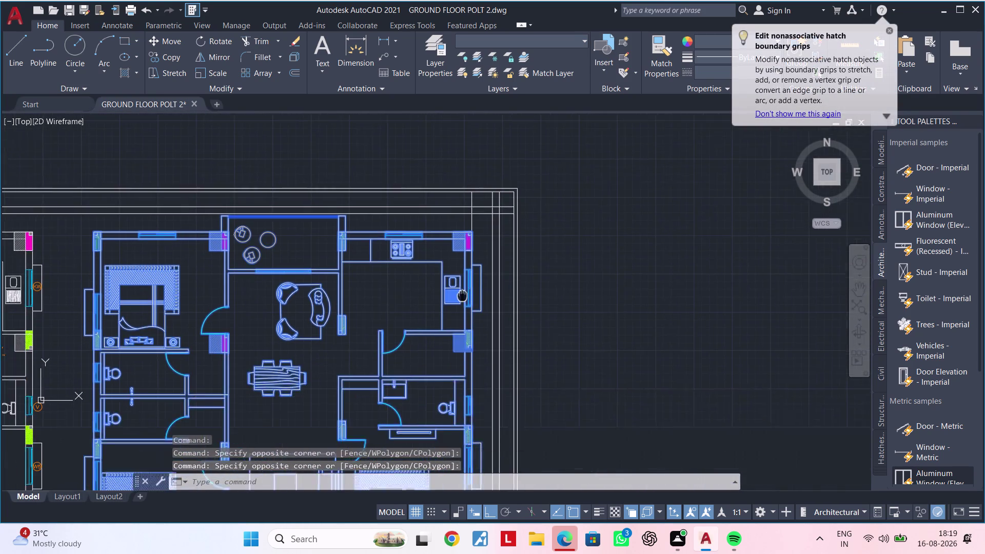
middle_drag(461, 297, 465, 287)
scroll(down, 3)
middle_drag(453, 371, 442, 275)
scroll(up, 3)
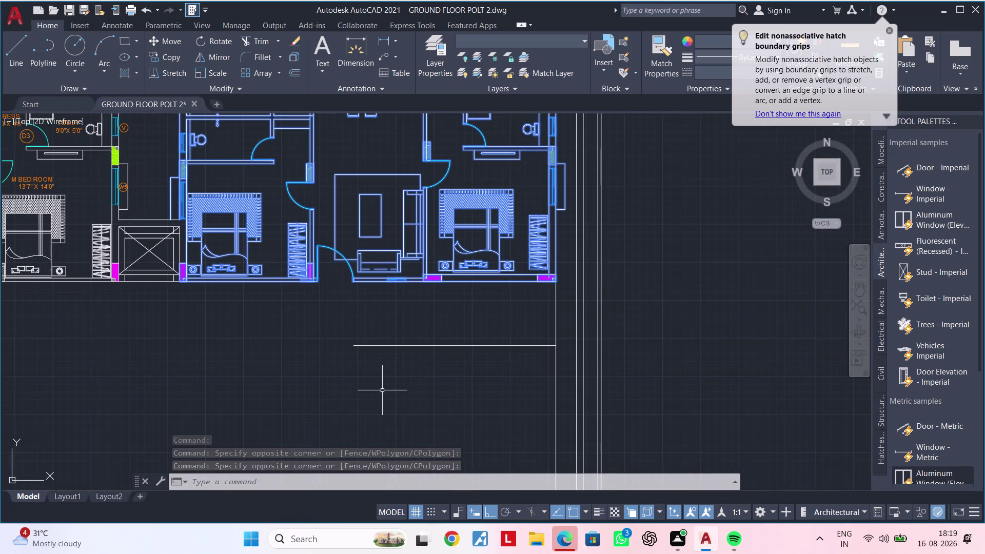
middle_drag(377, 390, 312, 391)
middle_drag(299, 391, 360, 387)
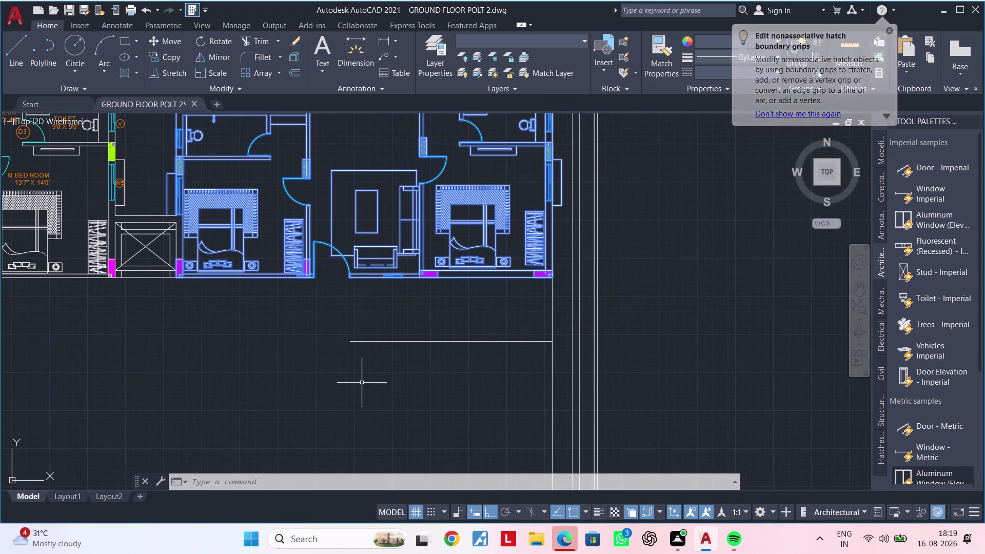
Mirror the 762-object unit across the horizontal reference line, keeping the original.
text(MI)
key(space)
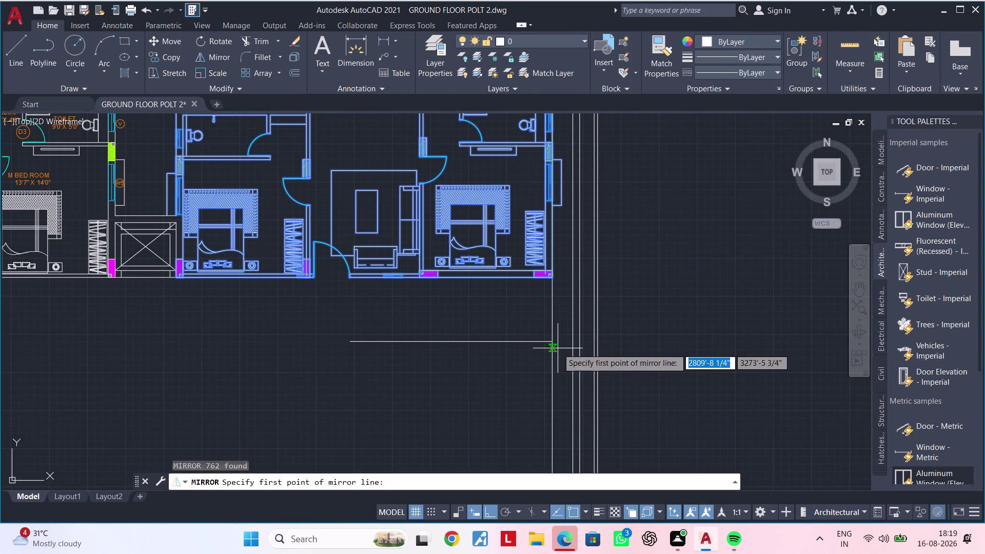
click(554, 342)
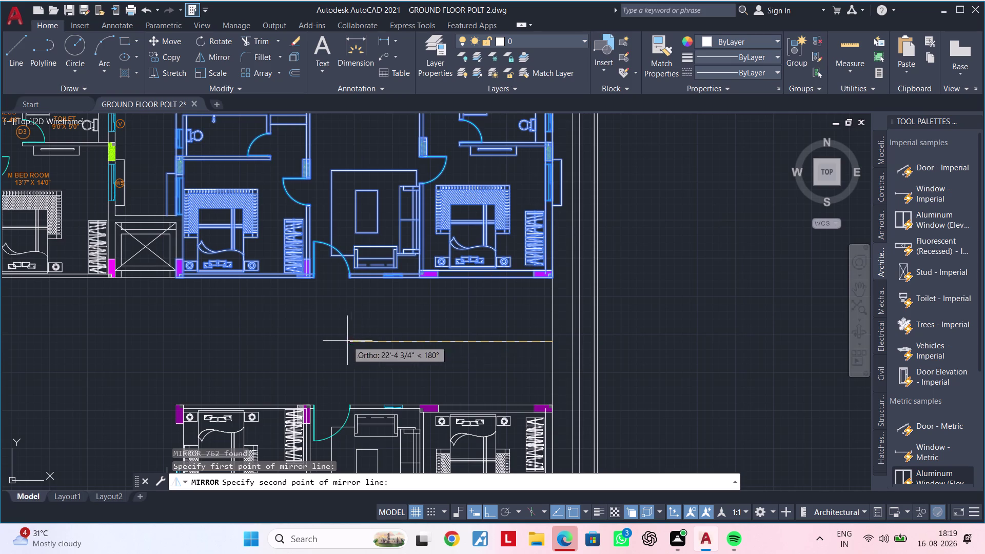
middle_drag(327, 341, 392, 276)
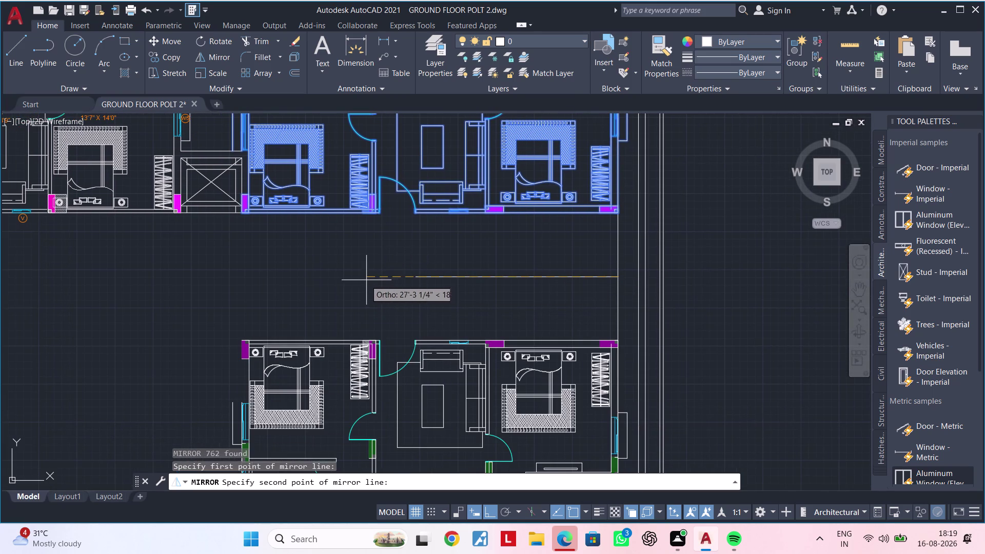
click(353, 280)
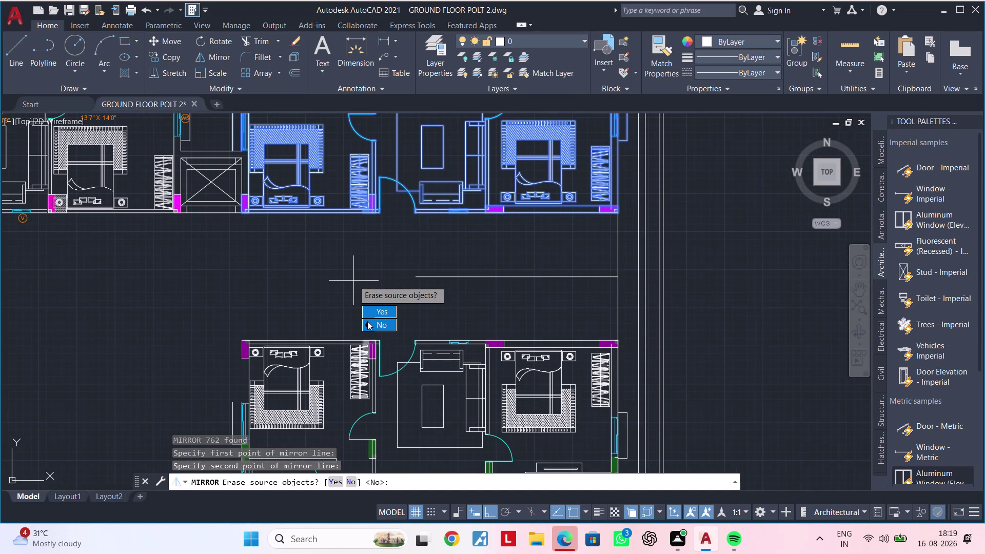
drag(368, 323, 353, 281)
scroll(down, 3)
middle_drag(384, 289, 319, 269)
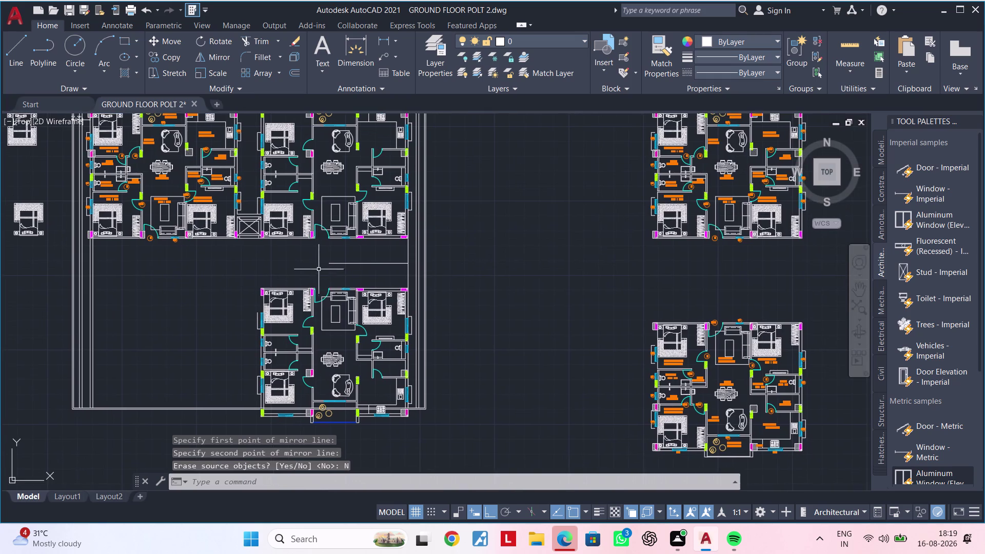
scroll(up, 3)
scroll(down, 3)
Set the mirror axis's second point, keeping the original unit.
middle_drag(348, 280, 361, 262)
click(201, 252)
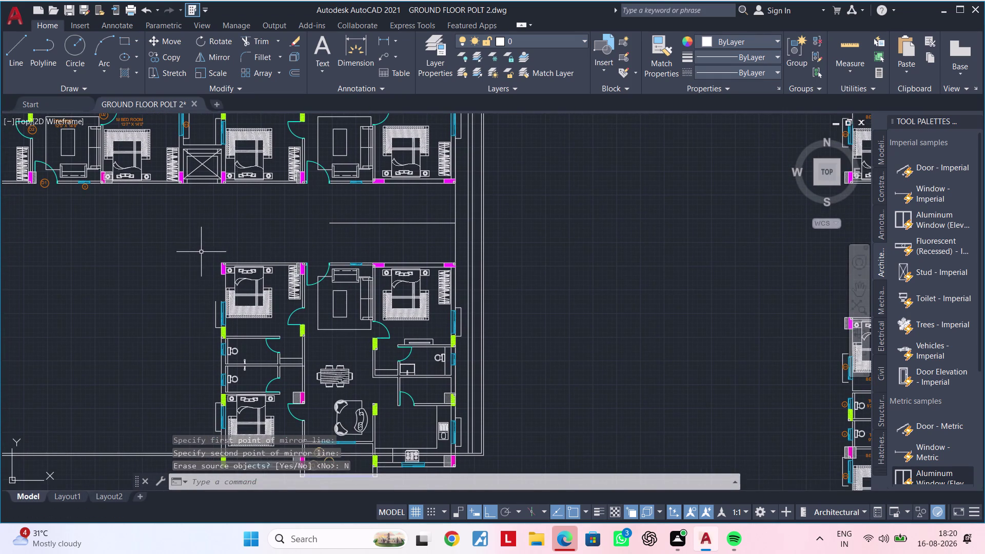
middle_drag(300, 355, 243, 261)
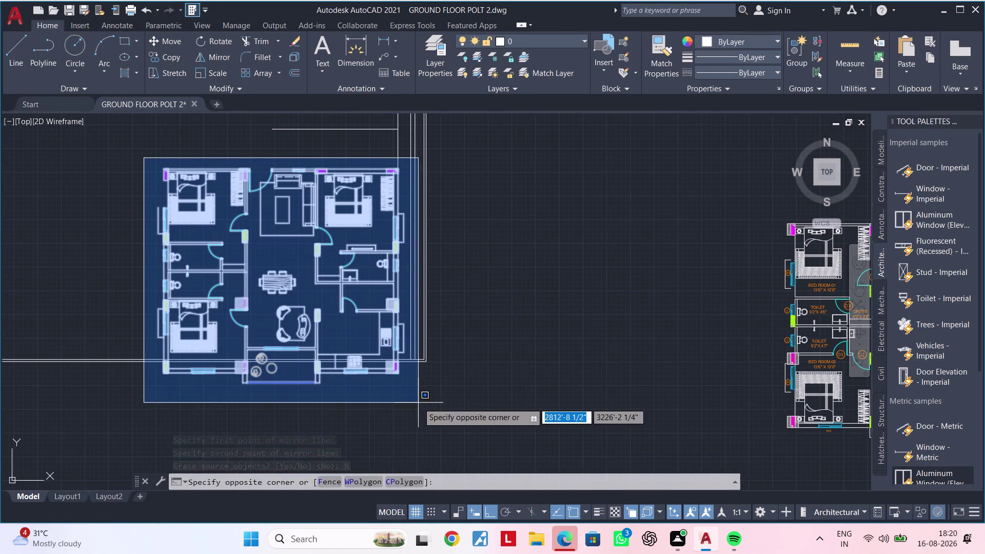
click(417, 402)
middle_drag(405, 403, 386, 484)
Start a MOVE on the mirrored unit, then cancel it so nothing moves.
key(m)
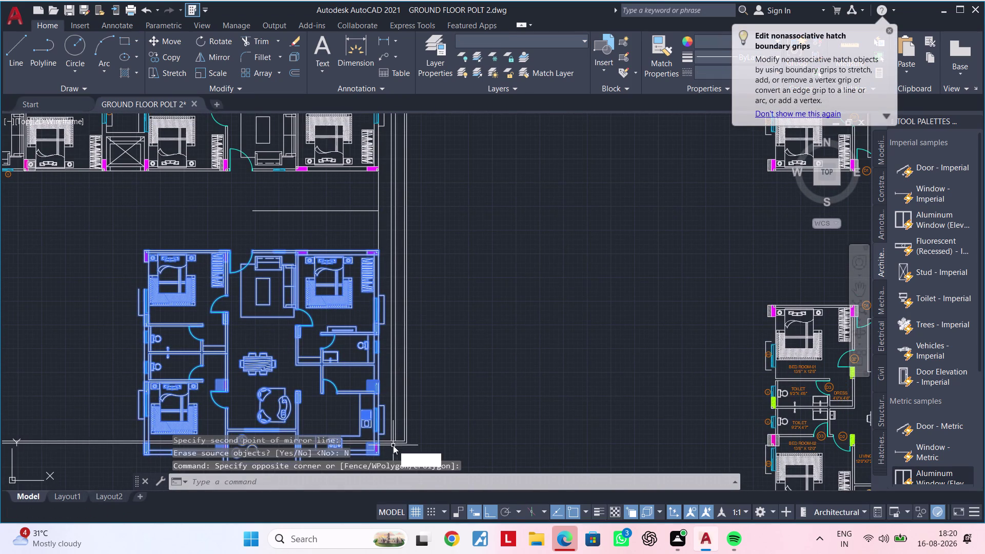
key(space)
scroll(up, 3)
scroll(up, 3)
click(378, 219)
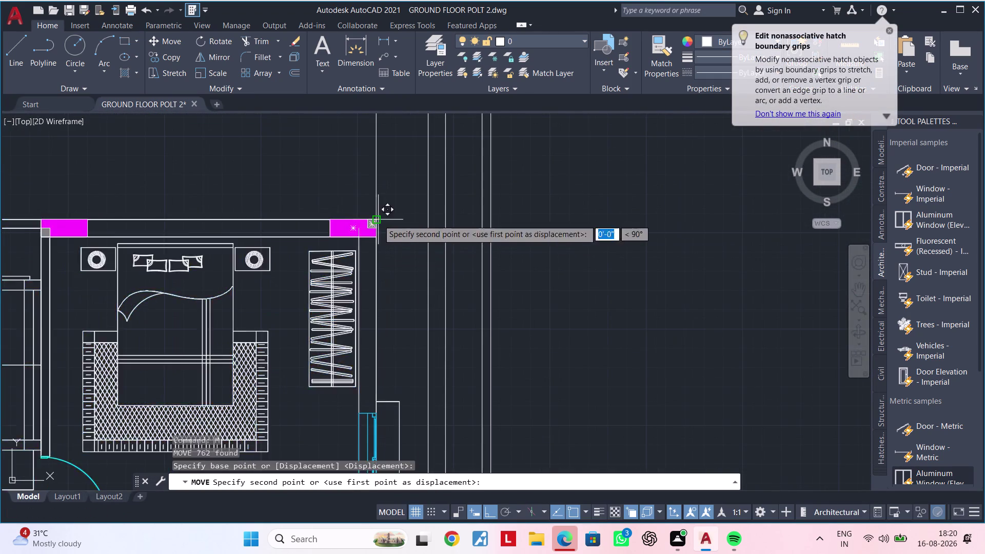
scroll(down, 3)
middle_drag(367, 167, 368, 322)
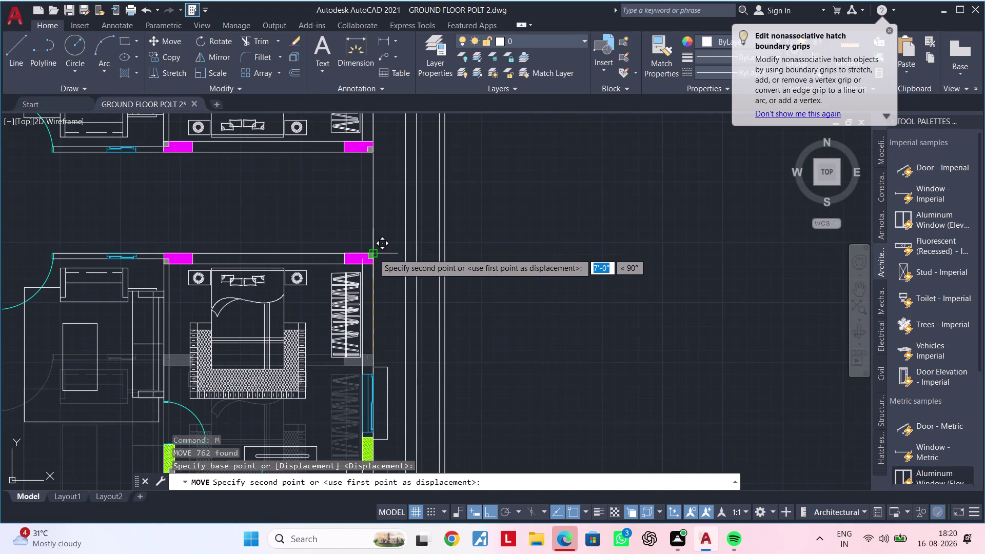
click(374, 254)
scroll(down, 3)
middle_drag(381, 287, 381, 362)
key(Escape)
key(Escape)
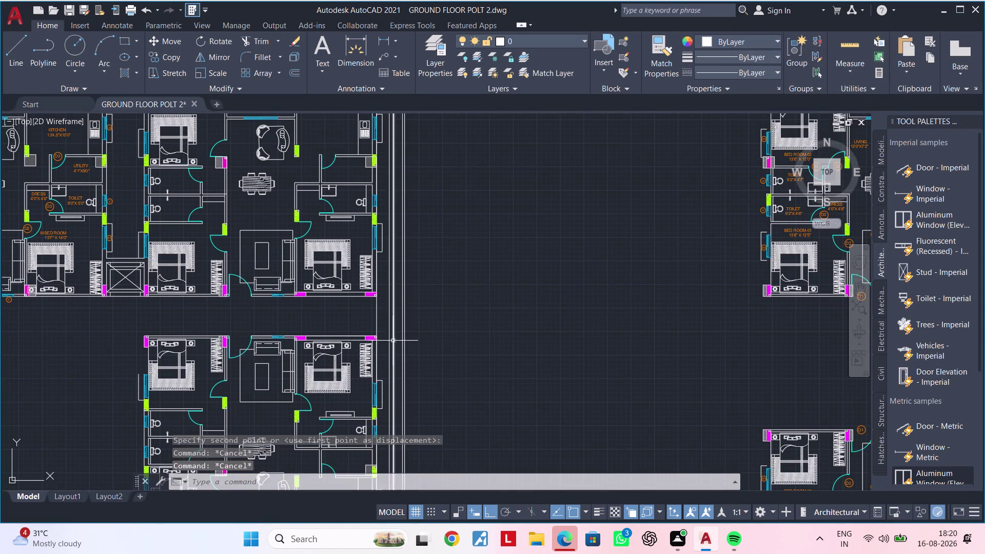
key(Escape)
Delete the stray line along the mirrored unit's top wall.
middle_drag(371, 348, 432, 278)
key(Escape)
key(Escape)
key(Escape)
scroll(up, 3)
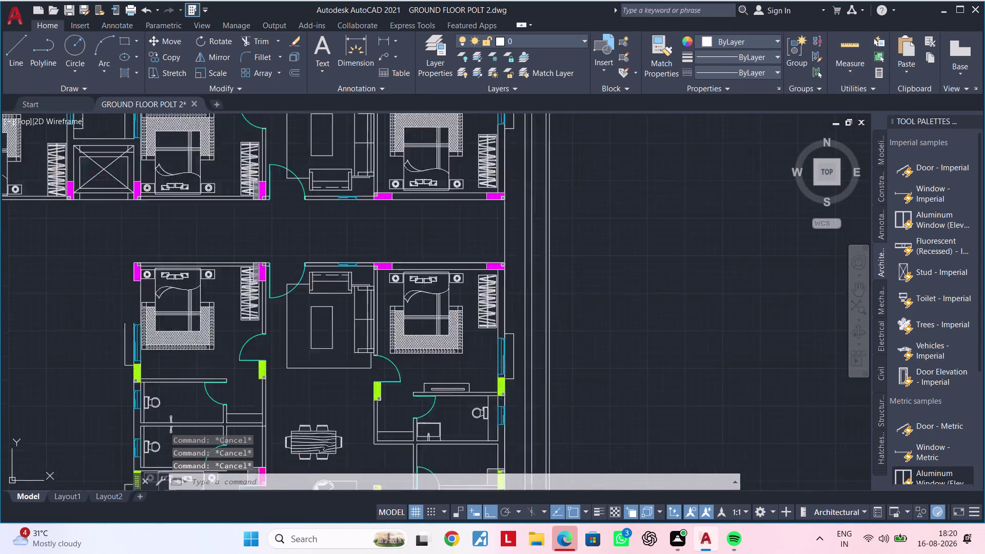
scroll(up, 3)
scroll(up, 3)
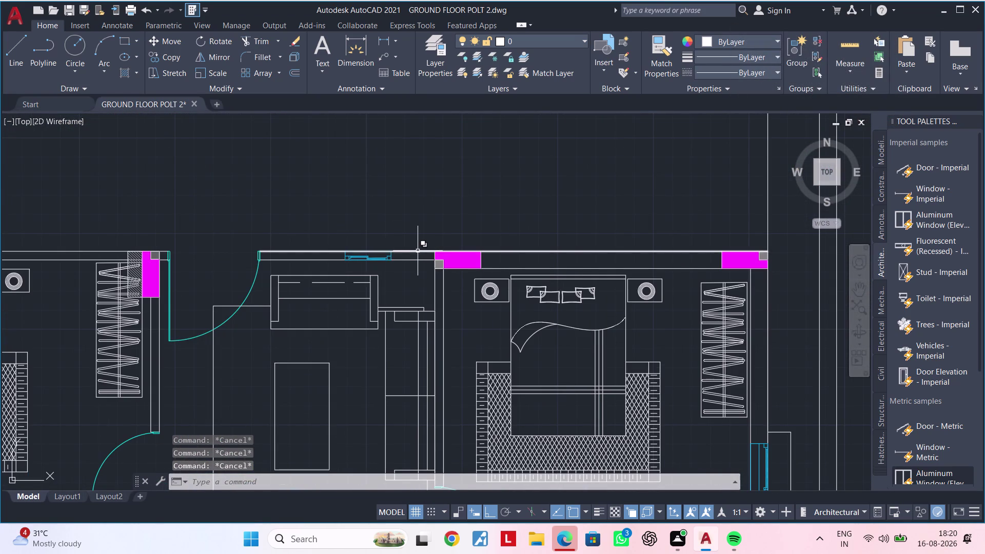
click(417, 251)
click(473, 291)
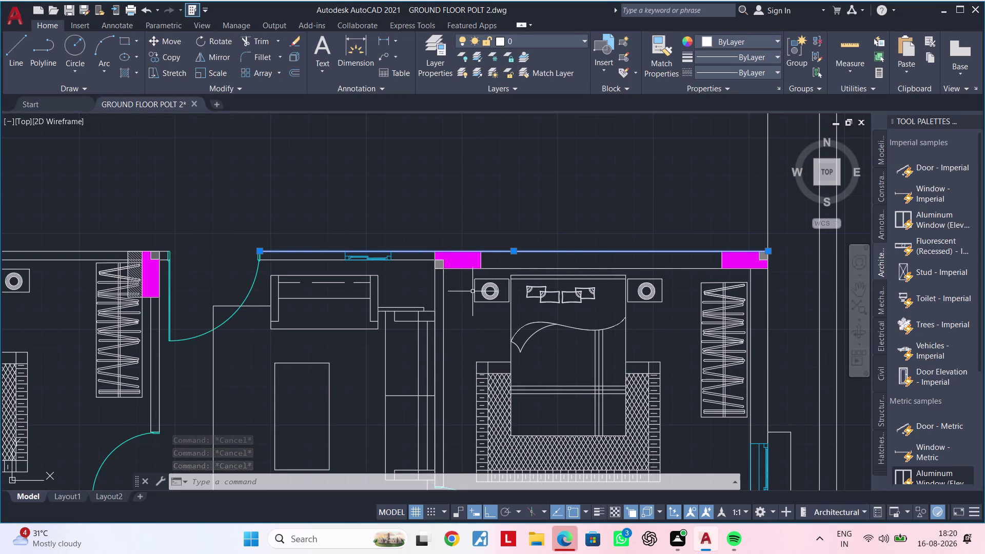
key(Delete)
scroll(down, 3)
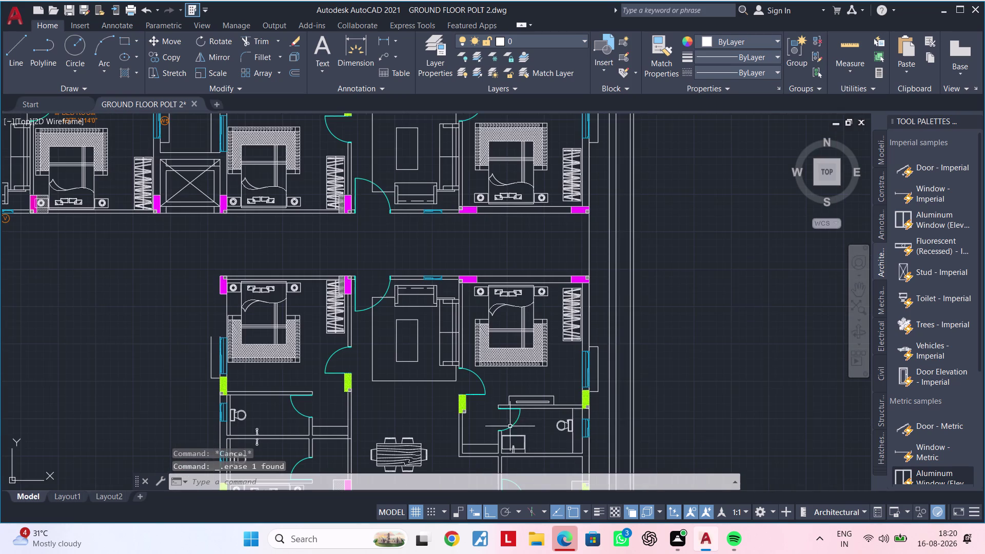
middle_drag(432, 401, 480, 298)
middle_drag(425, 324, 435, 290)
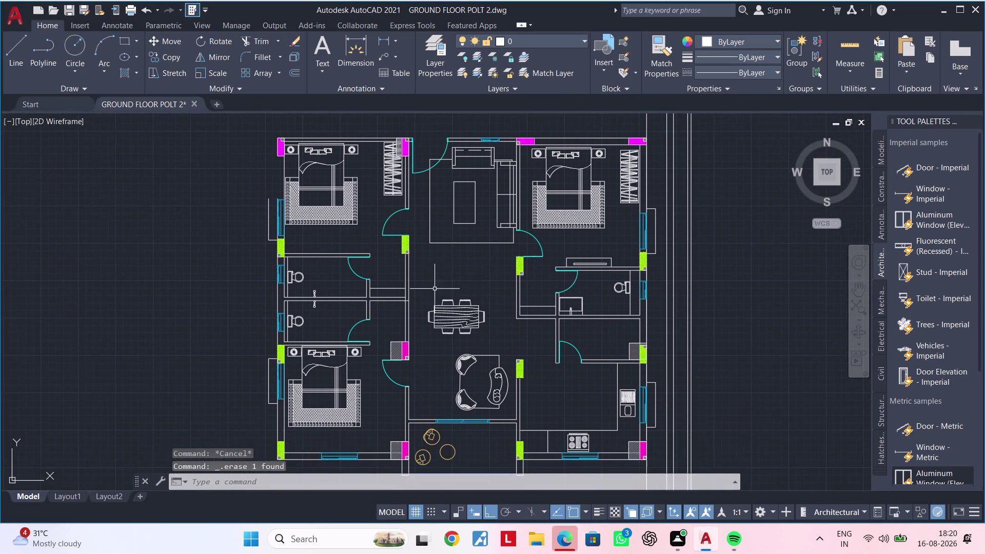
Clear any active command and zoom in on the unit's left bedroom wall.
key(Escape)
key(Escape)
middle_drag(427, 302, 435, 254)
key(Escape)
key(Escape)
key(Escape)
key(Escape)
key(Escape)
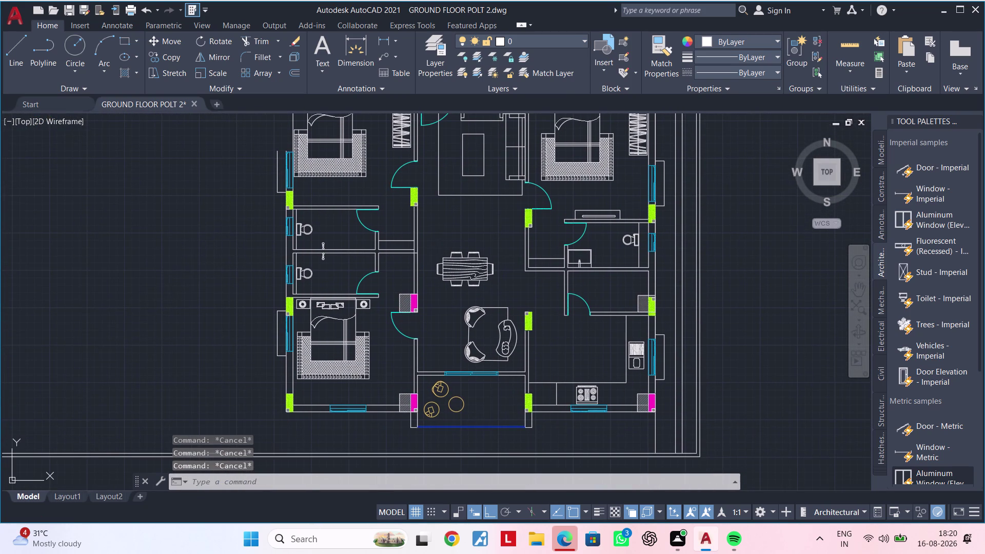
key(Escape)
key(Escape)
middle_drag(435, 258, 439, 380)
scroll(up, 3)
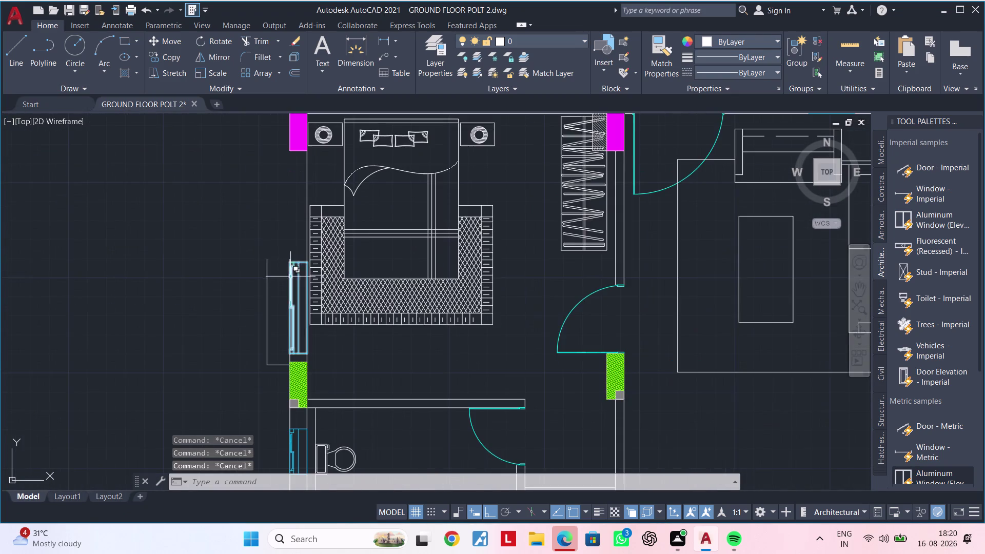
scroll(up, 3)
scroll(up, 3)
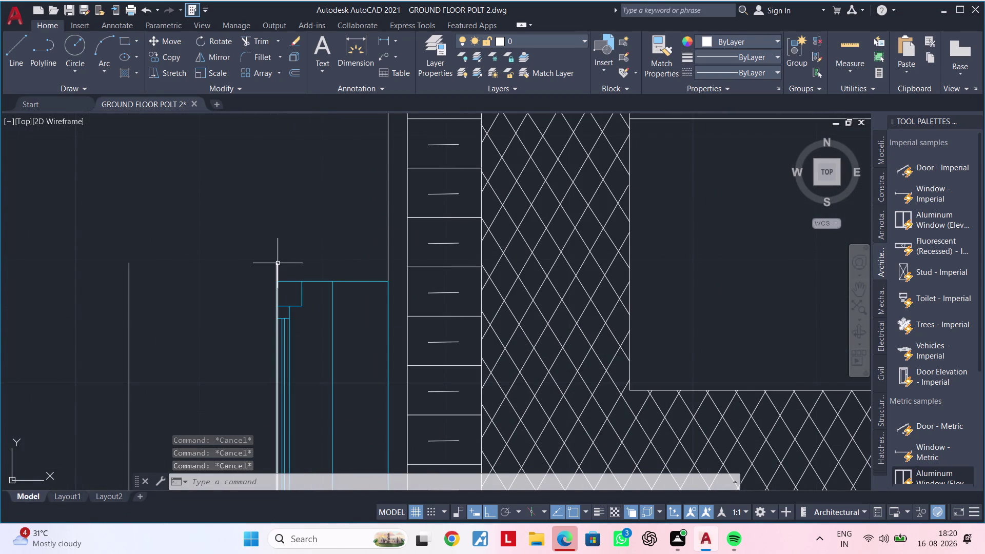
key(Escape)
Start a line at the left wall end, then cancel it without drawing.
text(L)
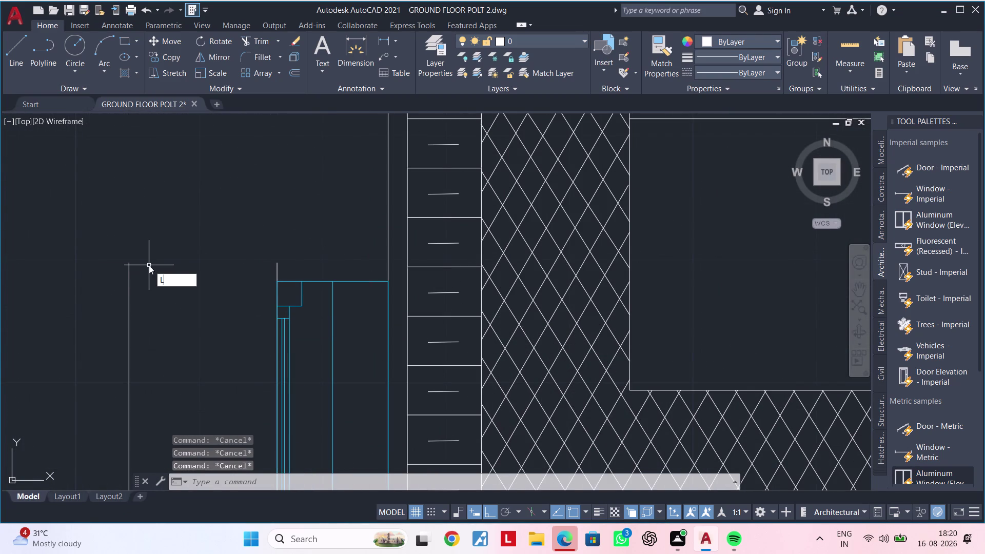
key(space)
click(130, 264)
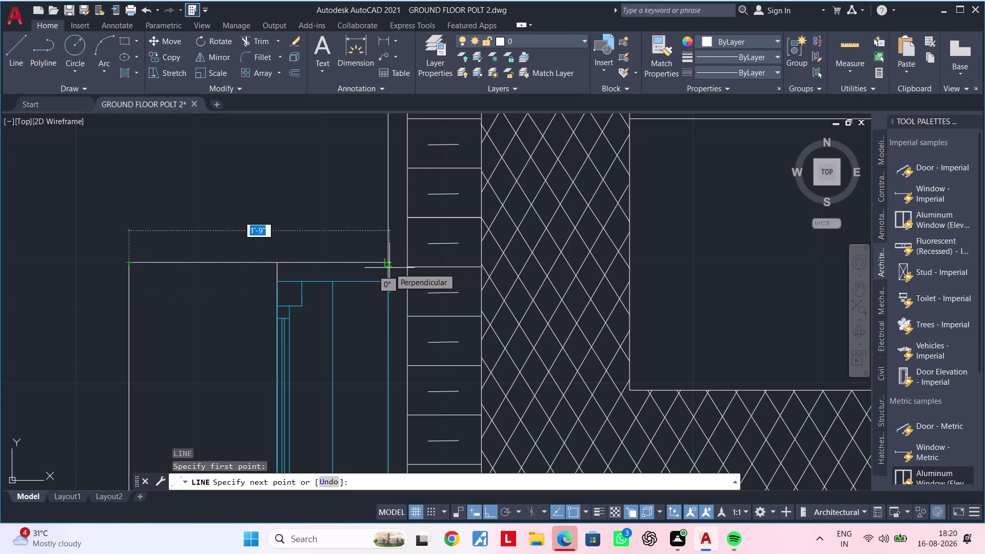
scroll(down, 3)
middle_drag(396, 263, 392, 175)
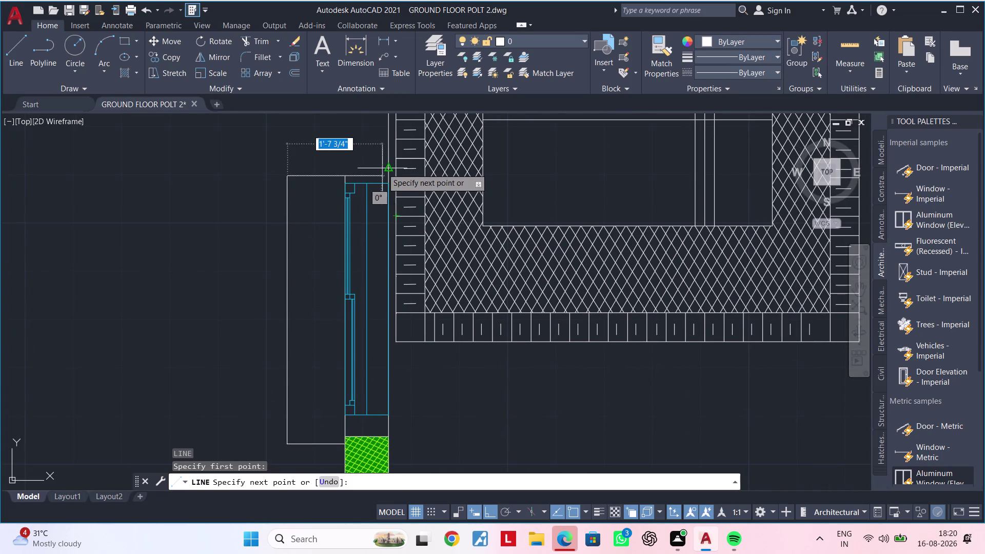
middle_drag(382, 182, 382, 256)
key(Escape)
key(Escape)
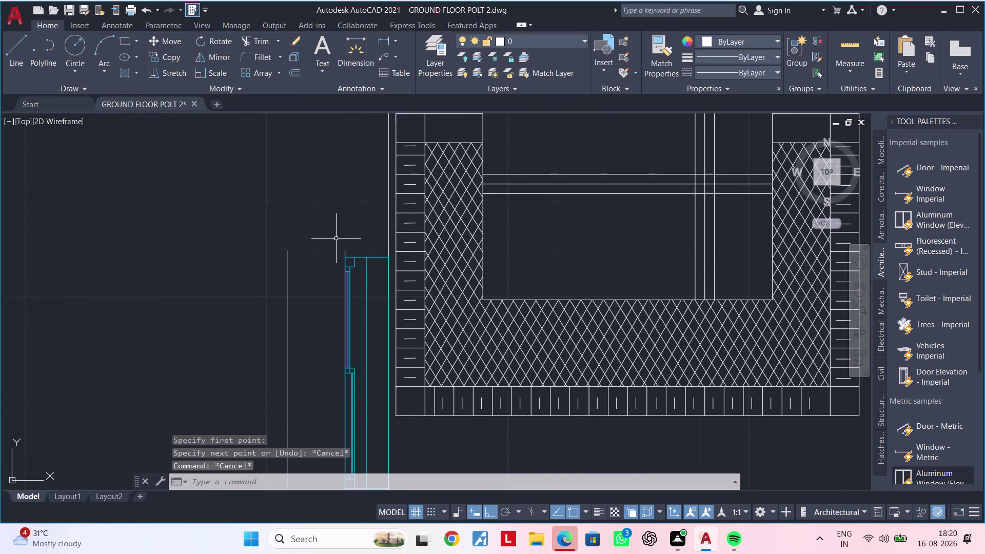
Select the window edge line on the left wall and inspect it up close.
scroll(up, 3)
click(357, 269)
scroll(down, 3)
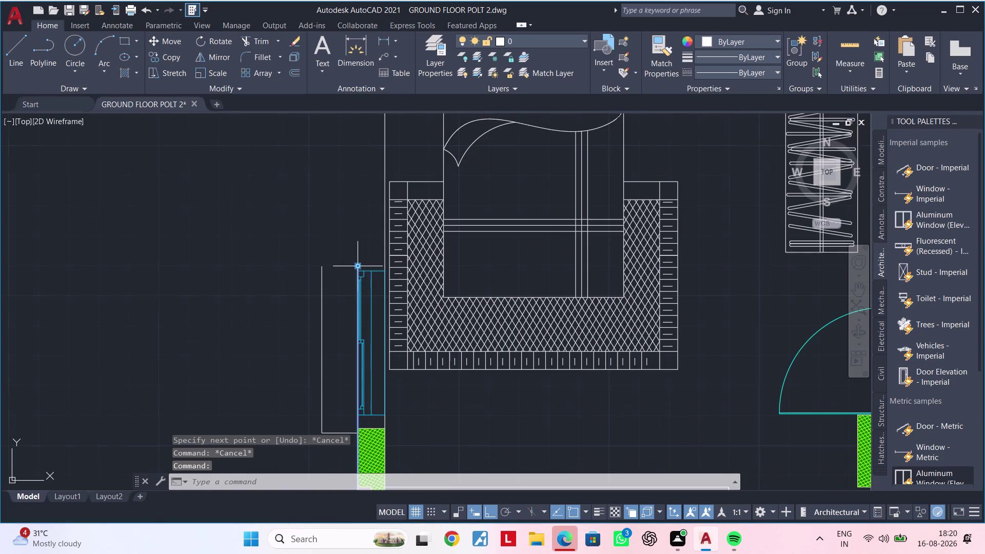
scroll(up, 3)
middle_drag(378, 254, 398, 174)
scroll(down, 3)
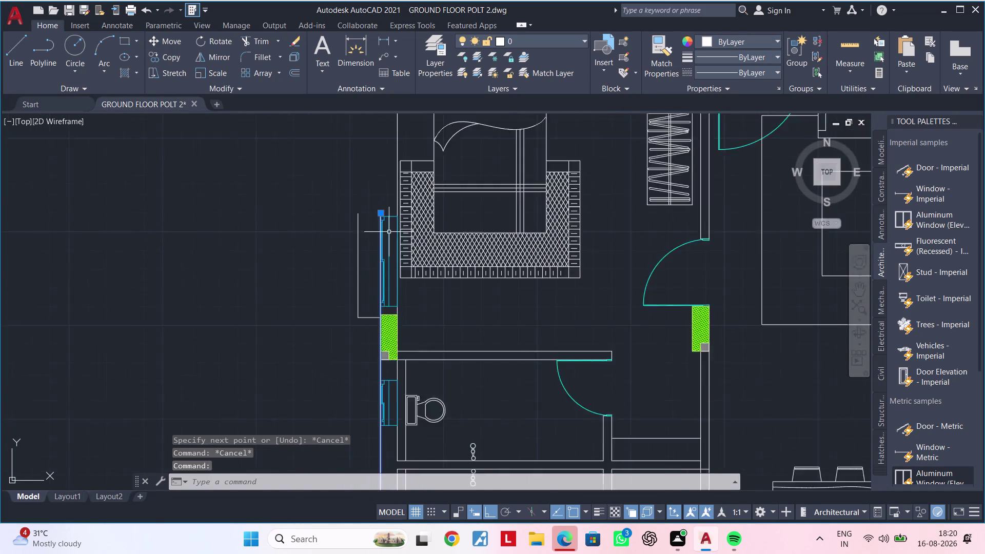
scroll(down, 3)
scroll(down, 3)
scroll(up, 3)
scroll(up, 3)
middle_drag(386, 226, 388, 227)
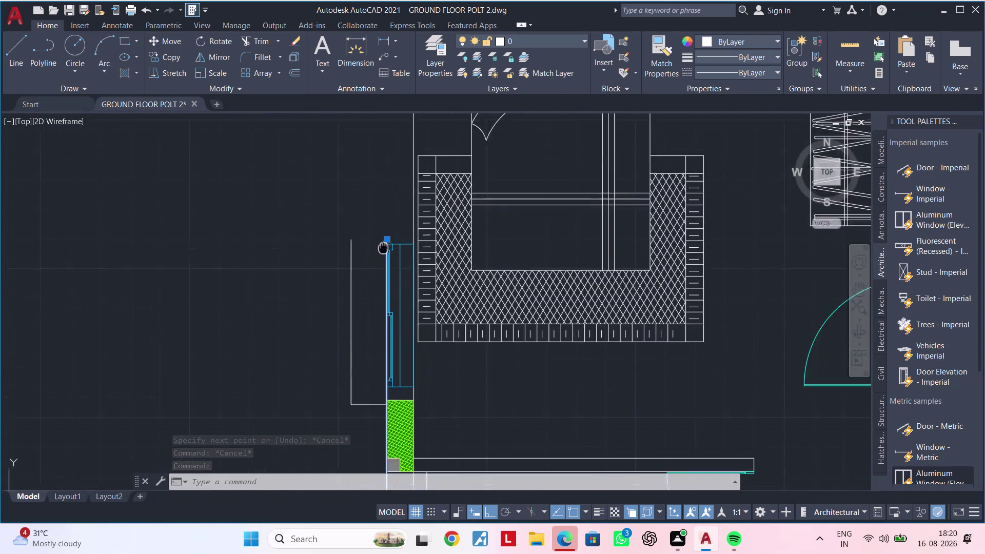
middle_drag(387, 228, 365, 303)
scroll(up, 3)
click(353, 298)
scroll(down, 3)
Grab the magenta corner column's grip to stretch it, then cancel.
middle_drag(344, 208, 339, 390)
middle_drag(351, 189, 332, 370)
scroll(up, 3)
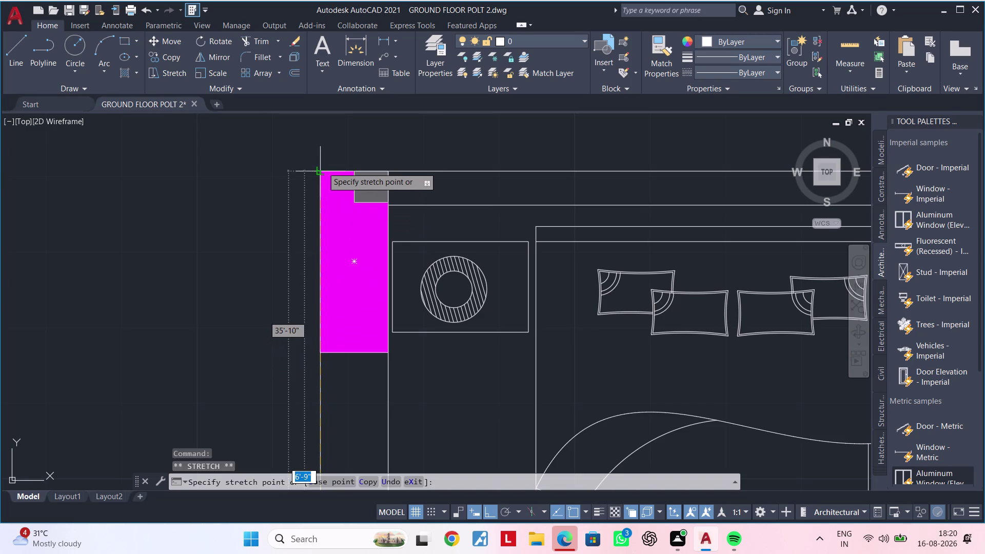
click(322, 168)
scroll(down, 3)
key(Escape)
key(Escape)
Return to the left wall window and start a linear dimension there.
middle_drag(352, 301, 340, 228)
key(Escape)
key(Escape)
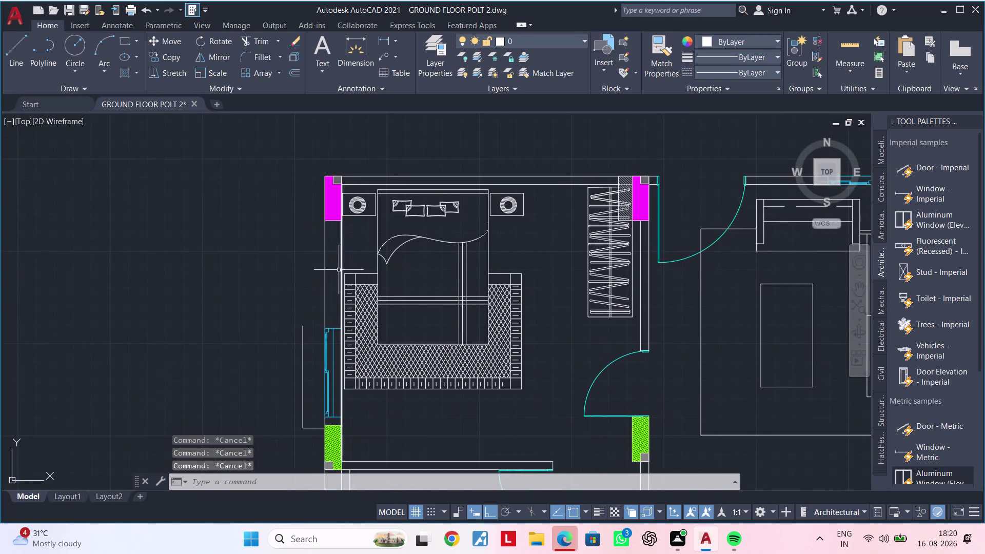
middle_drag(337, 272, 342, 230)
key(Escape)
key(Escape)
scroll(up, 3)
middle_drag(331, 270, 345, 224)
key(Escape)
key(Escape)
key(Escape)
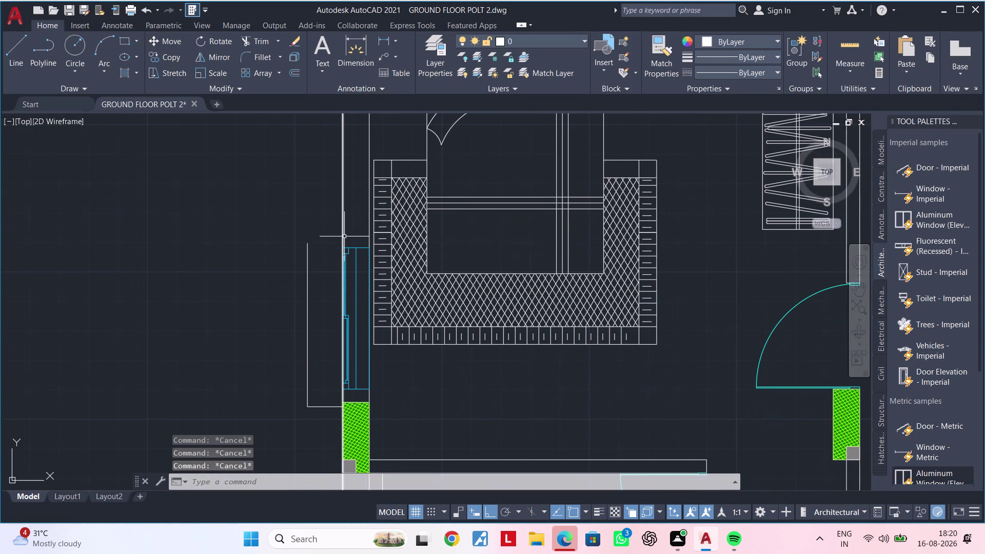
key(Escape)
key(Escape)
key(Escape)
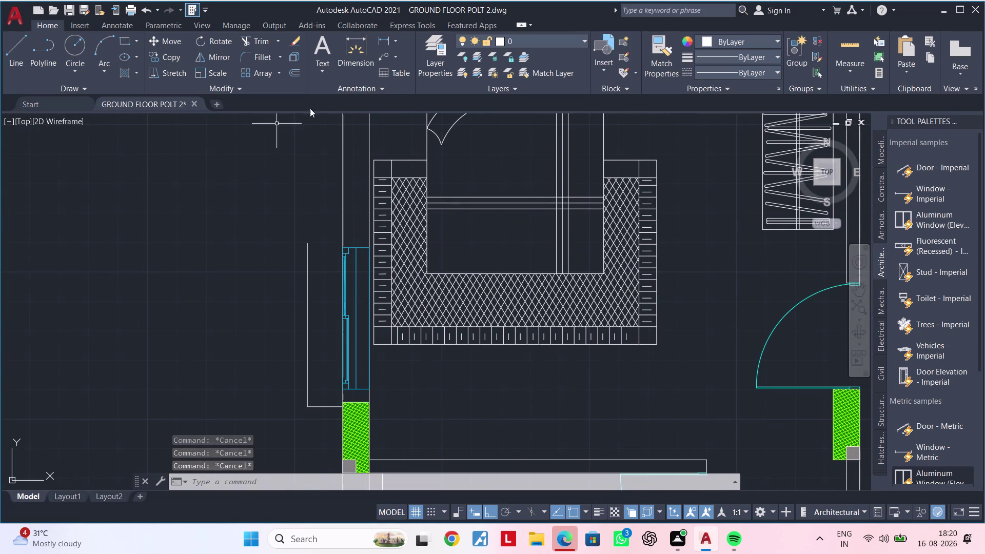
click(384, 40)
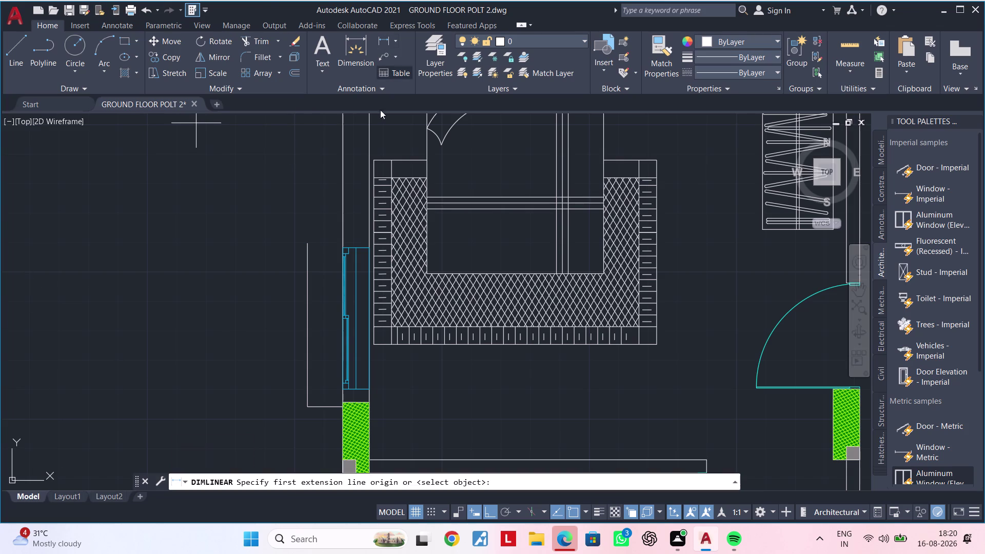
click(310, 407)
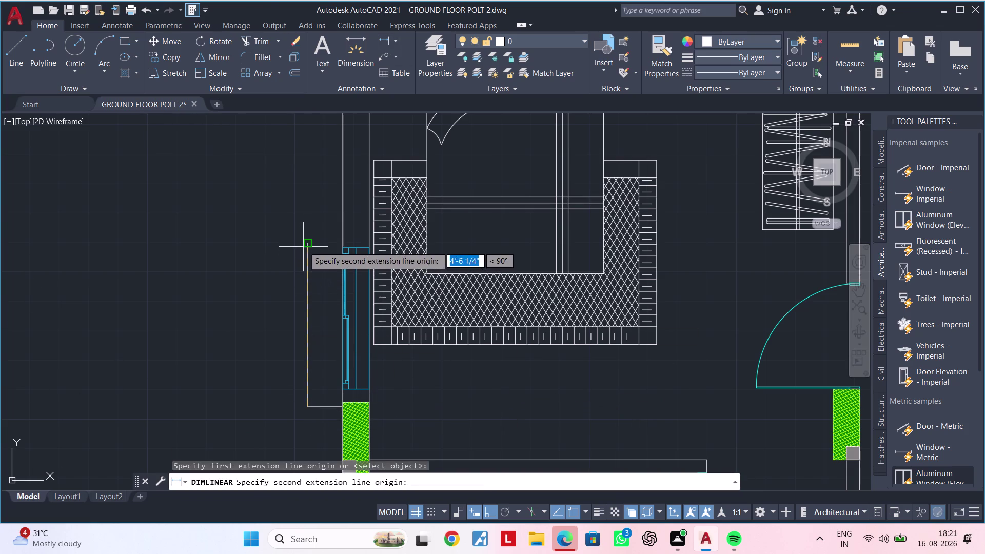
click(304, 246)
key(Escape)
key(Escape)
key(Escape)
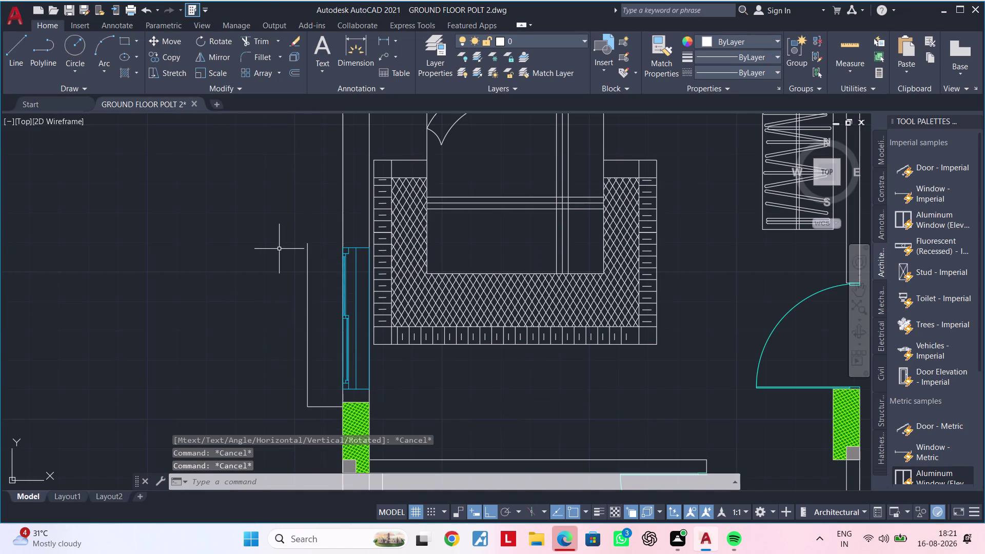
text(OF)
key(space)
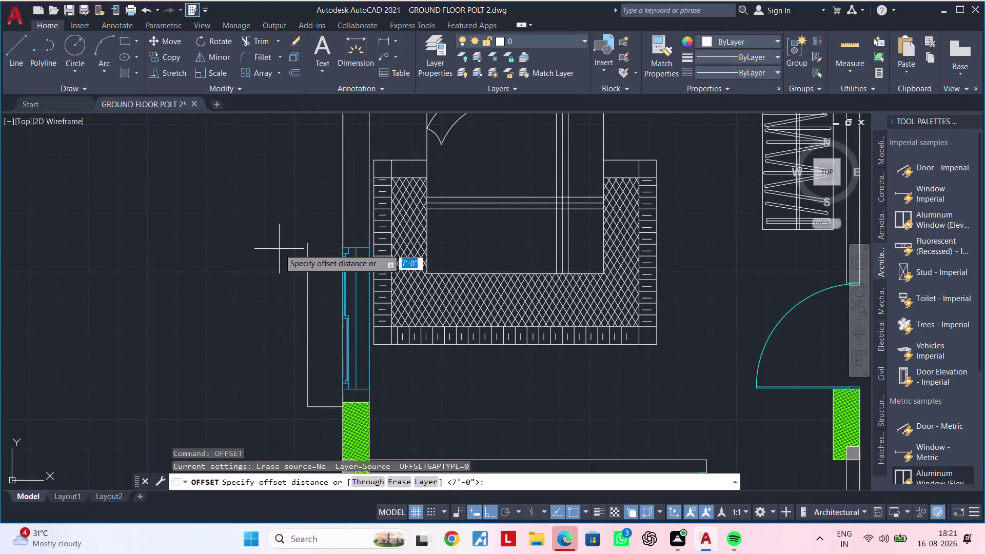
key(Escape)
key(Escape)
key(Escape)
key(l)
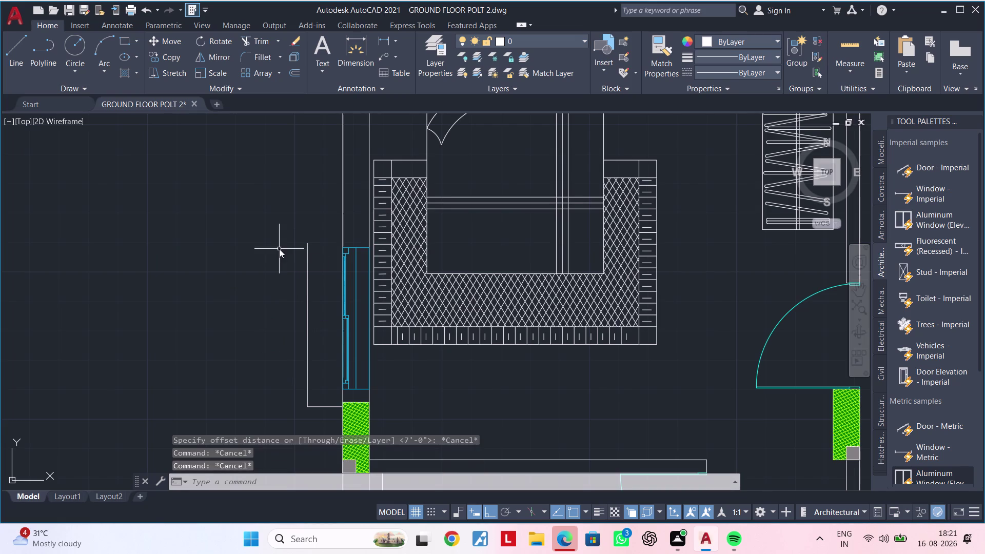
key(Escape)
key(Escape)
text(OF)
key(space)
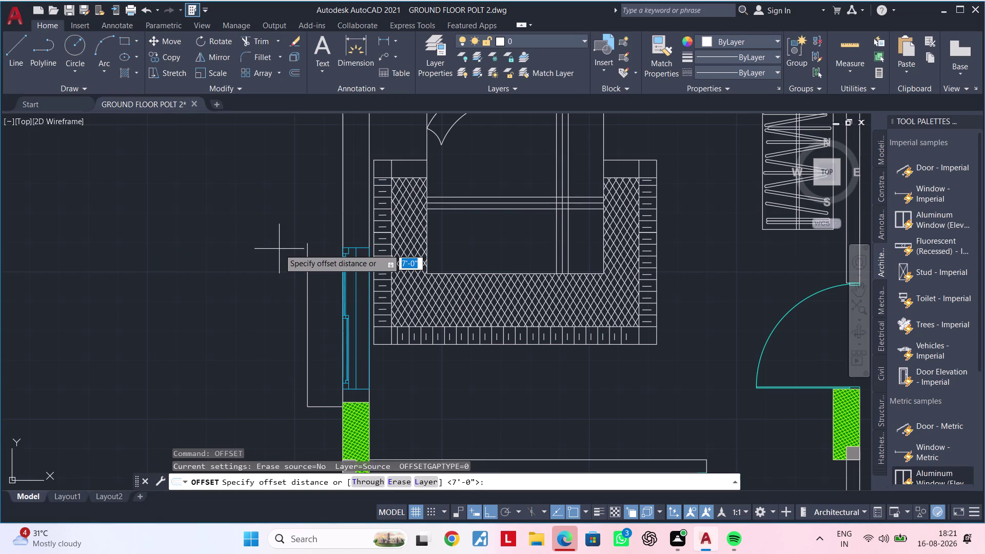
text(5')
key(Return)
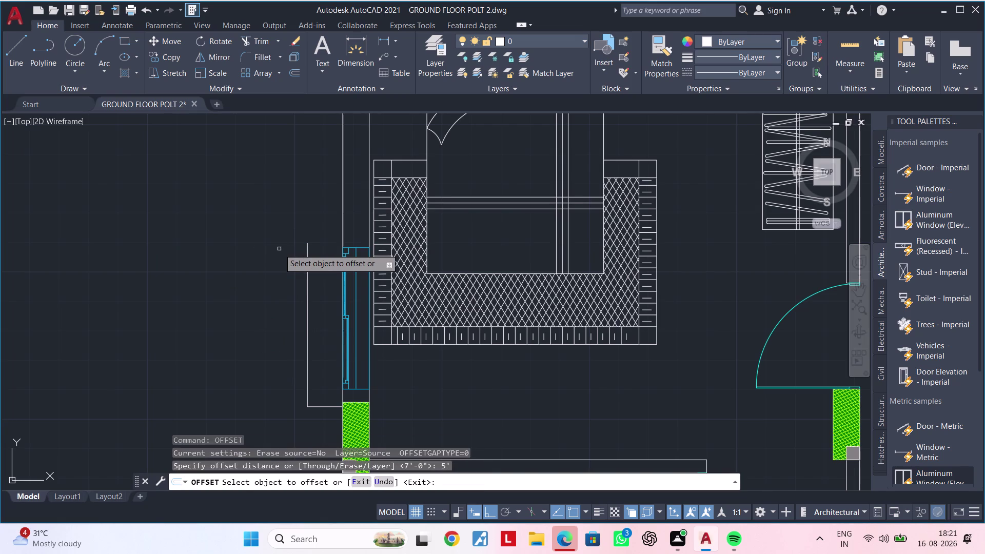
click(320, 408)
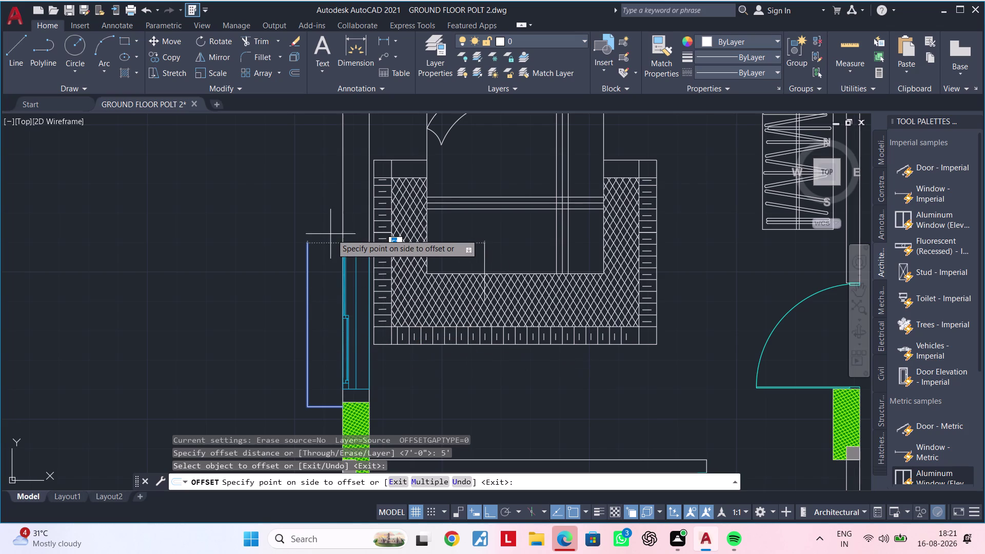
key(Escape)
key(Escape)
key(Escape)
key(Escape)
text(O)
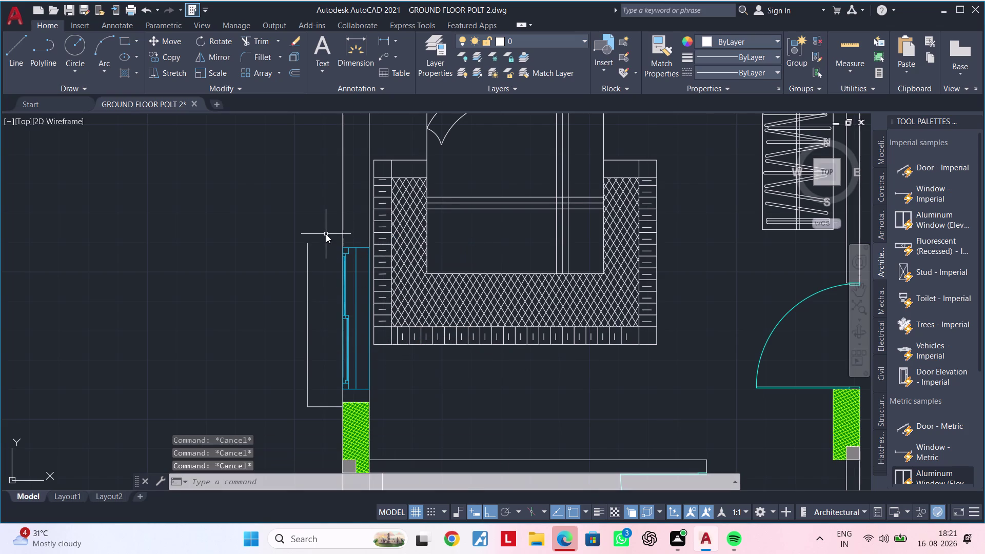
text(F 5')
key(Return)
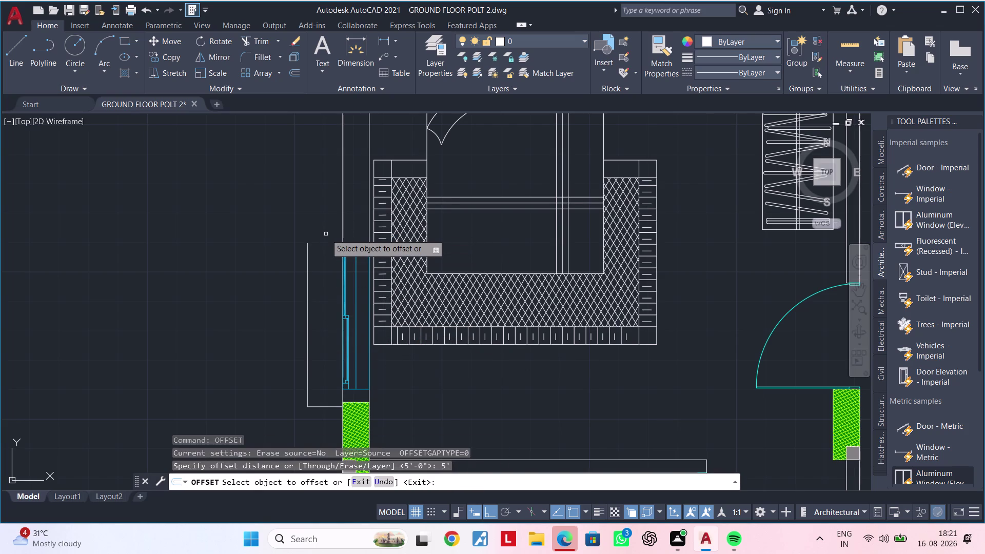
click(329, 407)
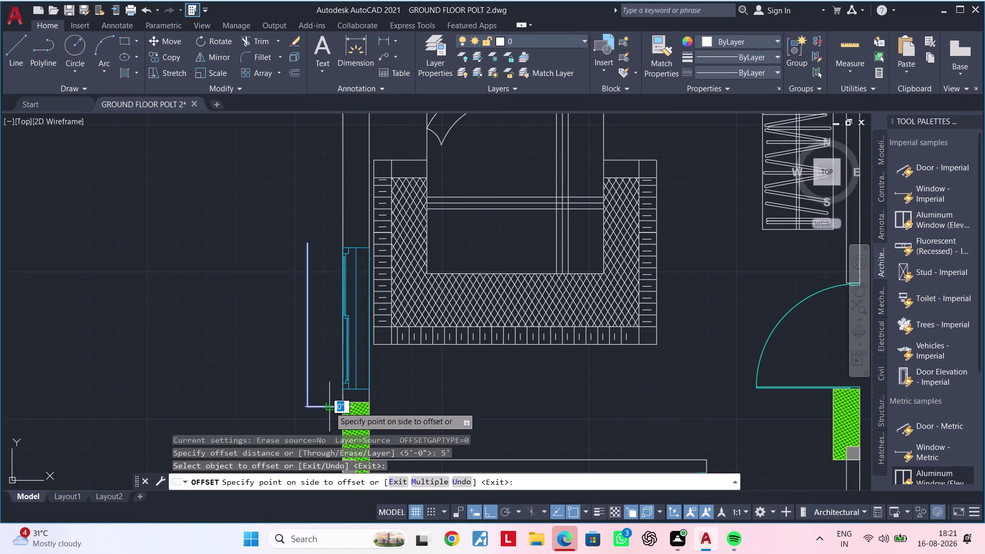
click(321, 243)
key(ctrl+z)
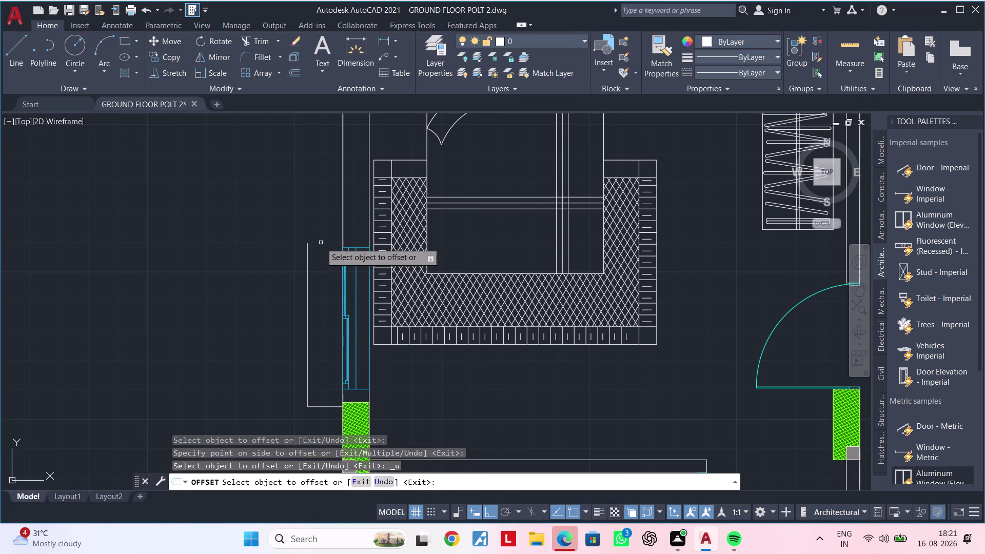
key(Escape)
scroll(down, 3)
middle_drag(380, 289, 317, 210)
key(Escape)
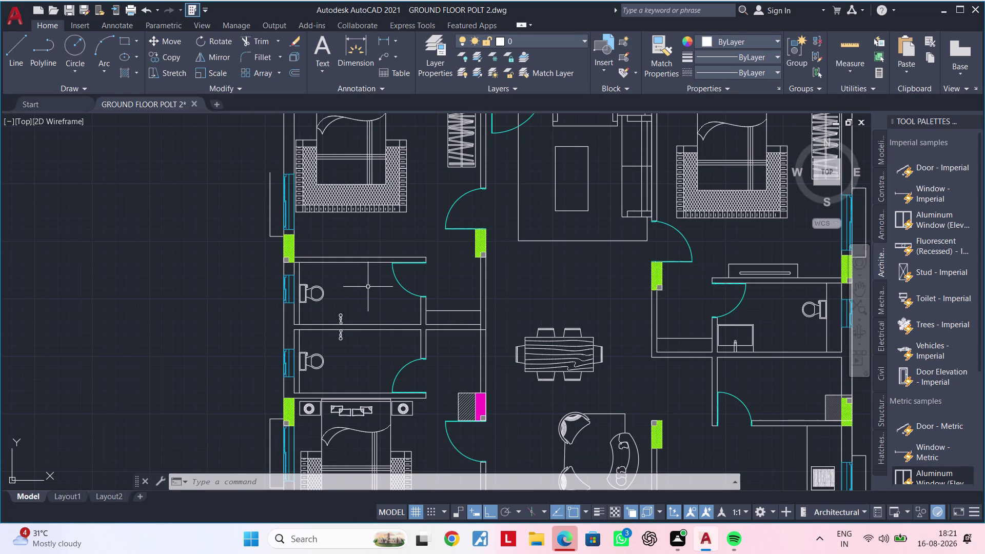
Center the apartment unit in the lower part of the site boundary in view.
scroll(down, 3)
middle_drag(490, 341, 313, 394)
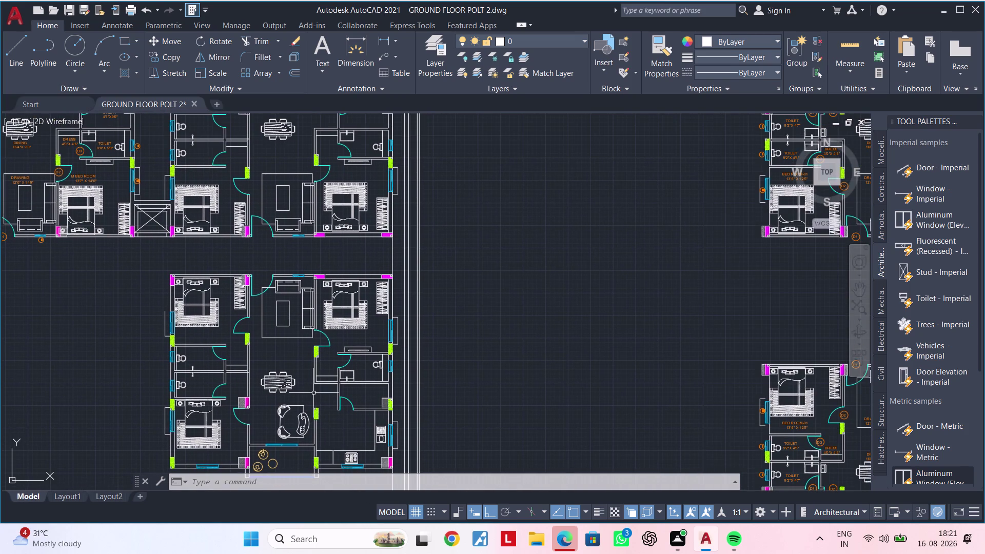
middle_drag(314, 387, 278, 358)
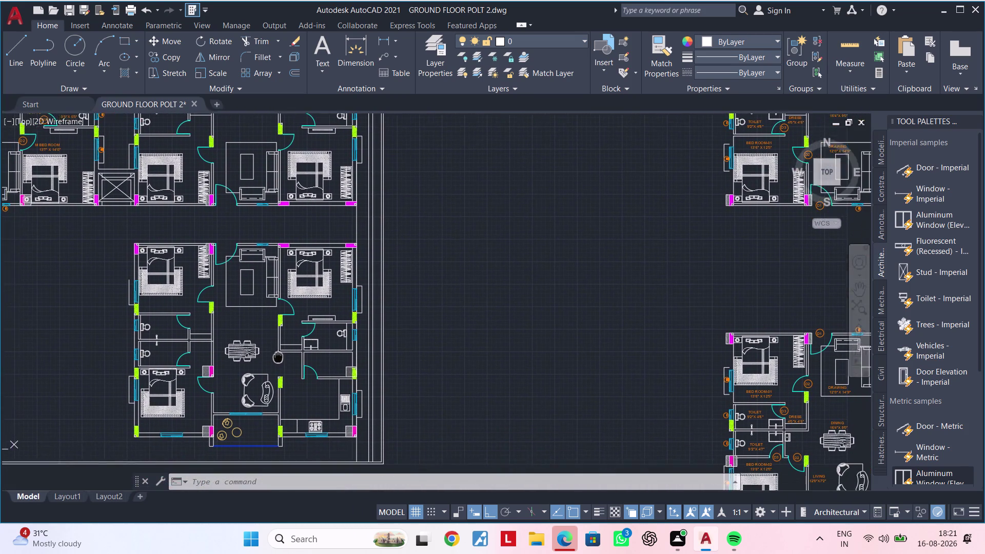
middle_drag(277, 358, 284, 346)
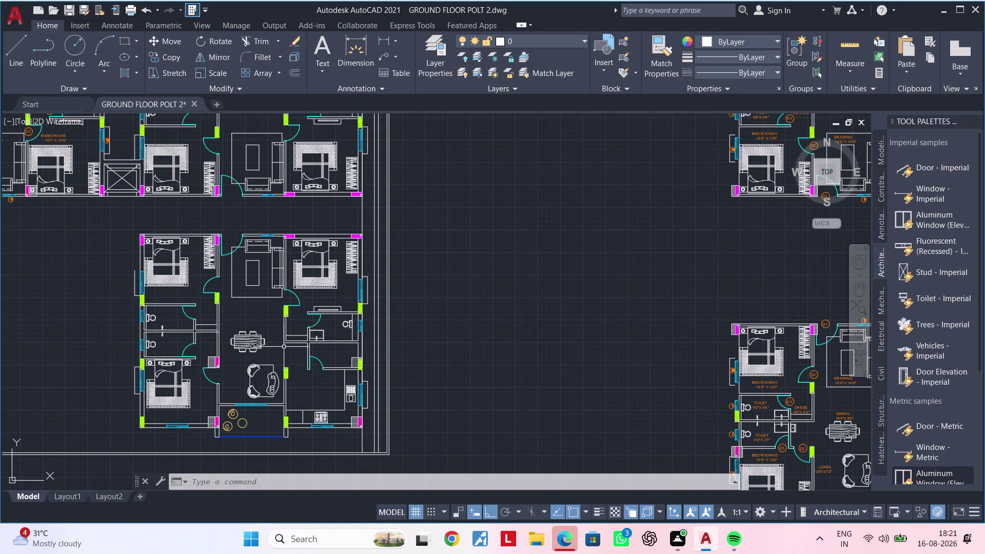
scroll(up, 3)
scroll(down, 3)
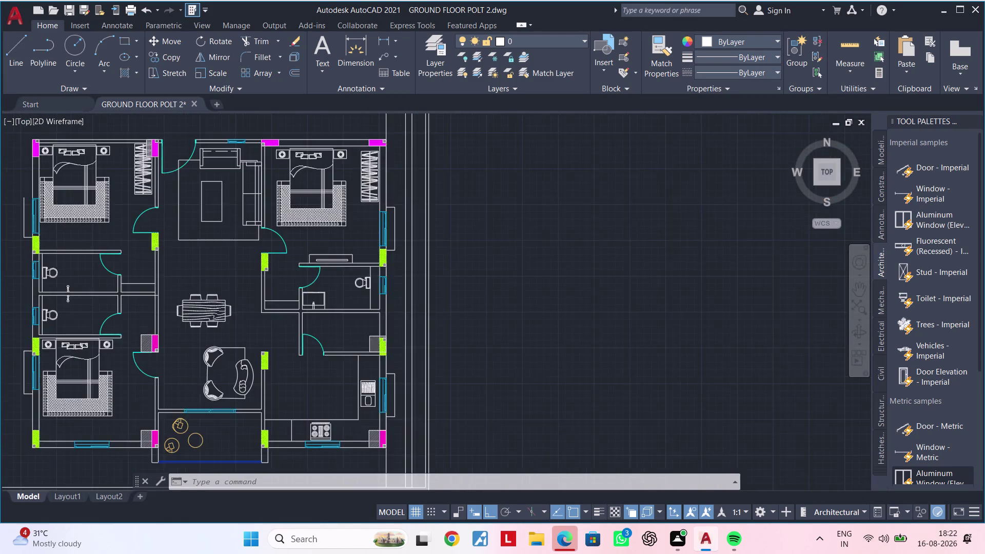
middle_drag(319, 394, 268, 388)
scroll(up, 3)
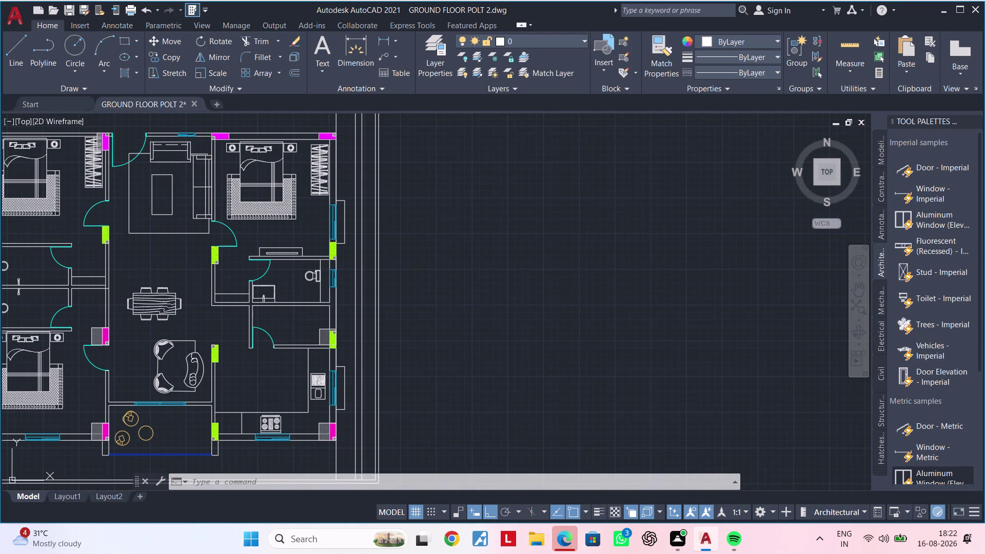
scroll(down, 3)
middle_drag(263, 390, 356, 385)
Window-select the 762-object mirrored unit below the reference line and delete it.
key(Escape)
key(Escape)
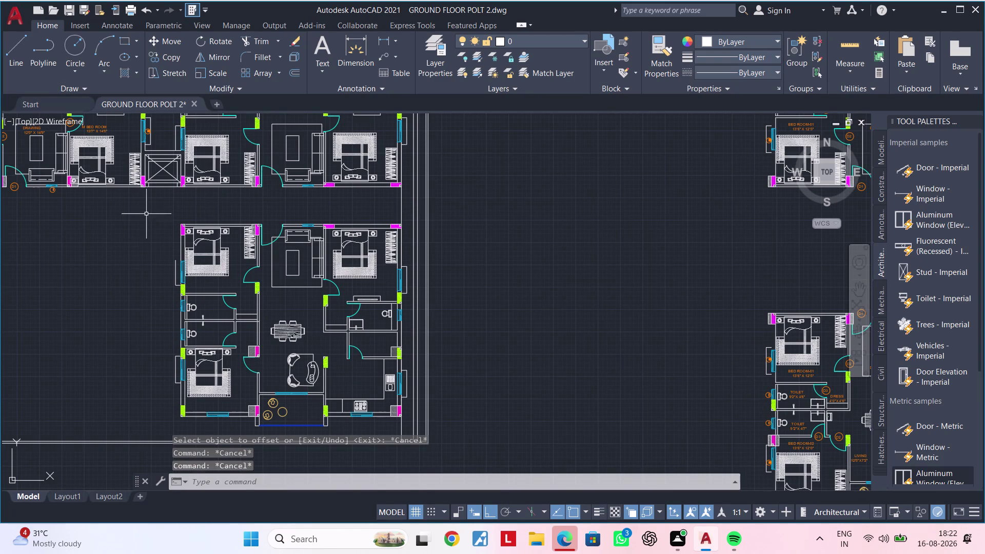
click(148, 202)
middle_drag(305, 370, 245, 370)
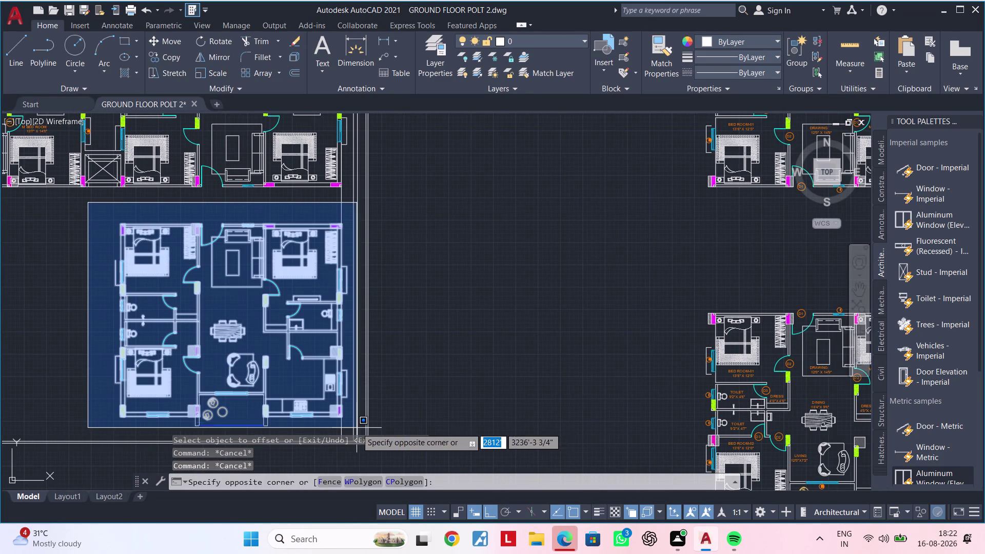
middle_drag(358, 432, 360, 385)
click(361, 385)
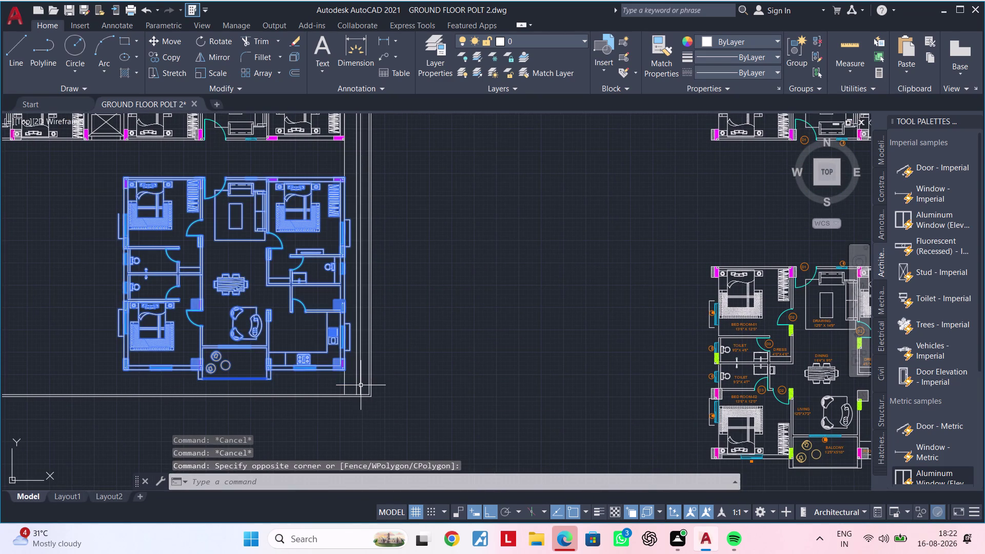
key(Delete)
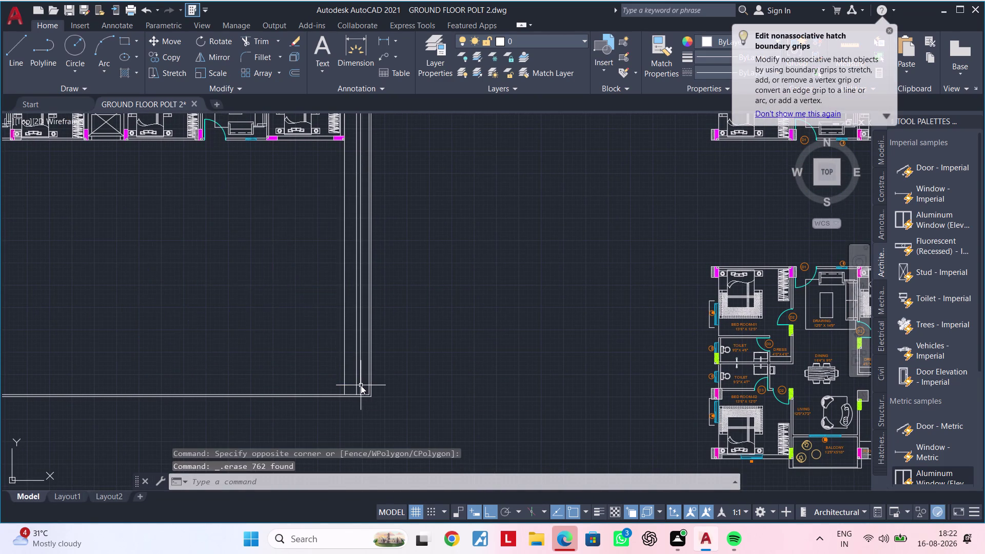
scroll(down, 3)
Pan across the site to bring the whole apartment unit into view.
middle_drag(390, 354, 380, 396)
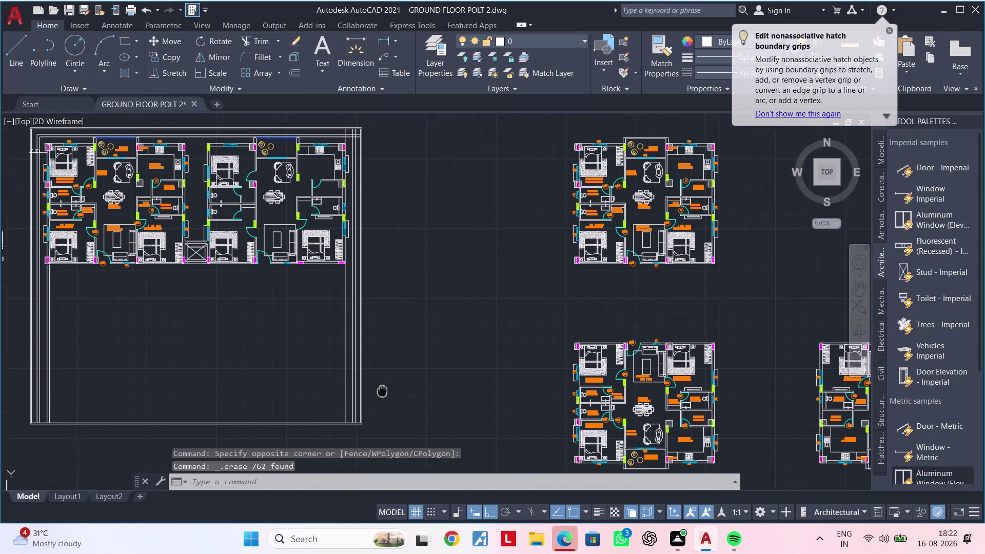
middle_drag(381, 396, 258, 360)
middle_drag(368, 332, 307, 442)
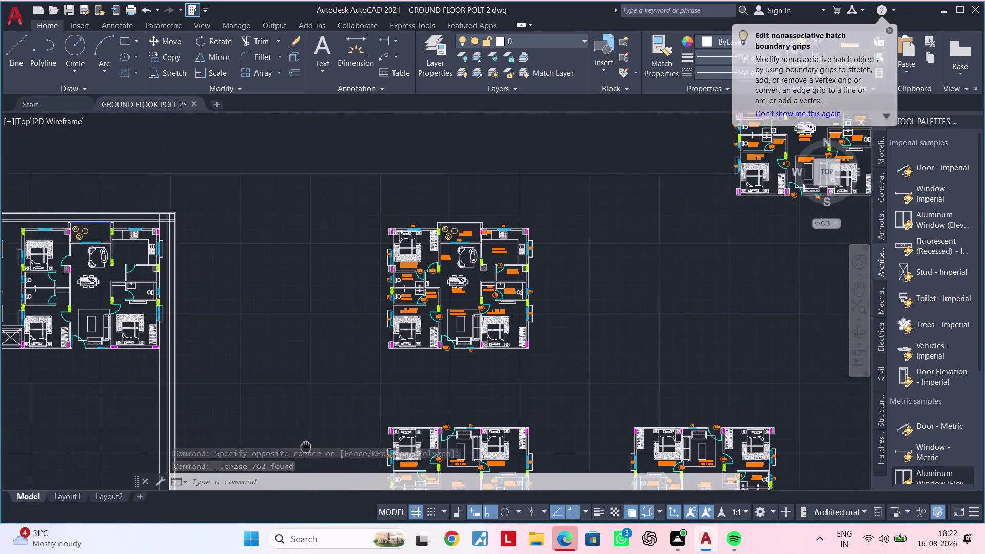
middle_drag(308, 443, 305, 450)
scroll(up, 3)
scroll(down, 3)
middle_drag(420, 376, 319, 431)
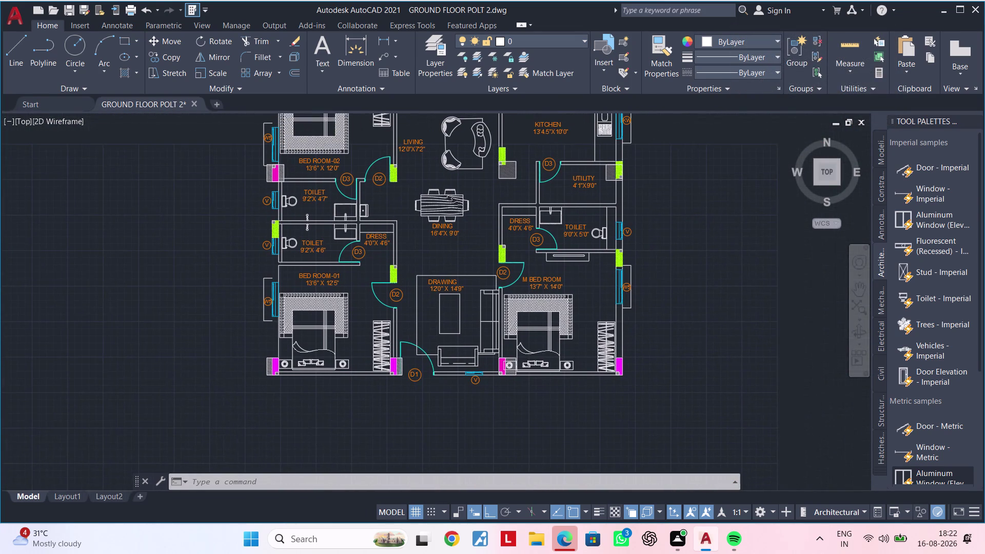
middle_drag(328, 429, 308, 434)
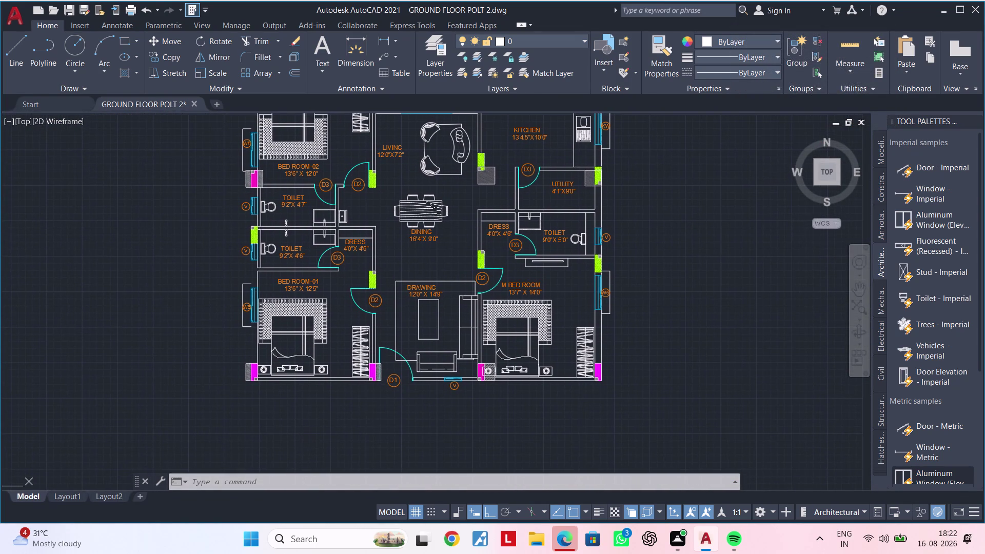
middle_drag(319, 431, 231, 470)
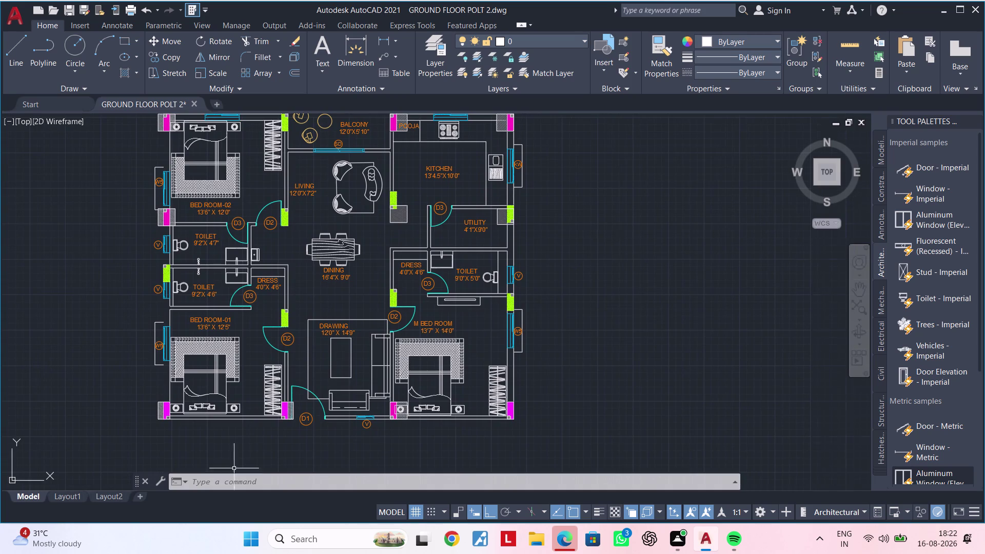
scroll(down, 3)
middle_drag(302, 454, 261, 455)
scroll(up, 3)
middle_drag(549, 329, 543, 337)
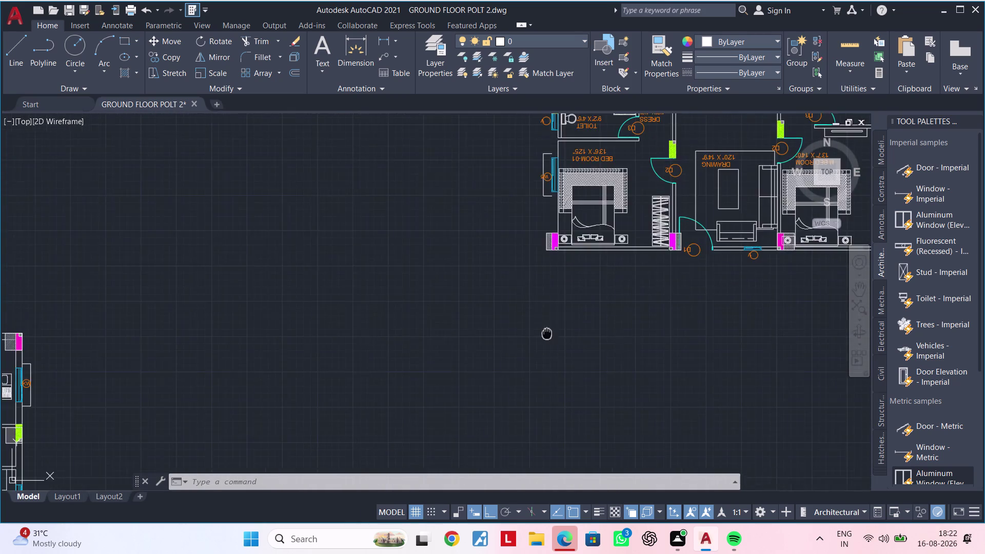
middle_drag(543, 337, 295, 433)
middle_drag(434, 398, 363, 461)
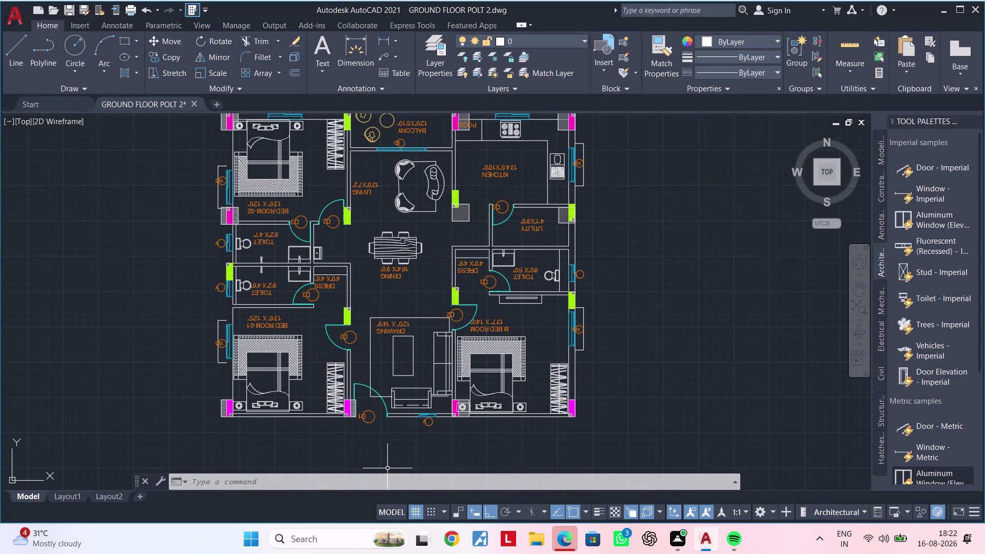
middle_drag(369, 453, 367, 300)
scroll(down, 3)
middle_drag(377, 323, 342, 411)
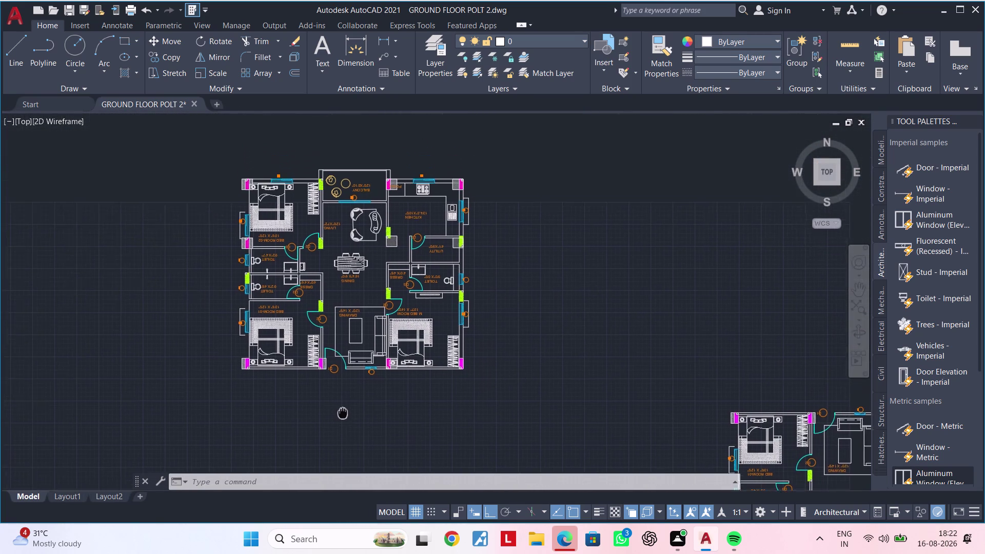
middle_drag(342, 411, 361, 379)
Window-select the 821-object unit and mirror it across a horizontal line, keeping the original.
key(Escape)
key(Escape)
key(Escape)
click(244, 127)
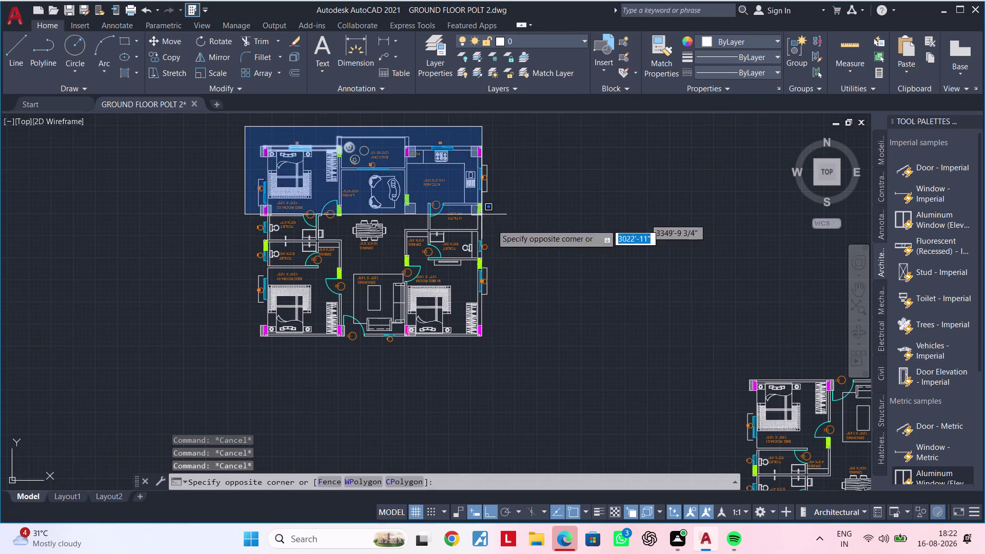
click(533, 382)
text(MI)
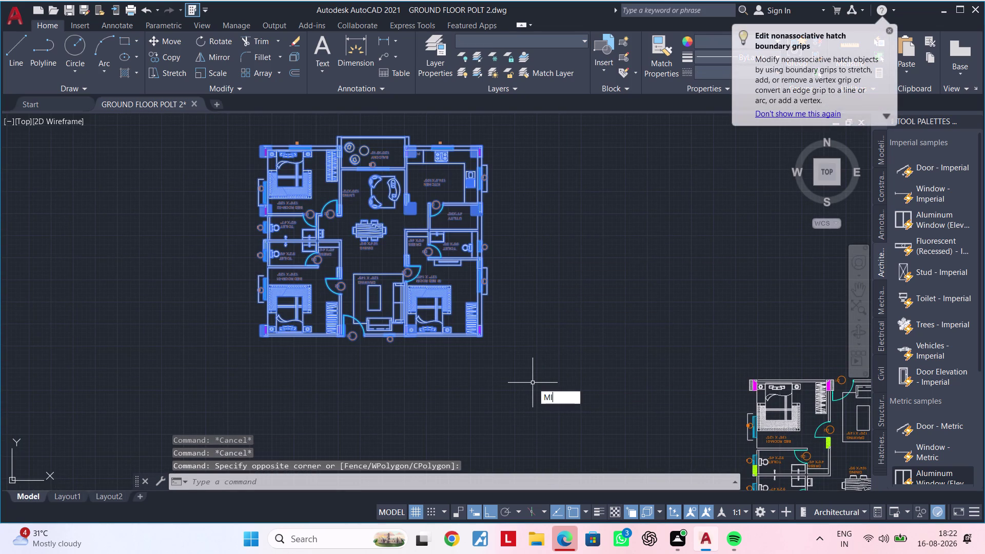
key(space)
scroll(down, 3)
middle_drag(505, 395, 517, 305)
click(324, 312)
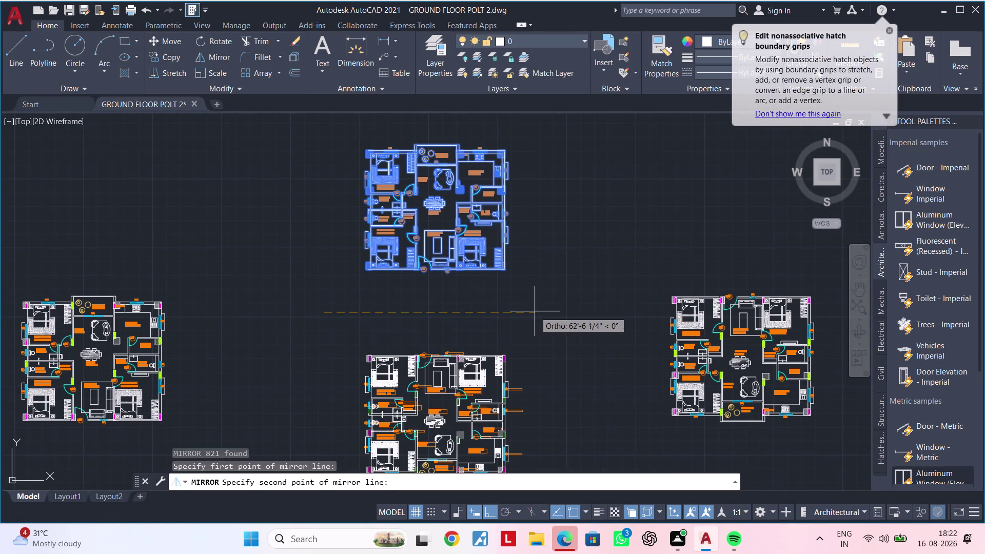
click(537, 311)
drag(561, 361, 537, 310)
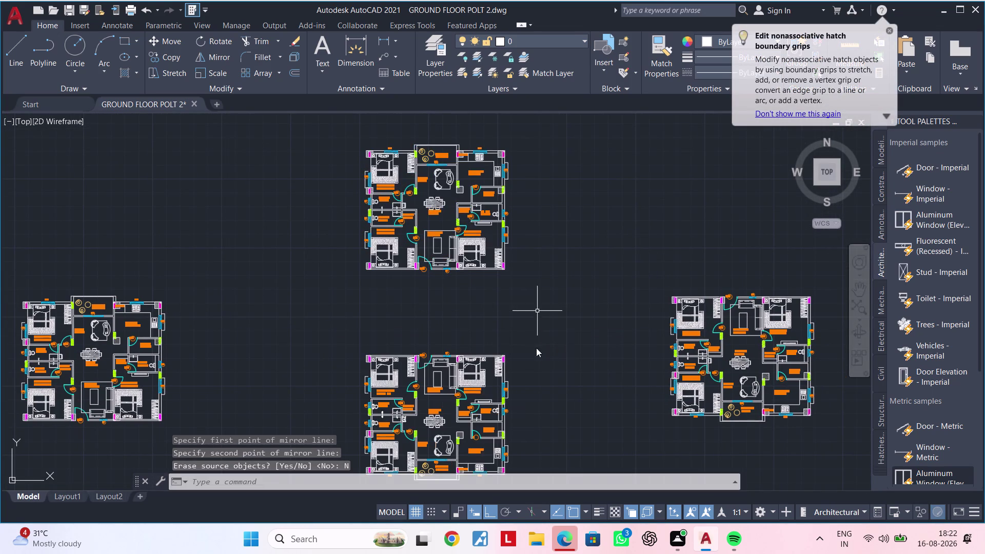
middle_drag(529, 363, 508, 230)
scroll(up, 3)
Center the mirrored 821-object unit in view and window-select it.
scroll(down, 3)
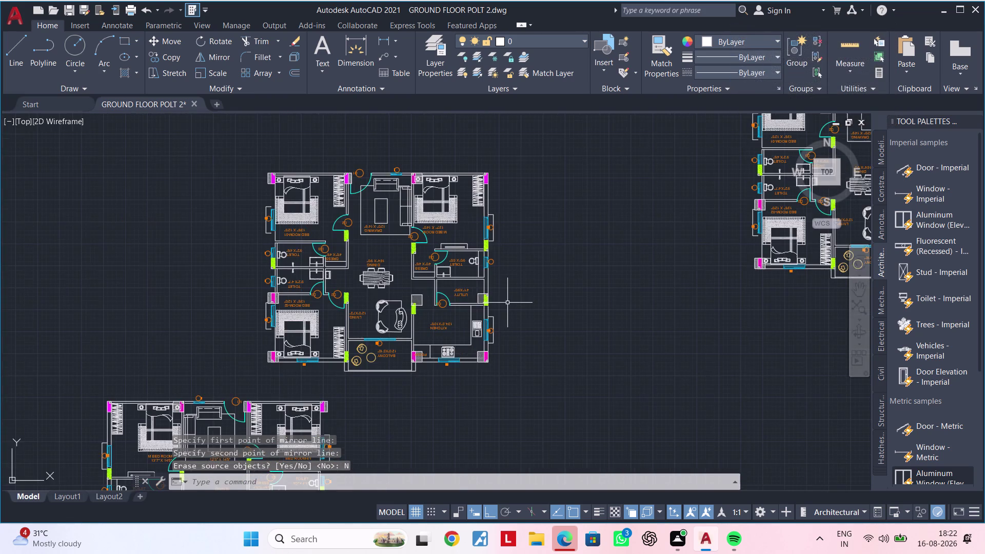
middle_drag(507, 303, 466, 291)
middle_drag(466, 297, 459, 343)
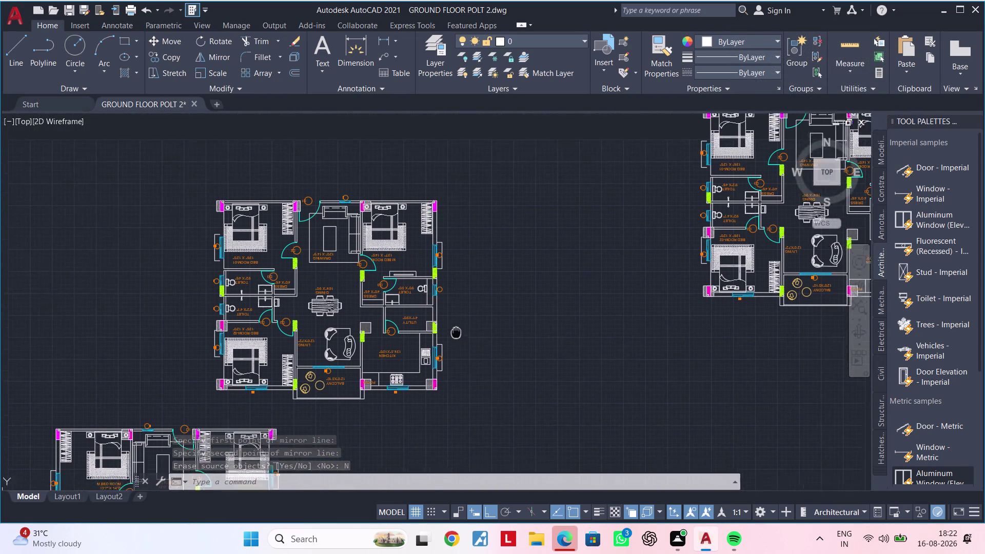
middle_drag(460, 343, 455, 306)
key(Escape)
drag(178, 153, 189, 153)
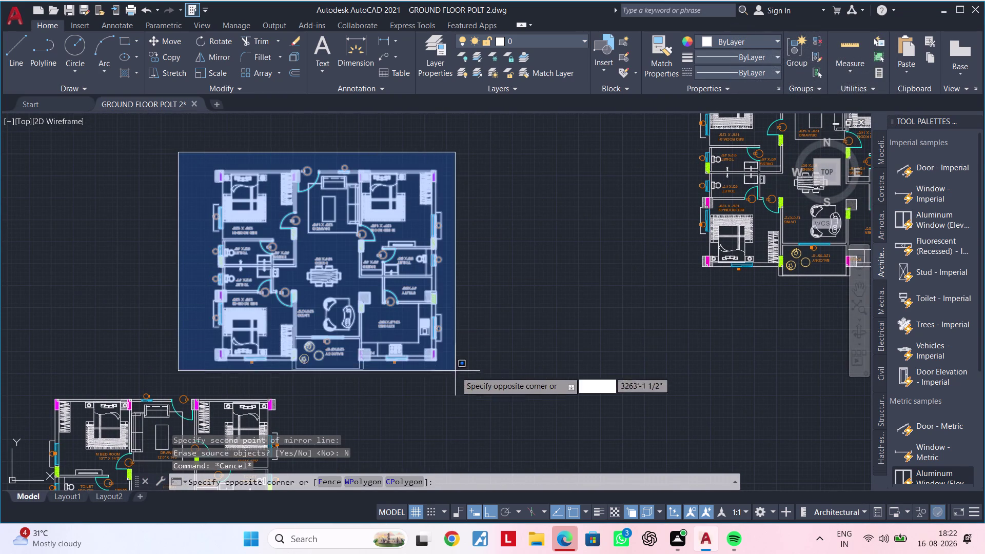
click(464, 379)
Rotate the selected unit 270 degrees about a base point beside it, then clear the selection.
text(RO)
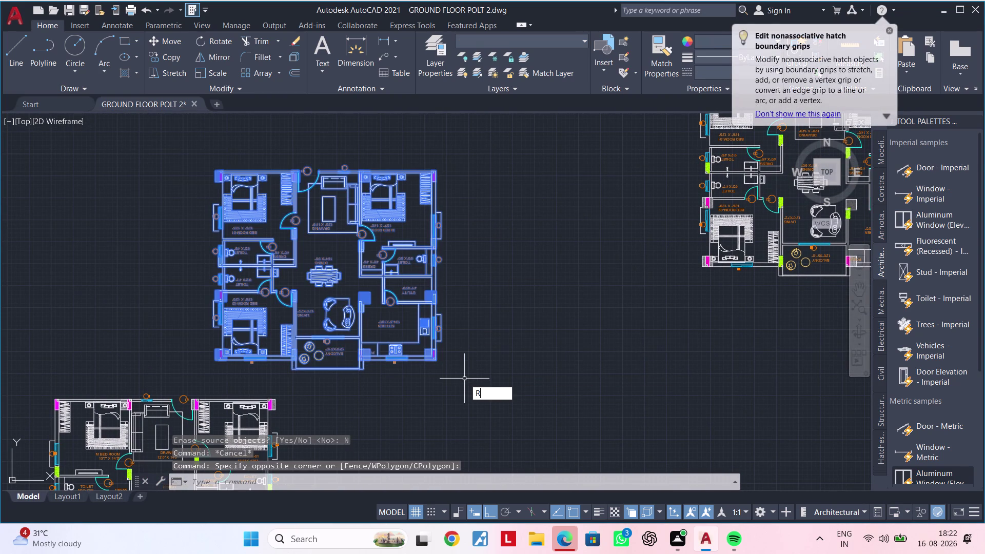
key(space)
click(484, 166)
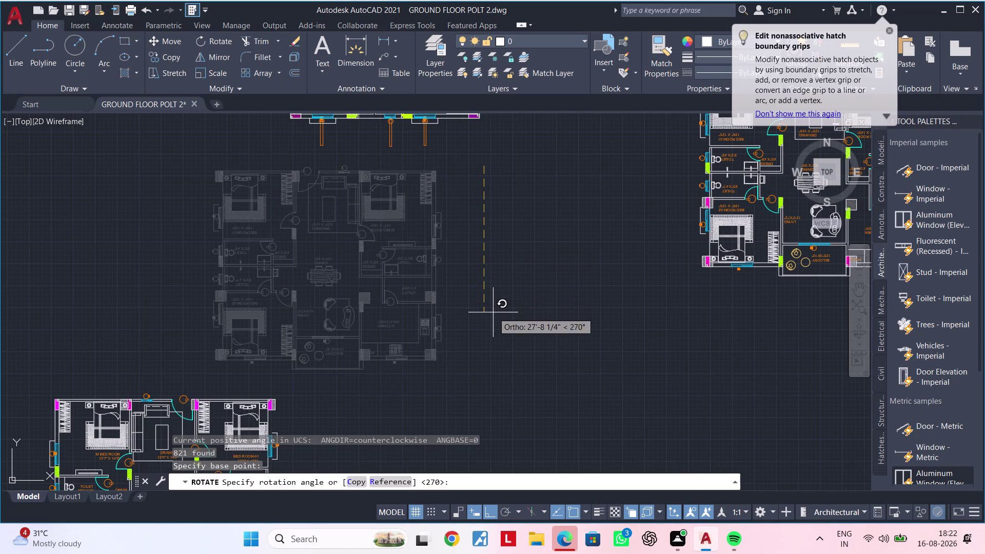
middle_drag(493, 314, 496, 482)
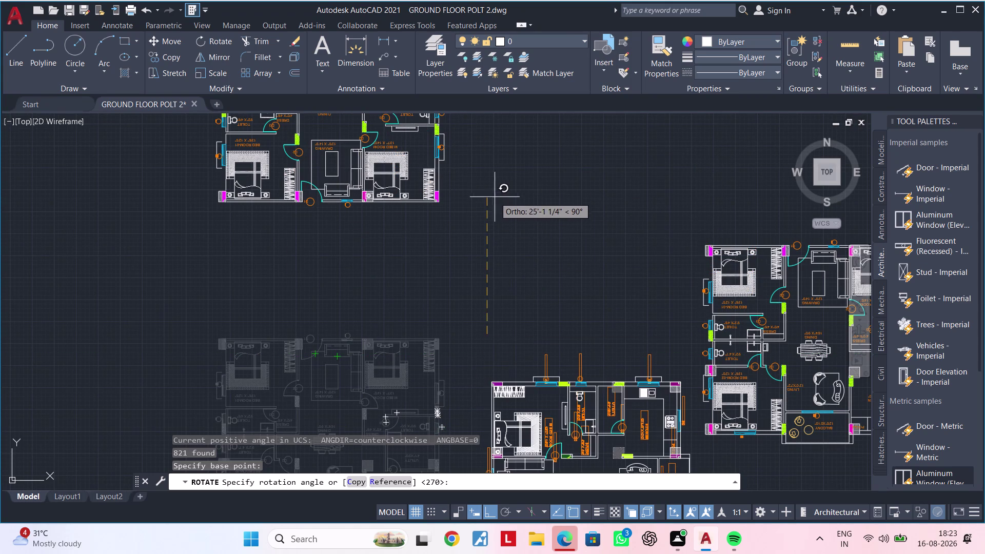
middle_drag(521, 224, 477, 84)
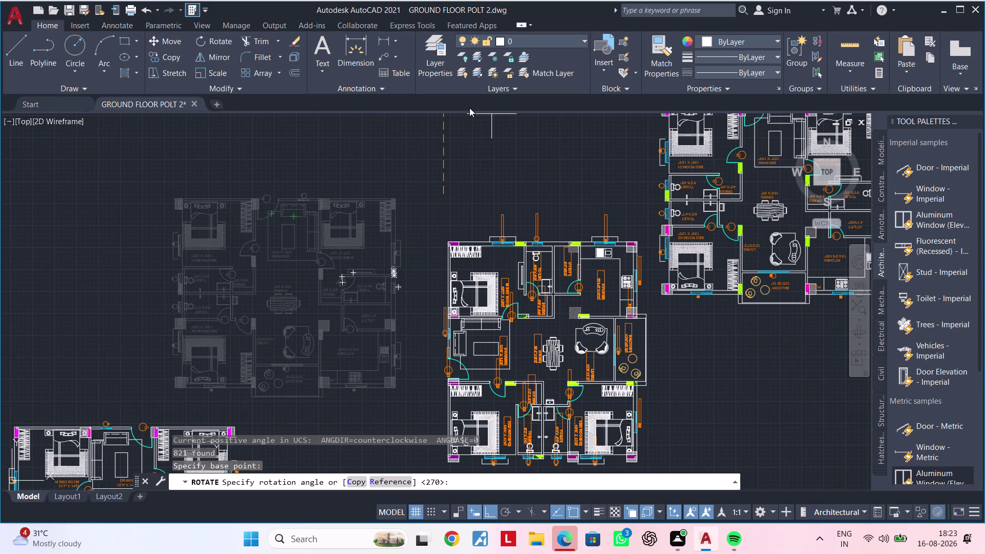
middle_drag(469, 107, 458, 41)
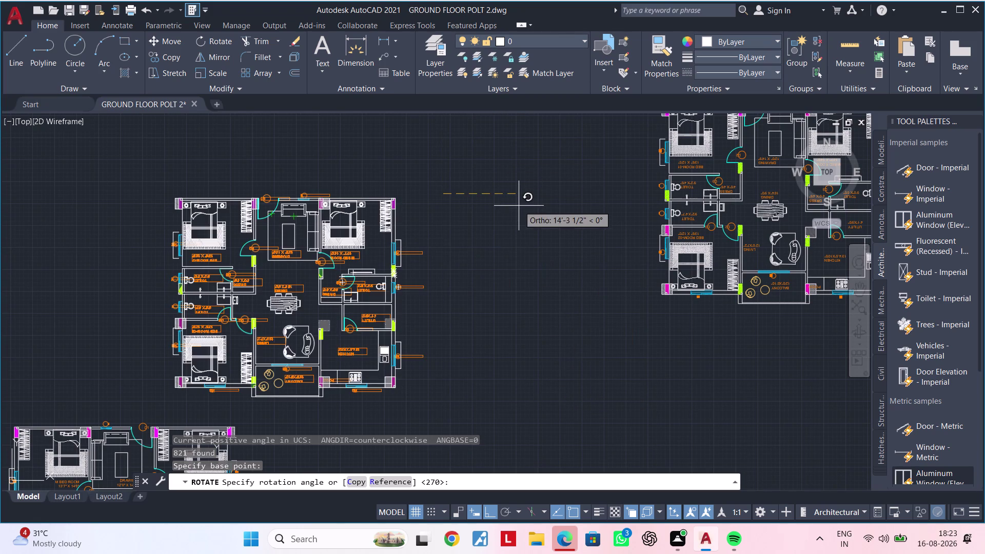
click(487, 141)
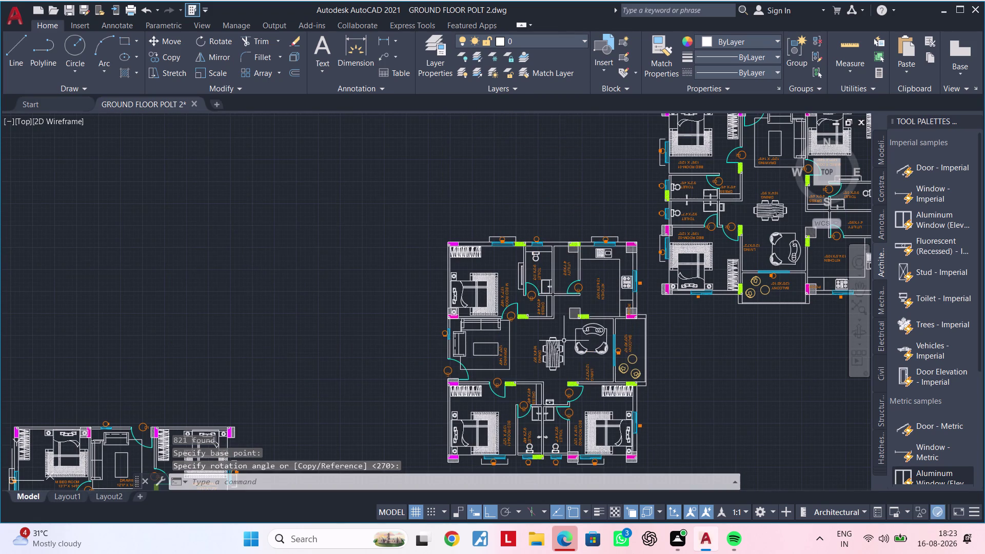
middle_drag(563, 340, 496, 242)
scroll(up, 3)
middle_drag(485, 275, 459, 353)
scroll(down, 3)
middle_drag(468, 351, 448, 327)
key(Escape)
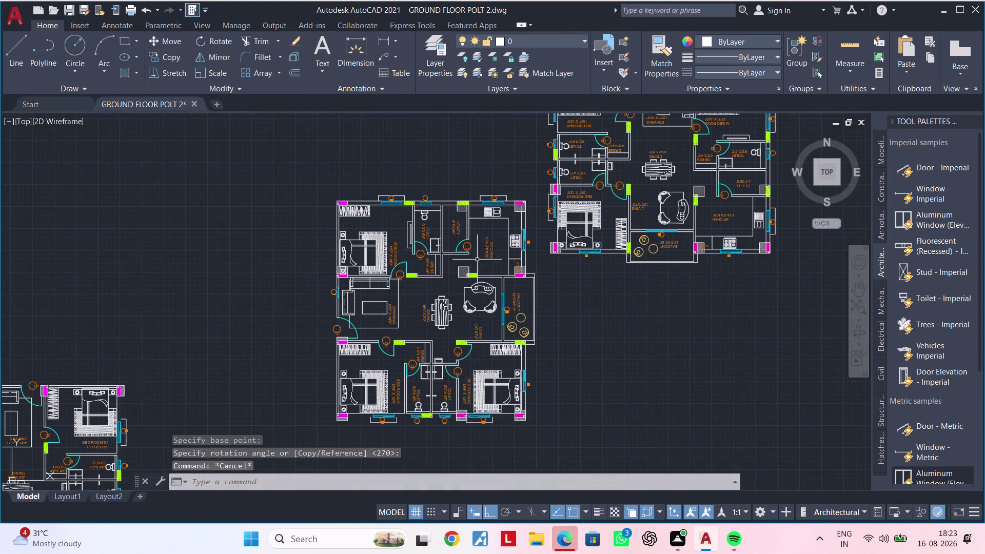
key(Escape)
Window-select the rotated unit, then abandon the command and clear the selection.
click(531, 184)
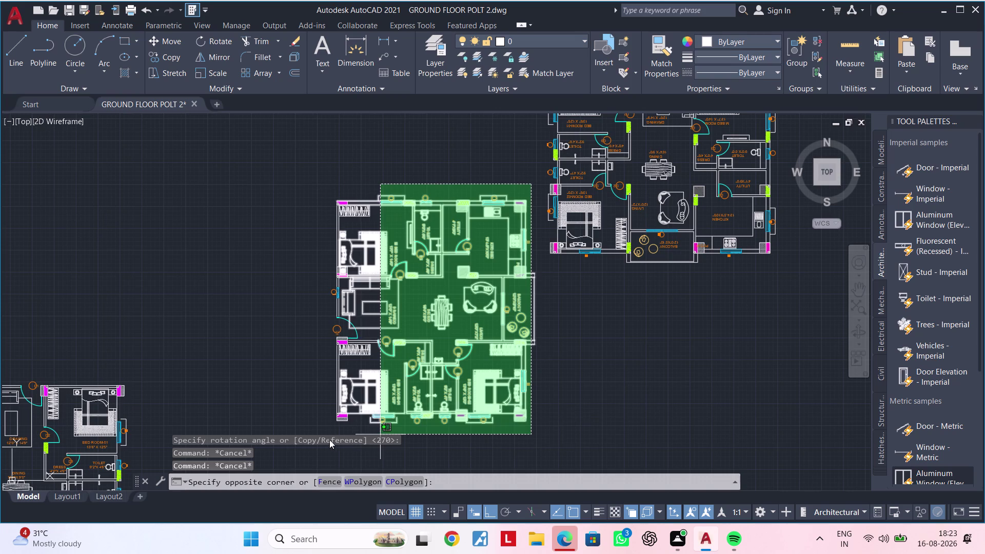
click(313, 434)
middle_drag(376, 400, 291, 379)
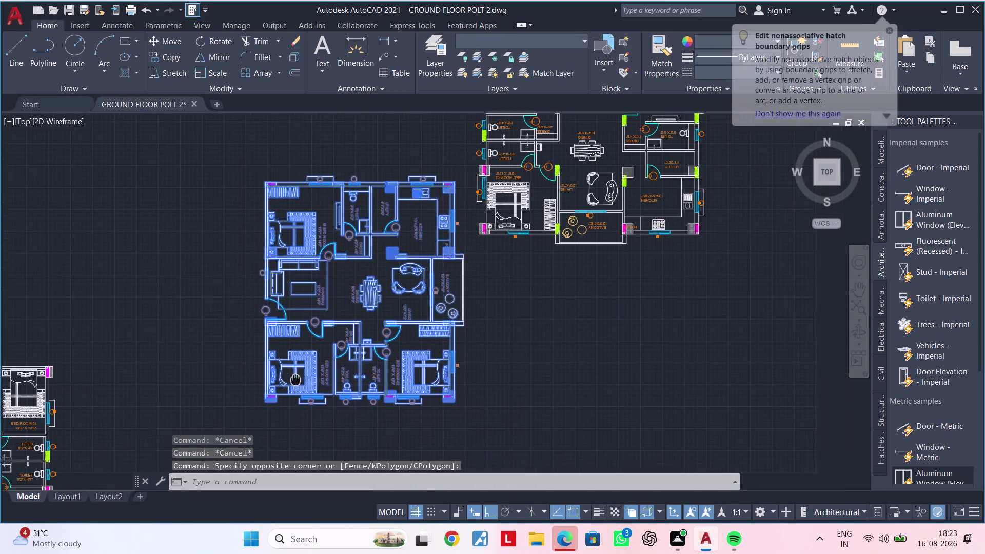
middle_drag(291, 379, 288, 378)
key(c)
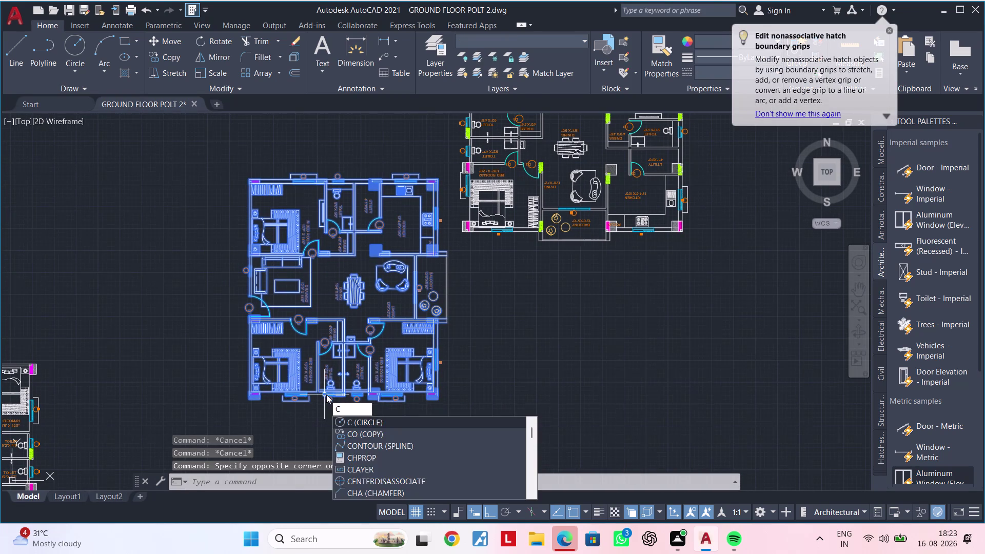
key(Escape)
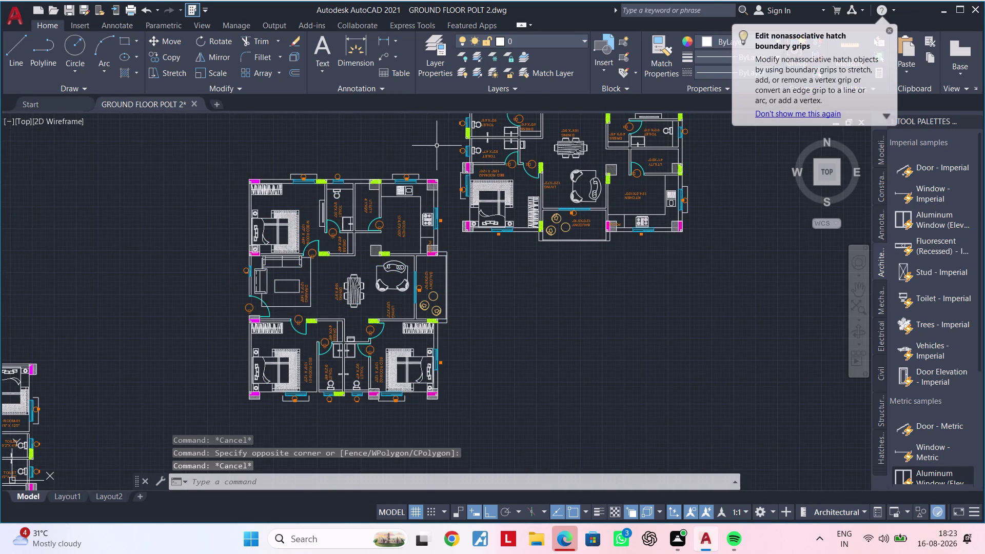
Select the whole rotated unit and start a move from a base point.
click(440, 149)
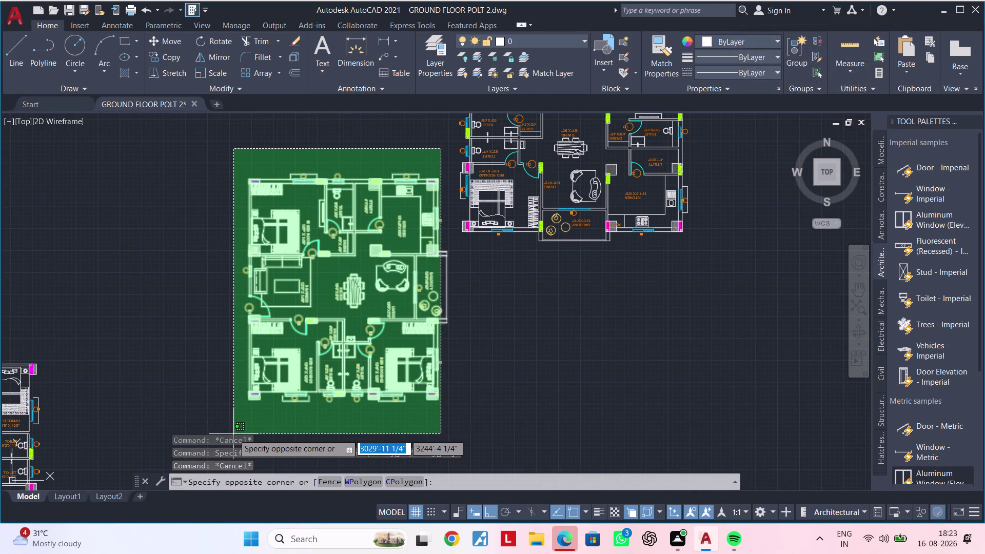
click(238, 425)
key(m)
key(space)
click(332, 358)
click(336, 358)
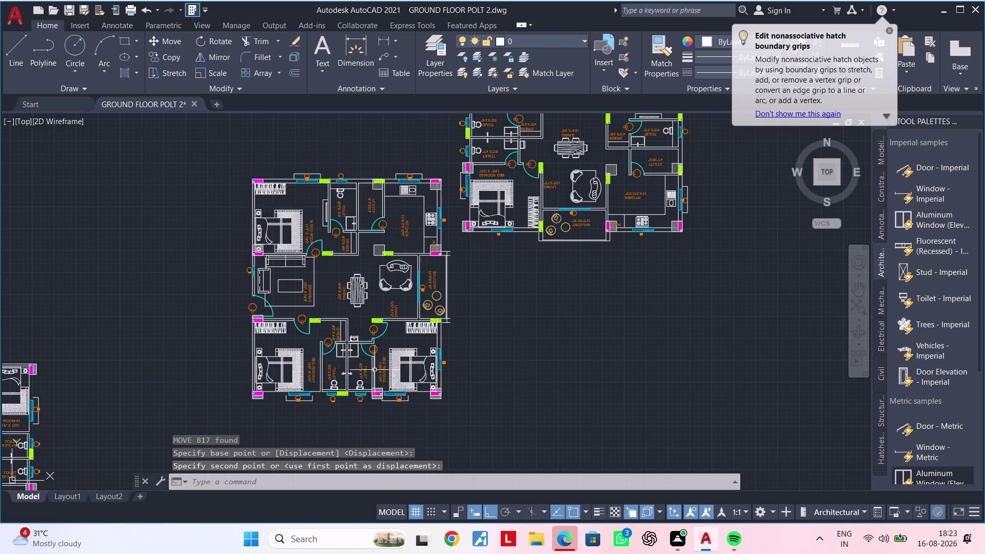
scroll(down, 3)
middle_drag(447, 392, 252, 389)
scroll(up, 3)
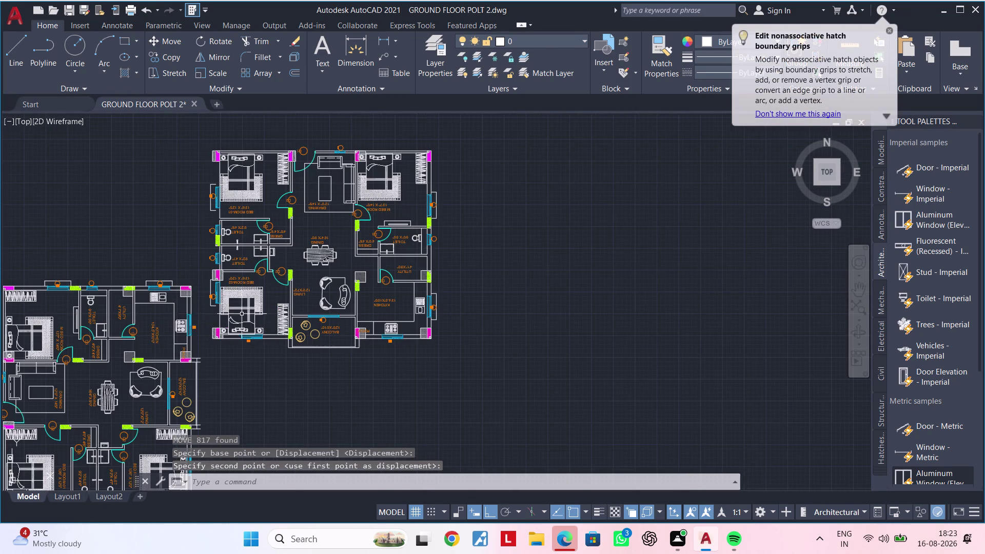
Reselect the rotated unit and move it beside the neighbouring unit.
click(200, 254)
middle_drag(167, 377, 209, 248)
scroll(up, 3)
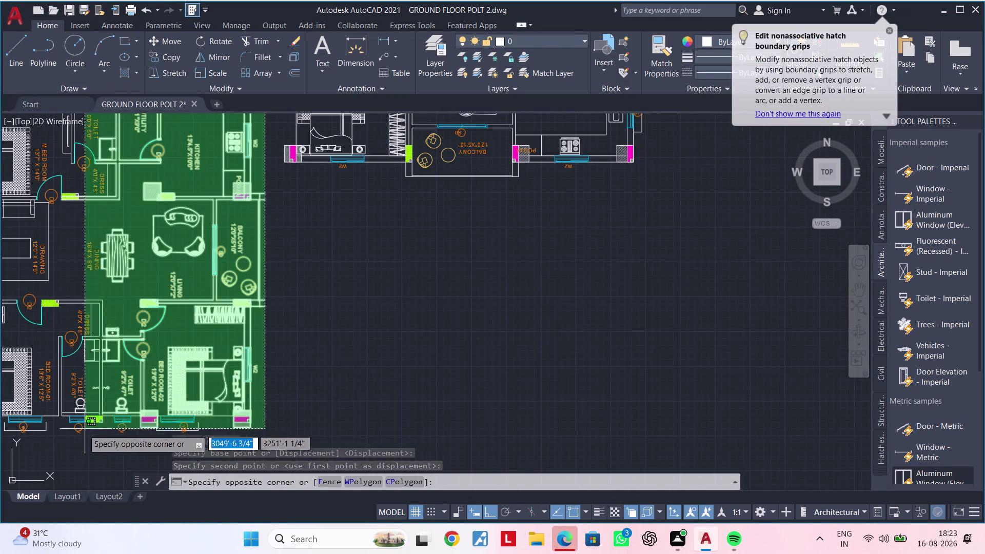
middle_drag(65, 434, 196, 367)
click(70, 397)
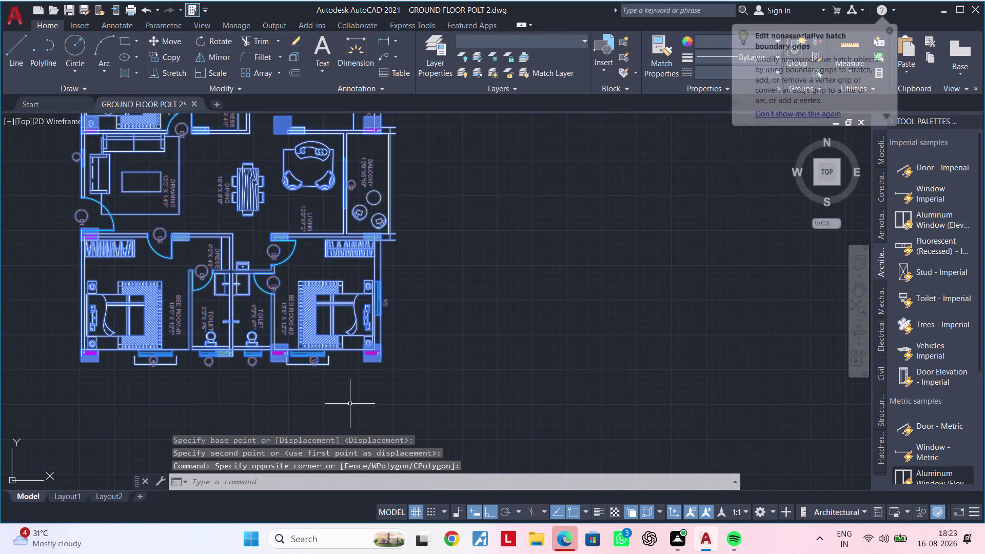
scroll(down, 3)
middle_drag(416, 364, 293, 368)
text(M)
key(space)
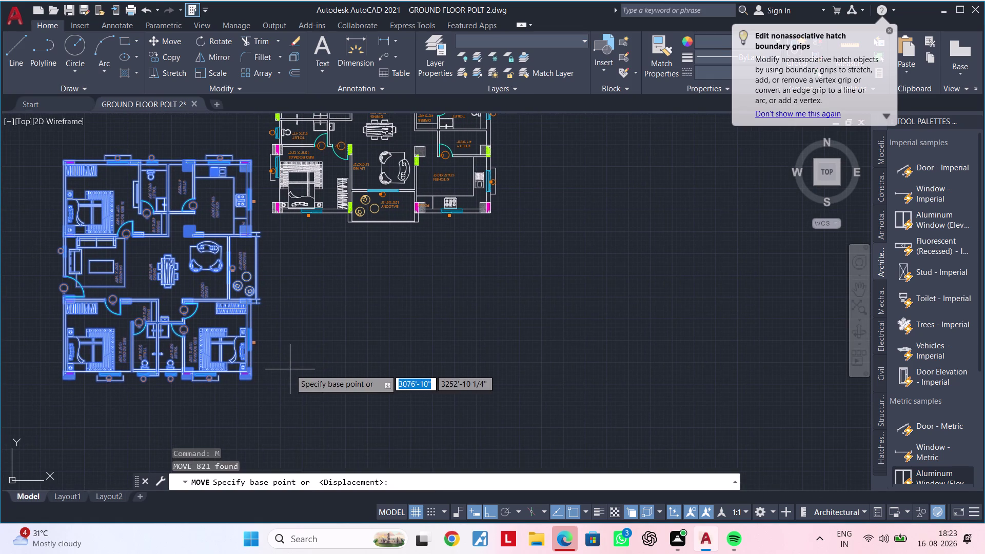
click(261, 365)
drag(263, 366, 294, 366)
scroll(down, 3)
scroll(up, 3)
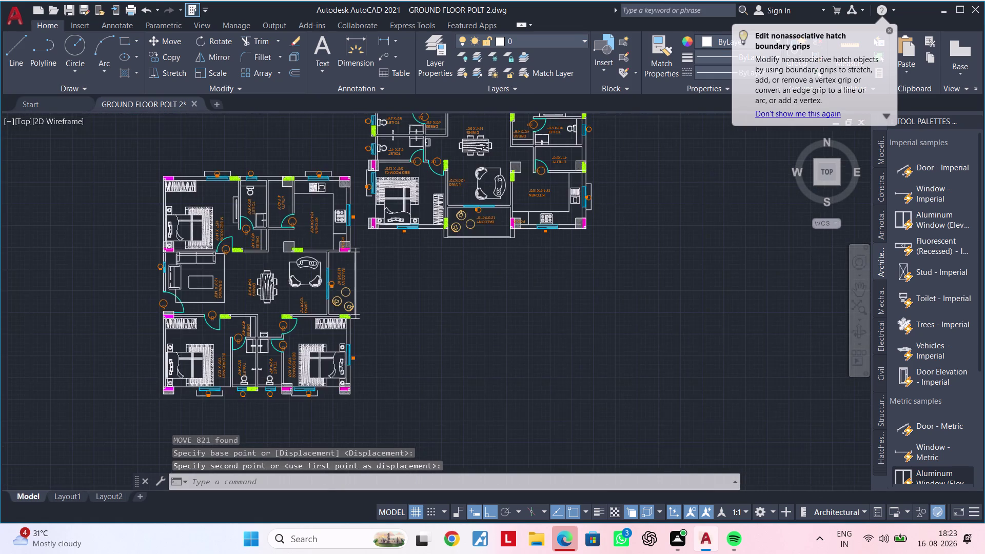
scroll(down, 3)
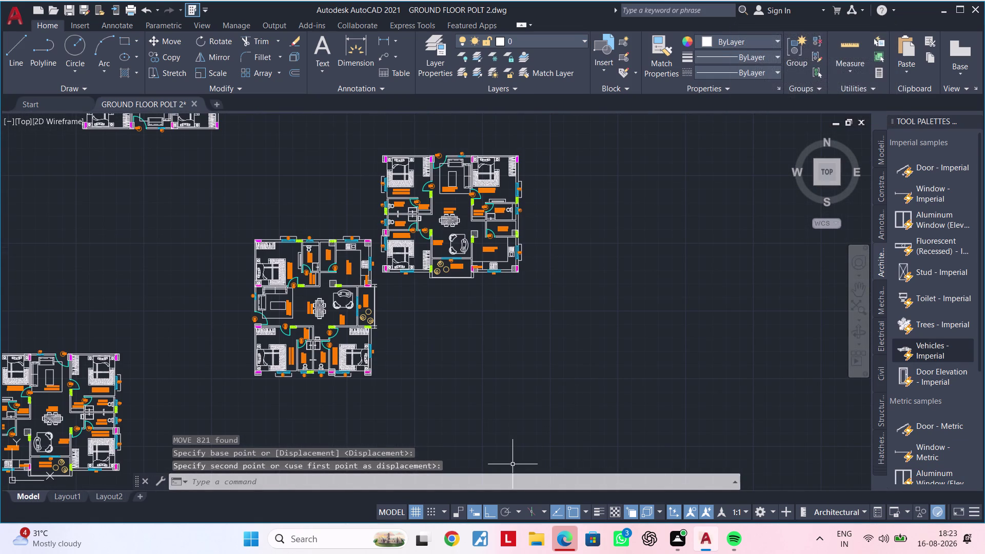
key(Escape)
middle_drag(468, 403, 536, 369)
scroll(down, 3)
middle_drag(462, 390, 642, 343)
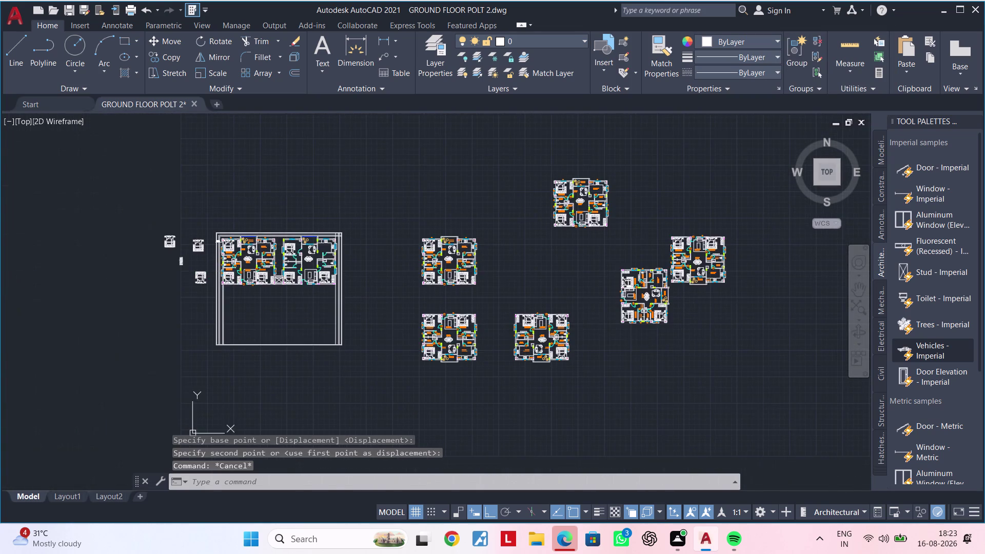
middle_drag(653, 340, 492, 398)
scroll(up, 3)
middle_drag(592, 326, 358, 442)
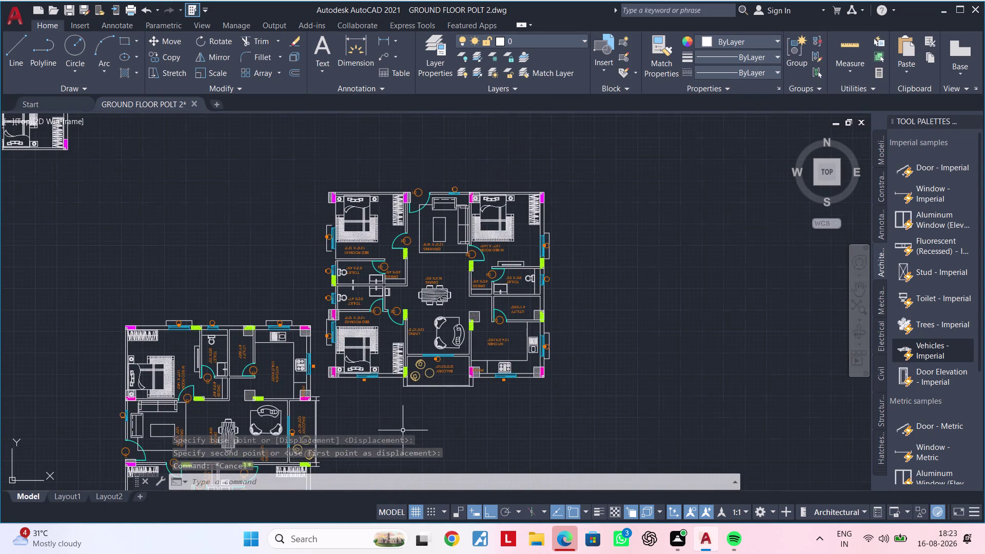
scroll(up, 3)
scroll(down, 3)
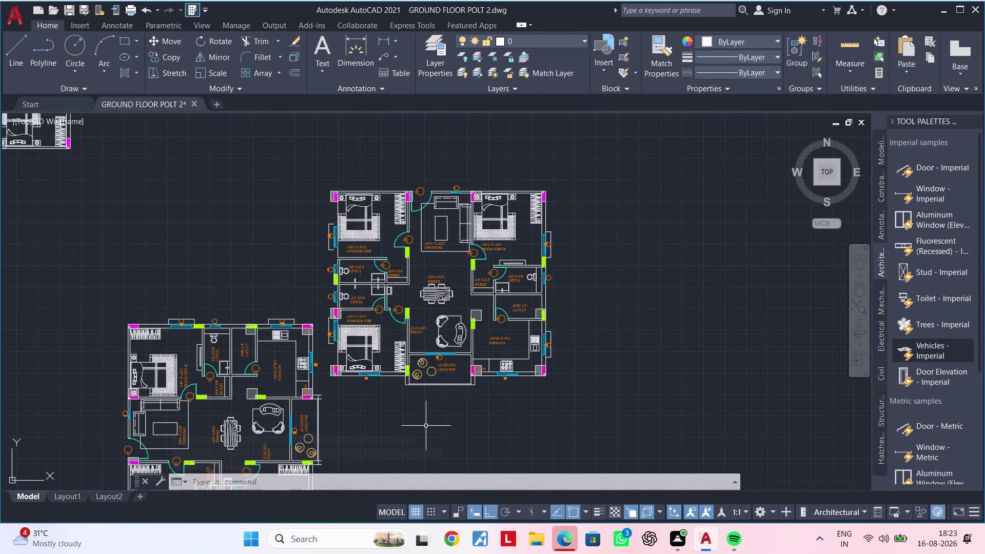
middle_drag(423, 425, 640, 541)
middle_drag(261, 380, 650, 363)
middle_drag(400, 362, 770, 356)
middle_drag(562, 381, 674, 293)
middle_drag(308, 427, 606, 337)
middle_drag(220, 365, 493, 345)
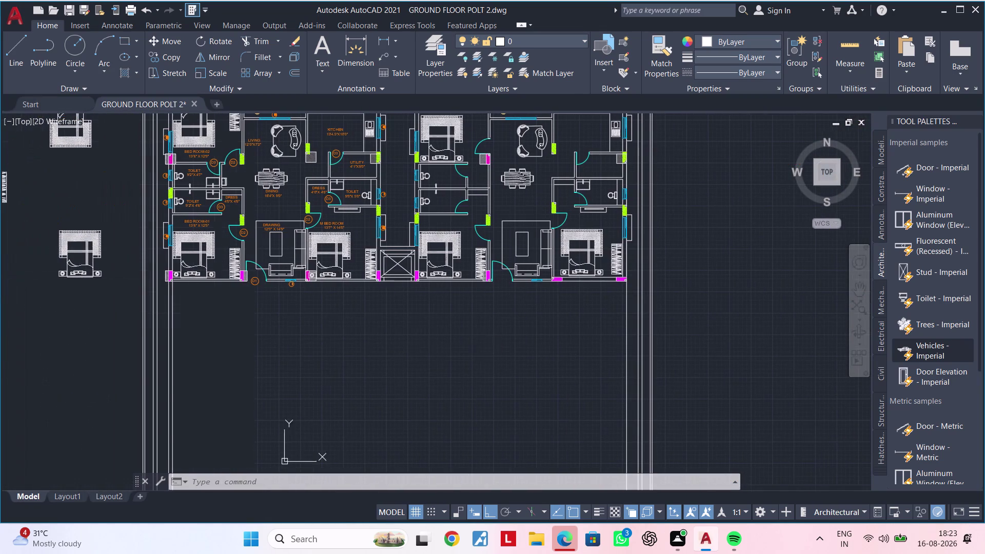
middle_drag(356, 333, 336, 401)
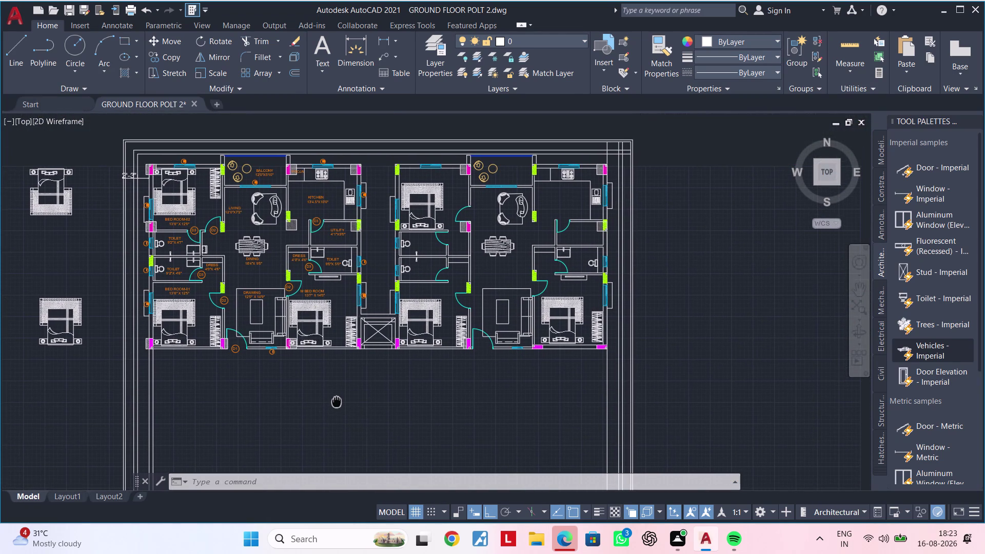
middle_drag(337, 401, 339, 401)
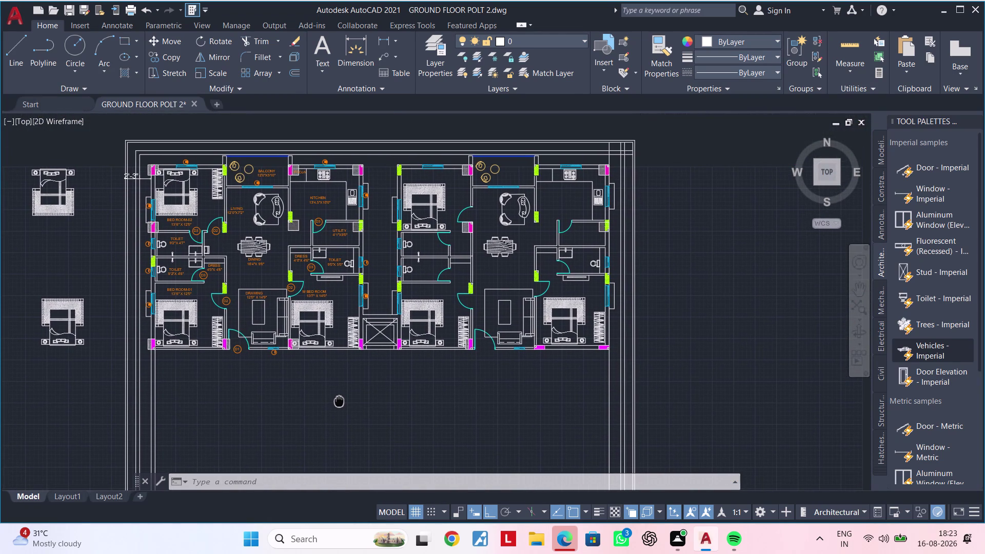
middle_drag(339, 401, 337, 400)
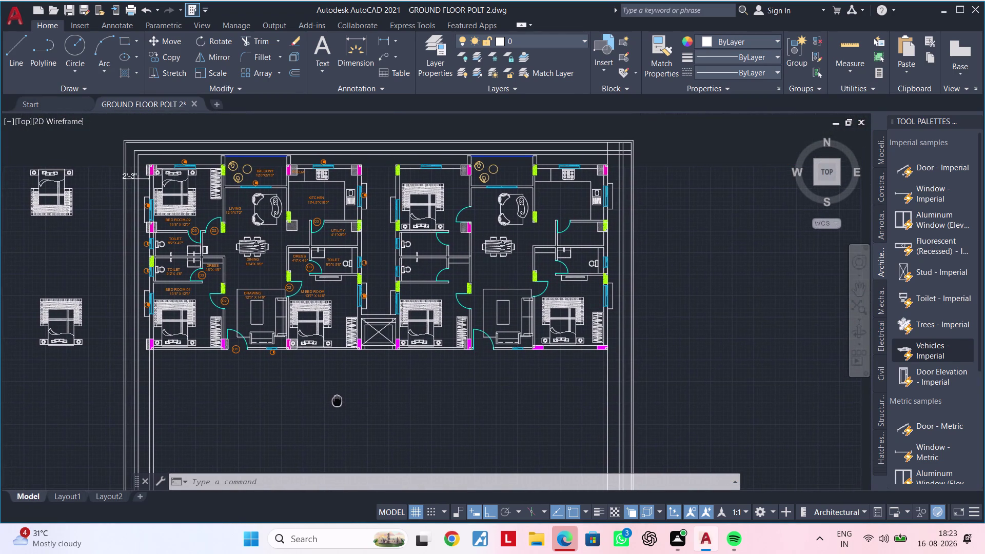
middle_drag(337, 400, 332, 399)
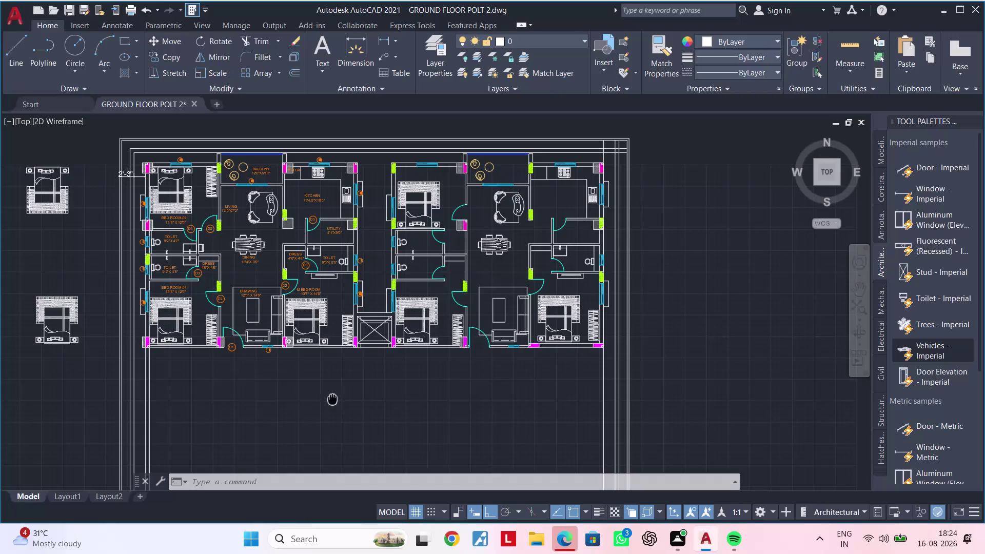
middle_drag(332, 400, 330, 399)
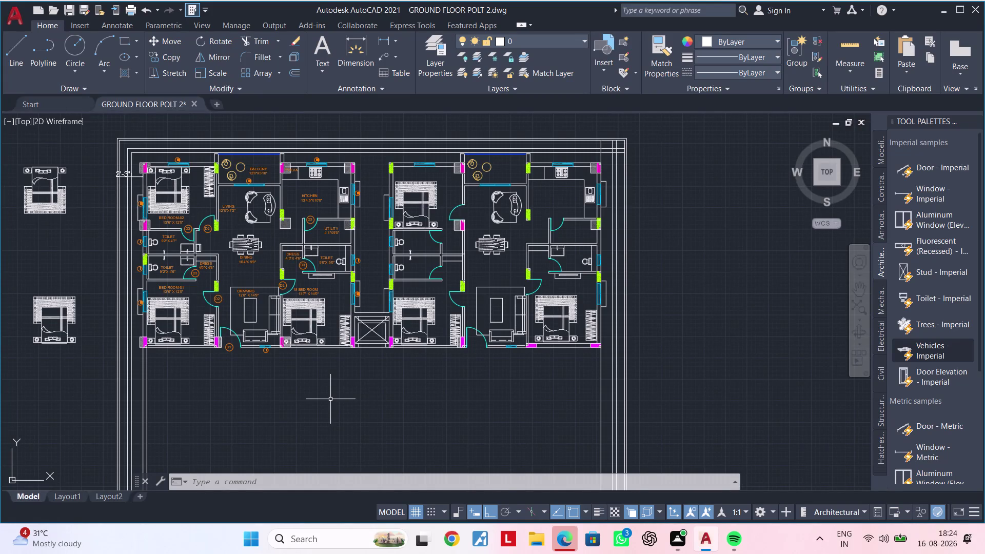
middle_drag(379, 390, 259, 368)
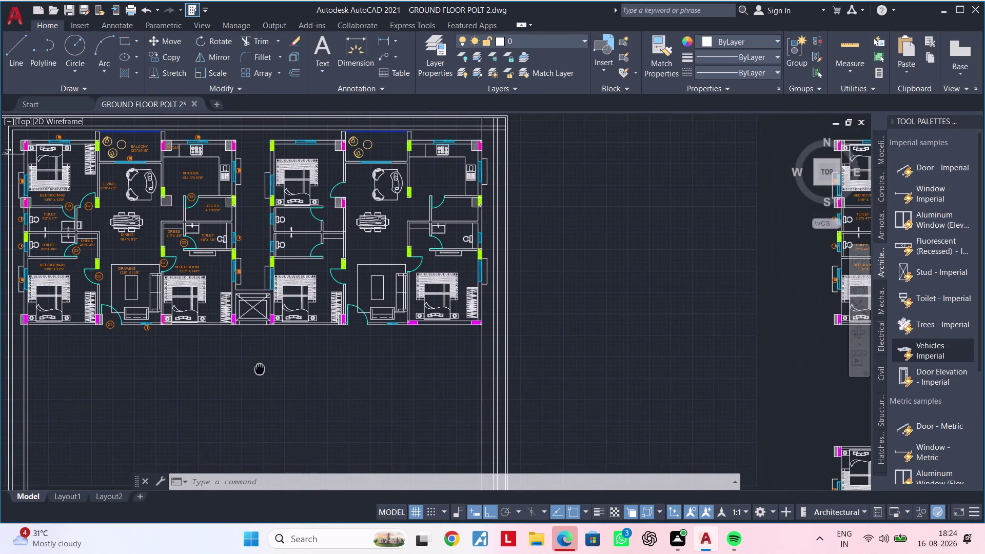
middle_drag(259, 368, 260, 368)
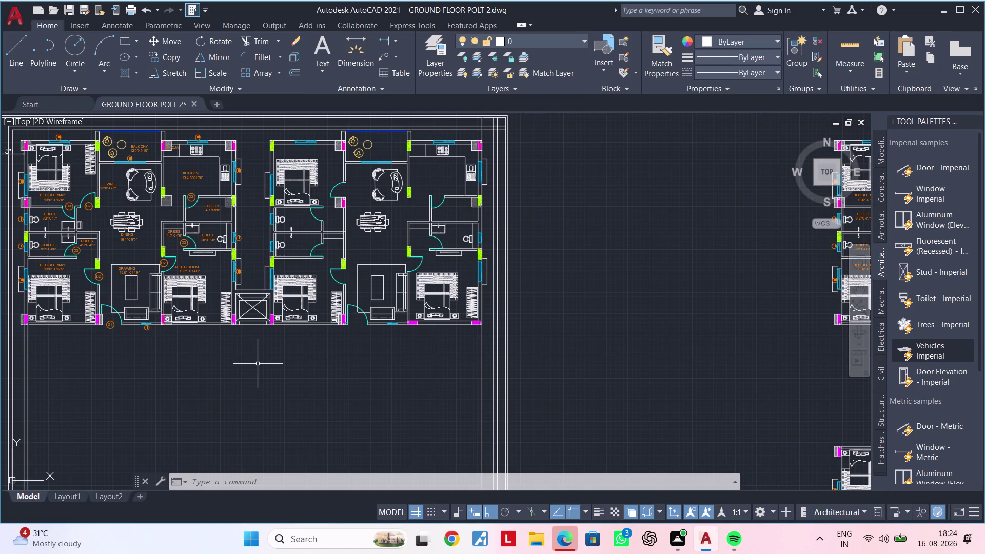
scroll(down, 3)
middle_drag(523, 329, 321, 353)
scroll(up, 3)
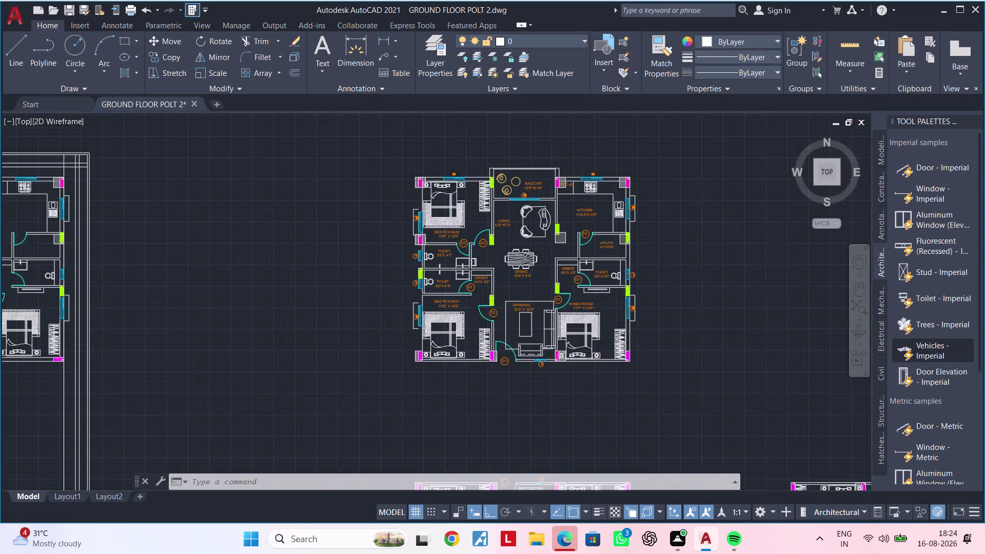
middle_drag(608, 396, 439, 200)
scroll(down, 3)
middle_drag(466, 256, 435, 219)
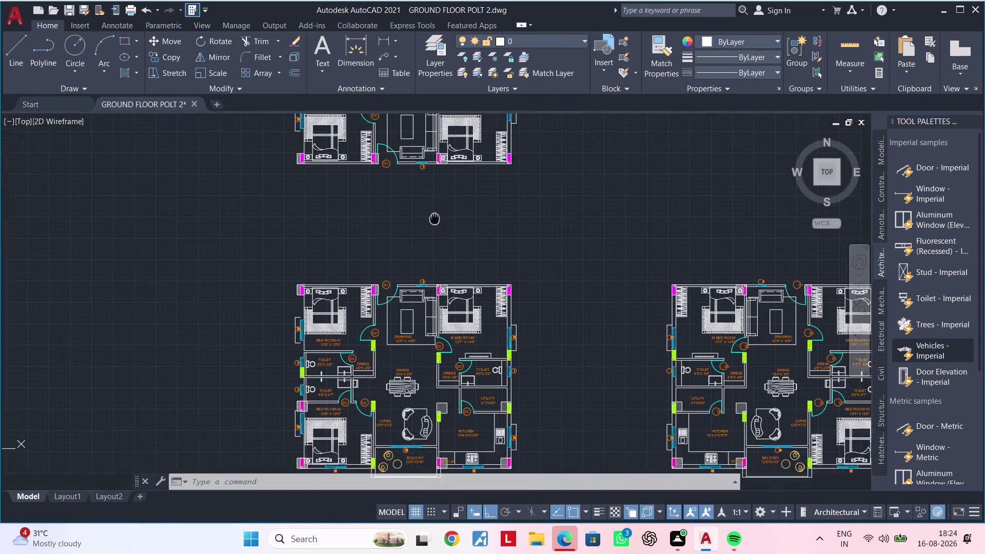
middle_drag(434, 219, 409, 134)
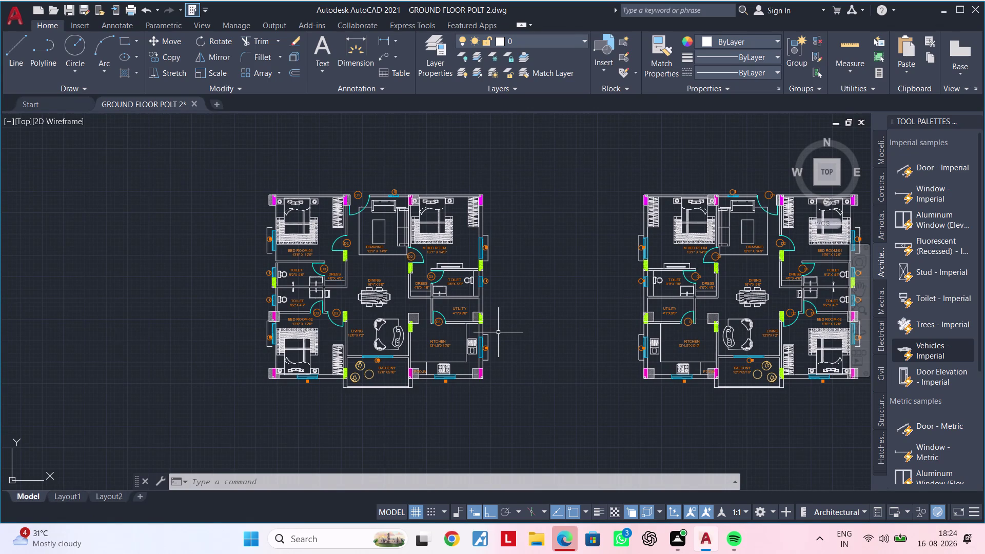
middle_drag(499, 331, 368, 371)
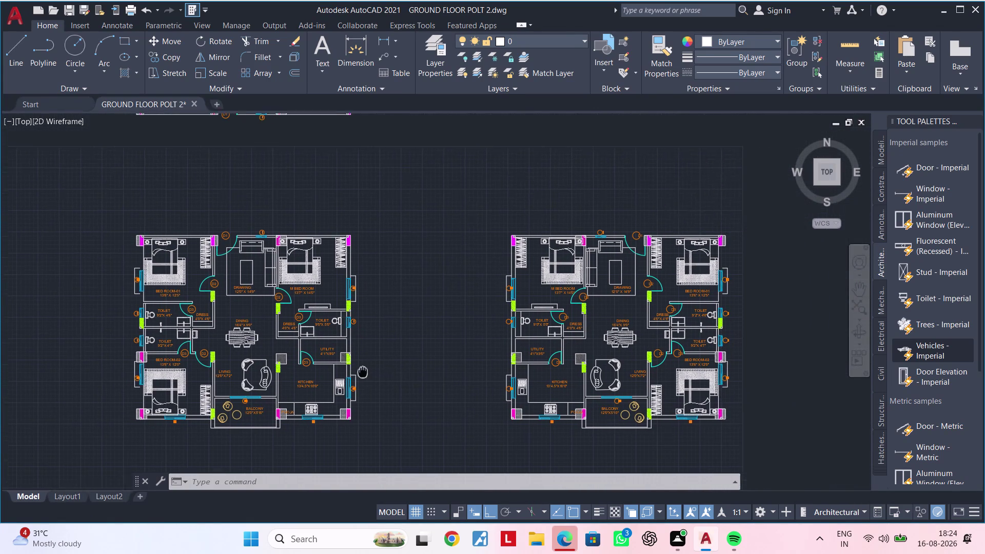
middle_drag(369, 371, 307, 354)
middle_drag(383, 343, 345, 355)
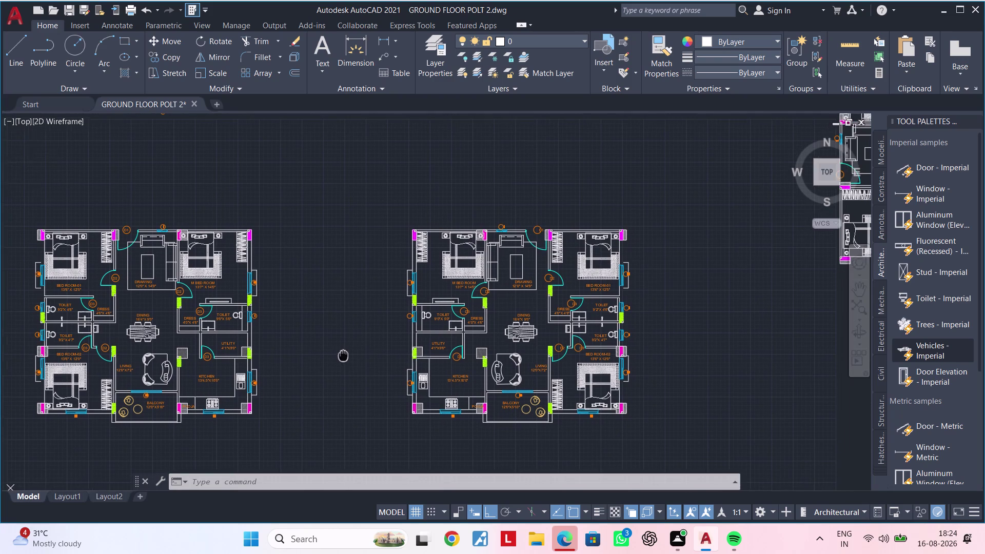
middle_drag(345, 355, 342, 356)
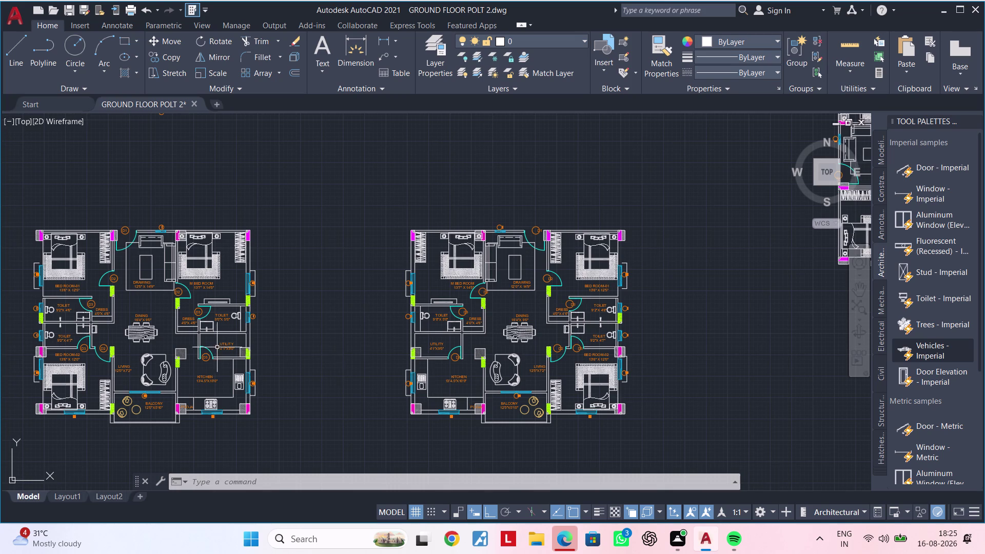
scroll(down, 3)
middle_drag(596, 339, 351, 444)
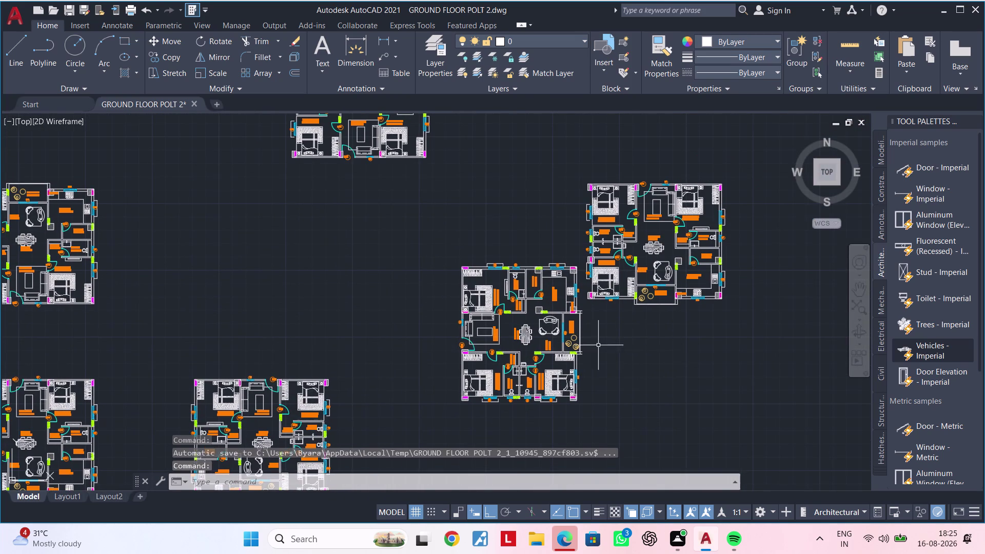
Frame the central apartment unit and window-select all of it.
middle_drag(588, 348, 512, 351)
scroll(up, 3)
middle_drag(486, 330, 418, 237)
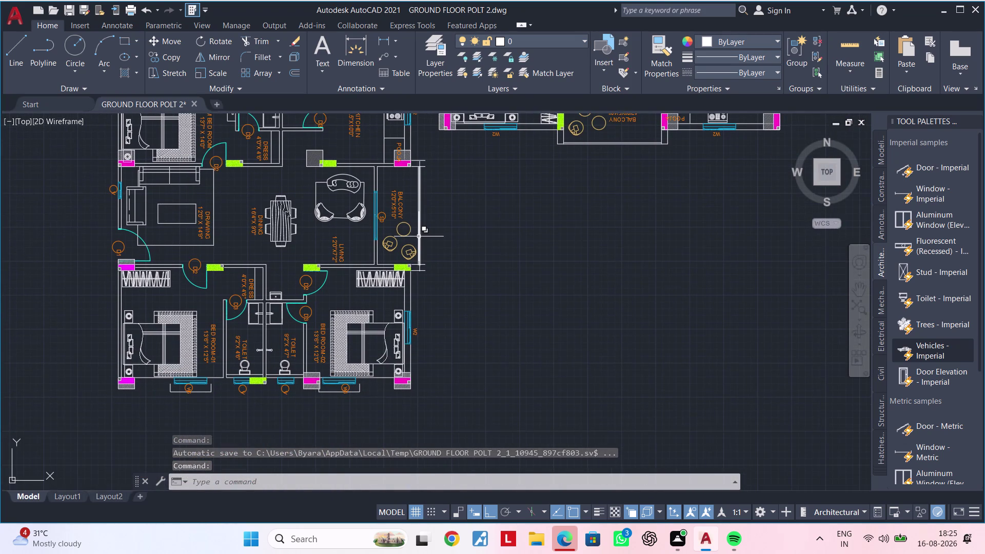
scroll(down, 3)
scroll(up, 3)
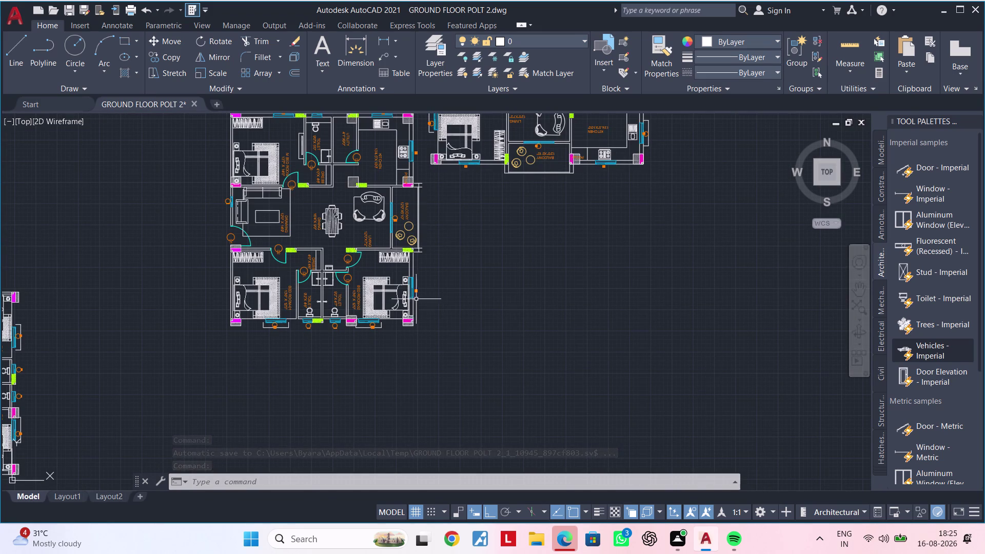
middle_drag(379, 355, 390, 398)
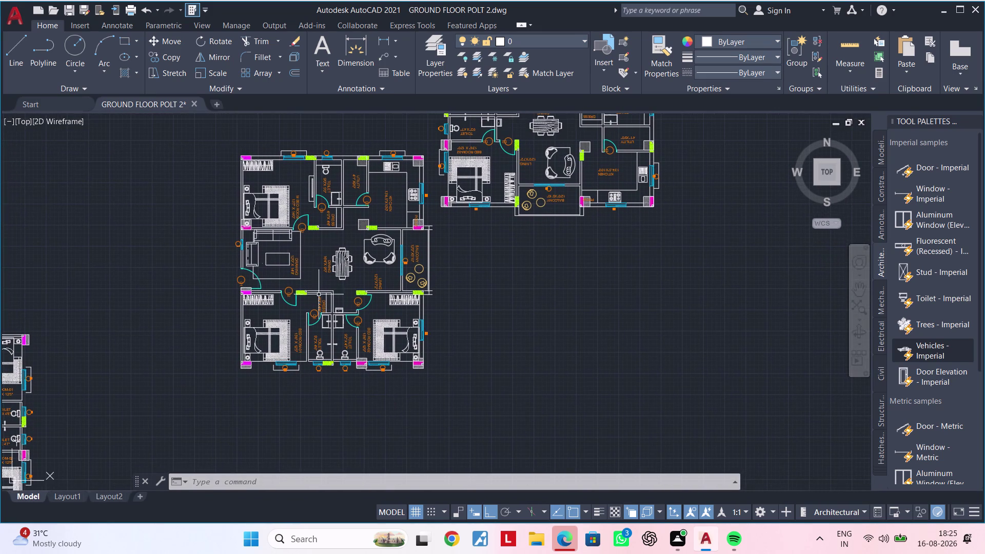
click(216, 131)
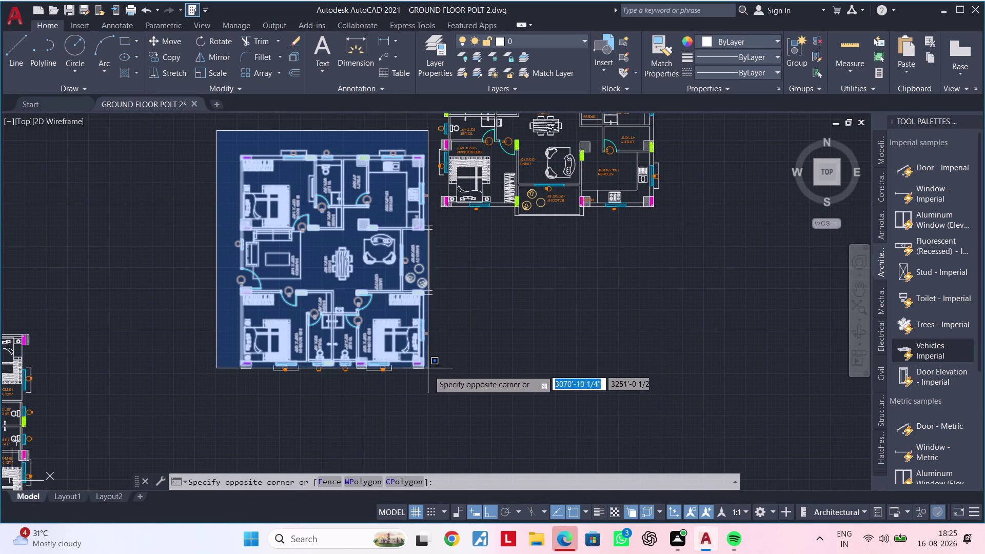
click(437, 382)
Mirror the unit with MI across a horizontal line below it, keeping the original.
text(M)
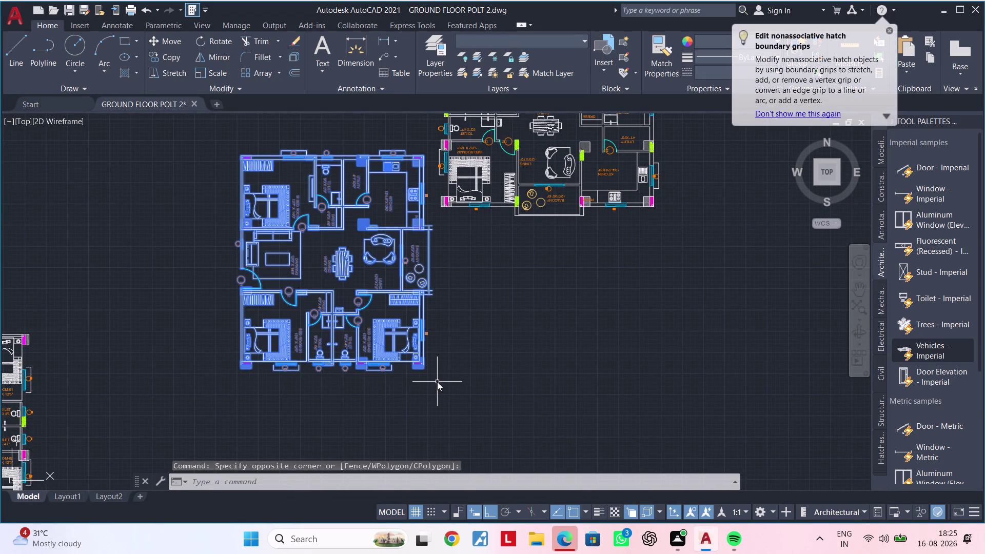
text(I)
key(space)
drag(233, 403, 261, 400)
middle_drag(465, 374, 399, 199)
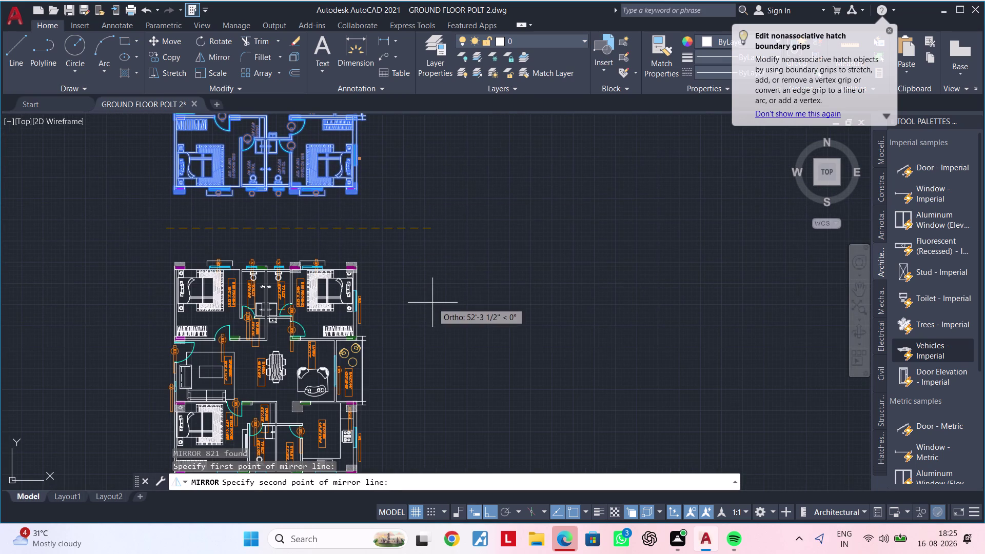
click(431, 336)
middle_drag(443, 305, 437, 187)
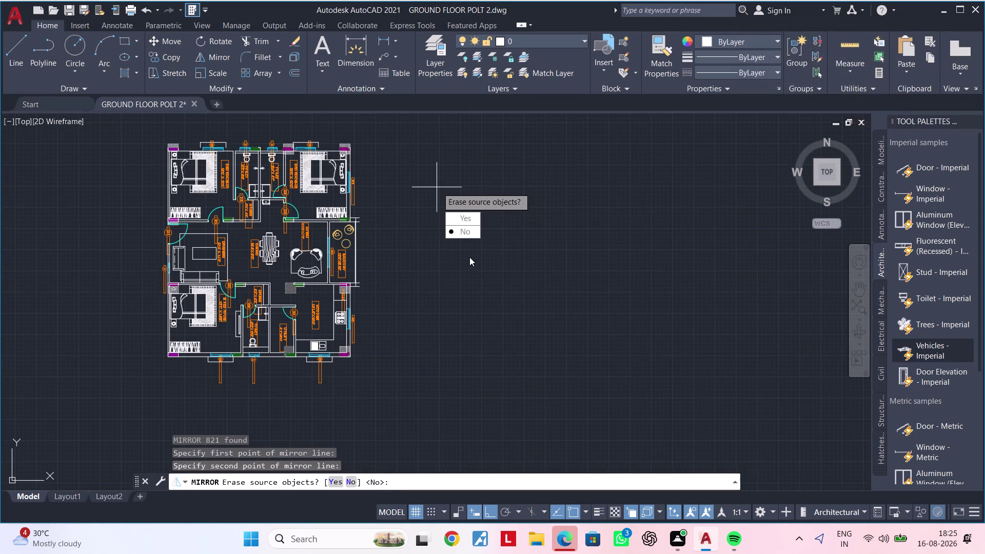
drag(468, 235, 443, 306)
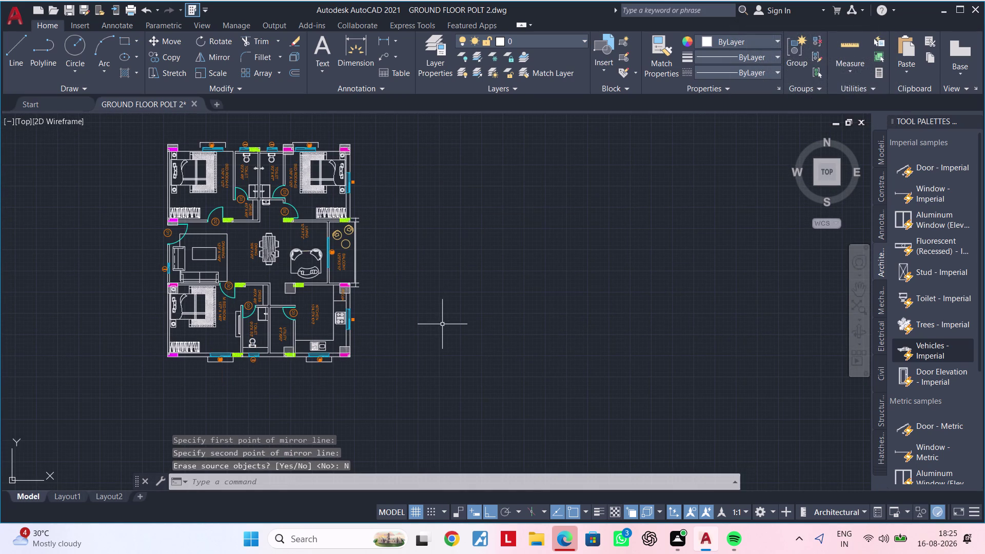
middle_drag(422, 341, 417, 391)
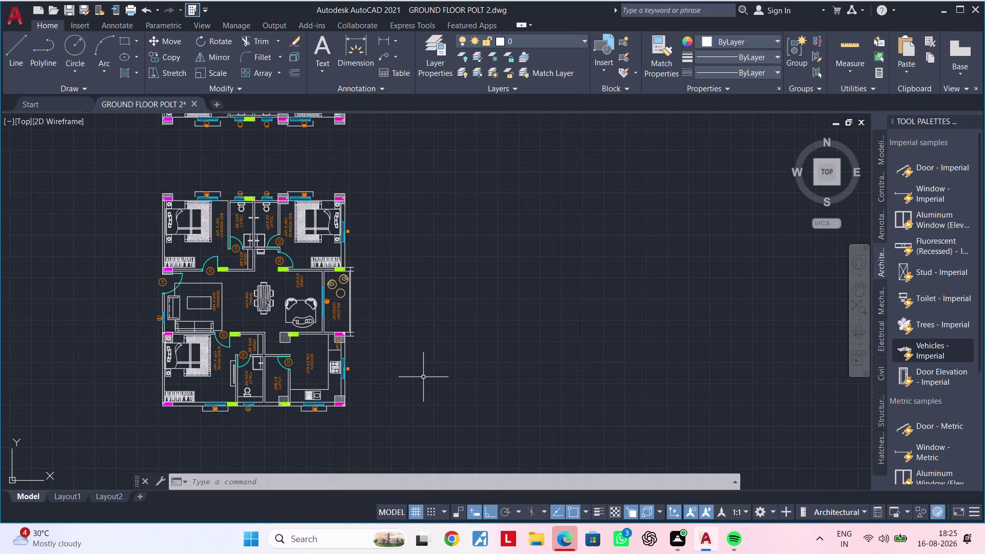
Window-select the unit and mirror it across a vertical line on its right, keeping the original.
click(125, 164)
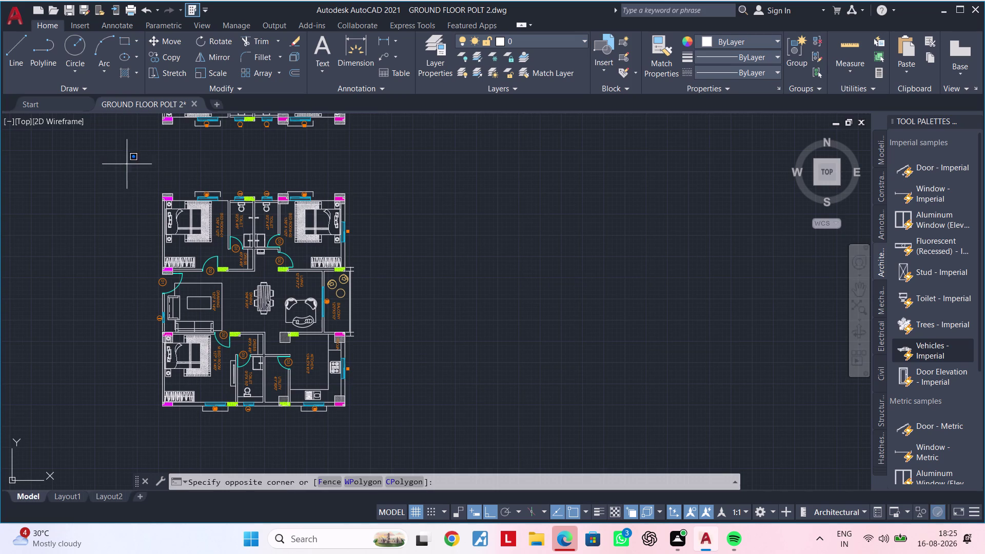
click(393, 423)
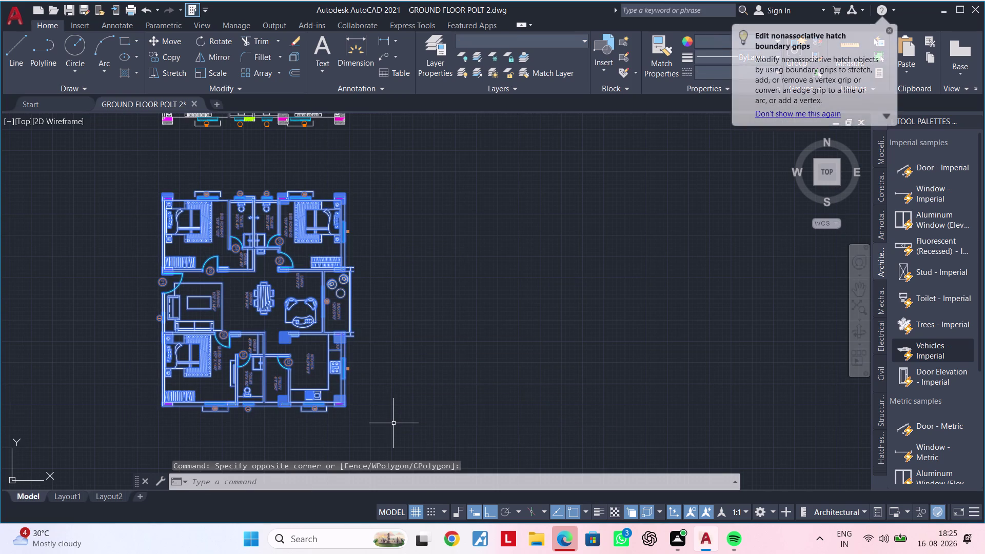
text(MI)
key(space)
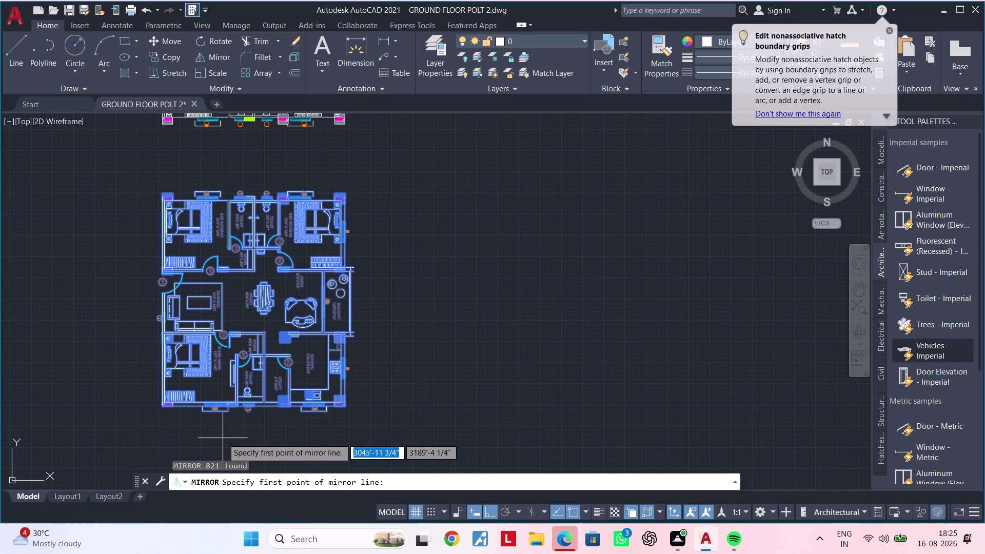
click(389, 202)
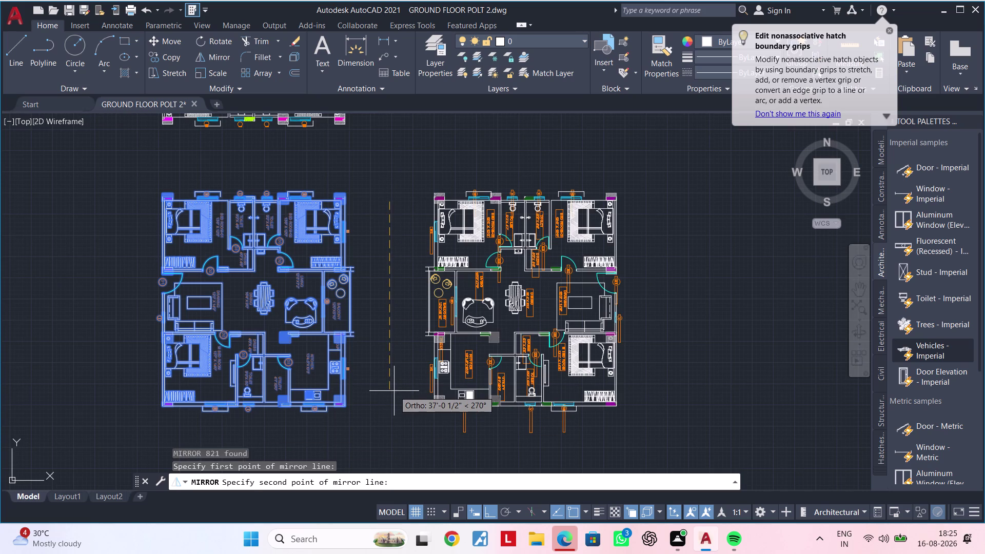
click(394, 390)
drag(426, 441, 394, 391)
scroll(up, 3)
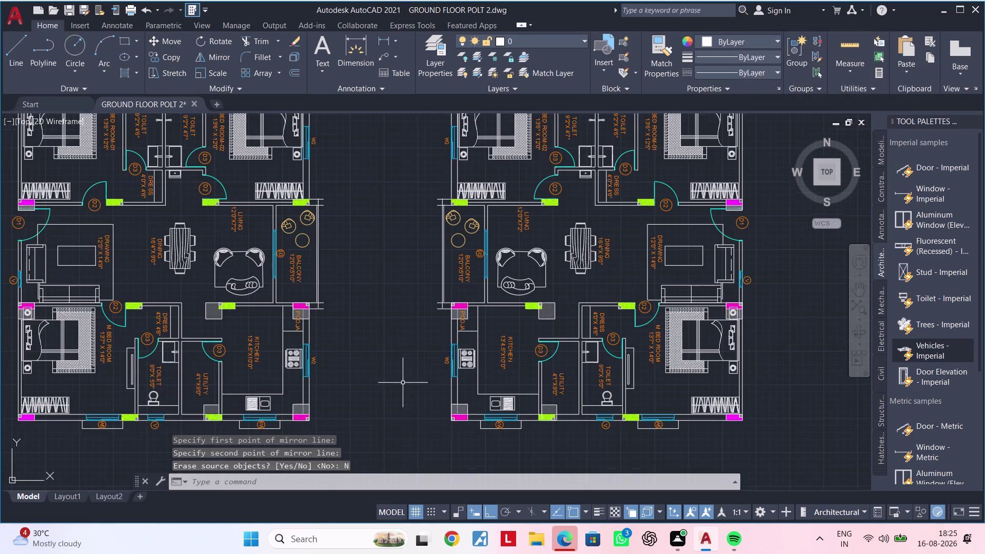
middle_drag(394, 385, 301, 376)
scroll(down, 3)
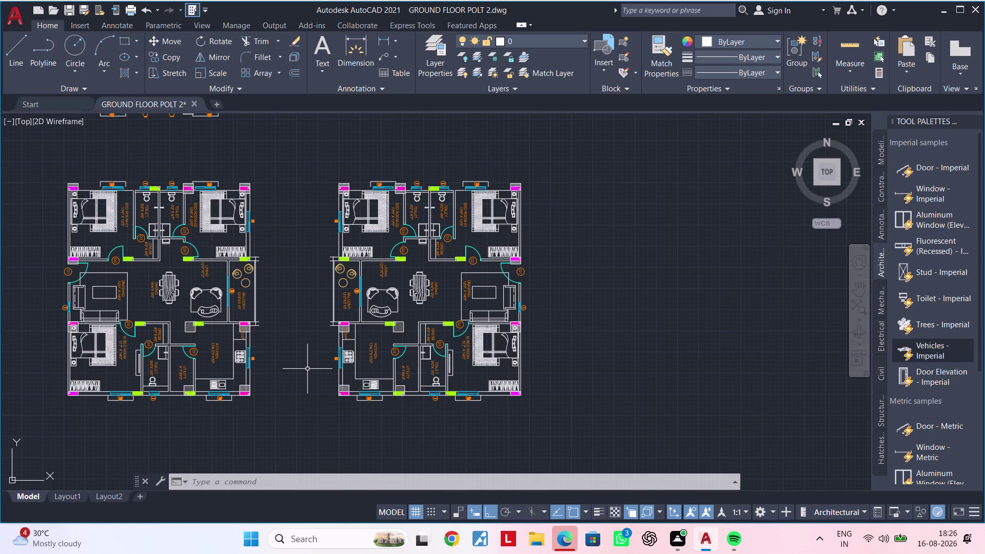
scroll(down, 3)
Window-select the left unit of the mirrored pair and delete it.
middle_drag(301, 357, 300, 357)
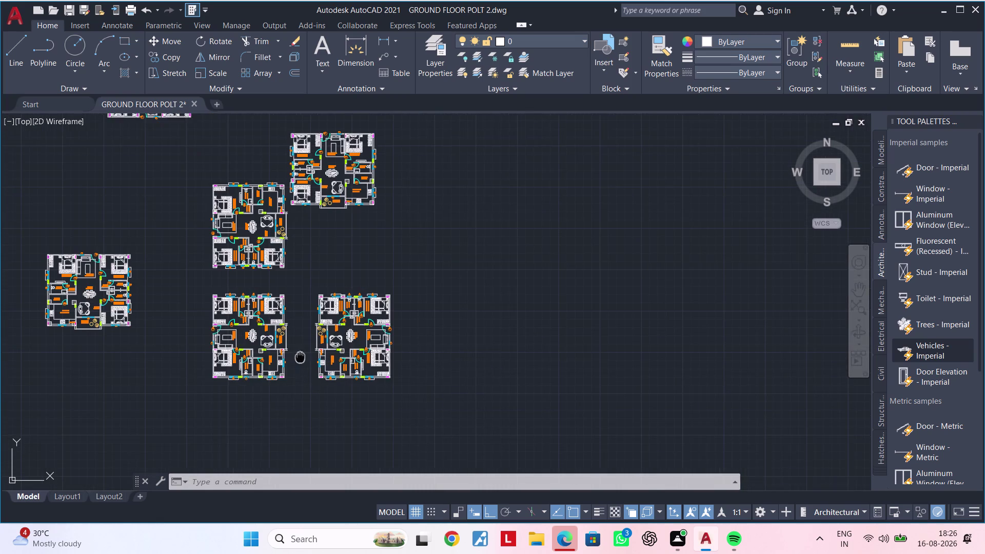
middle_drag(300, 357, 303, 336)
scroll(up, 3)
click(303, 173)
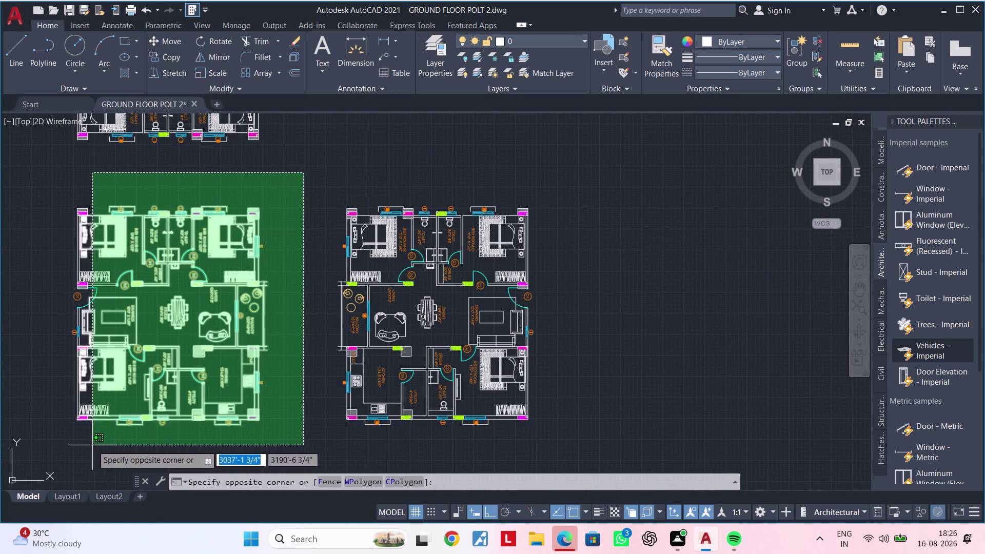
click(52, 442)
key(Delete)
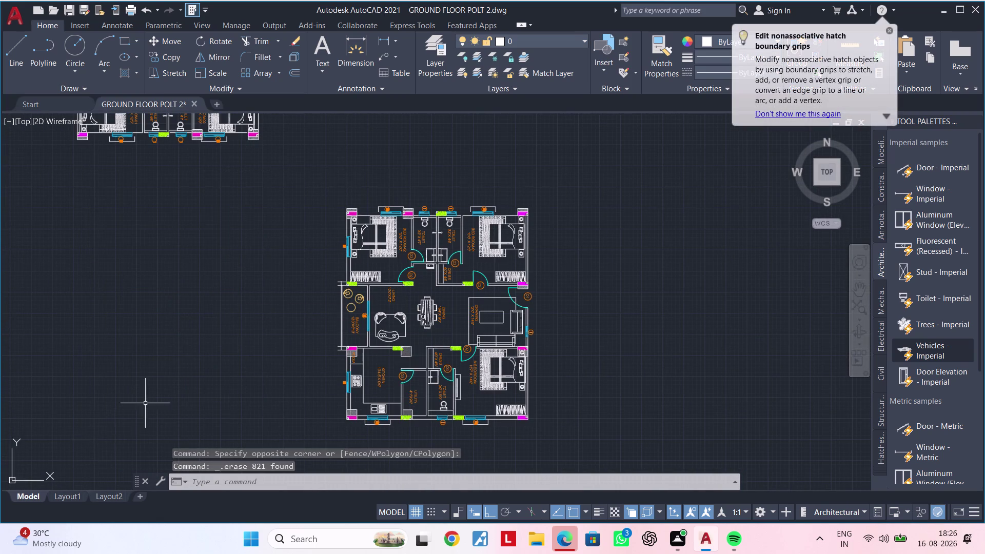
Pan toward the remaining unit and clear the leftover selection.
middle_drag(151, 397, 218, 336)
key(Escape)
scroll(down, 3)
middle_drag(253, 316, 146, 399)
key(Escape)
key(Escape)
drag(407, 246, 399, 257)
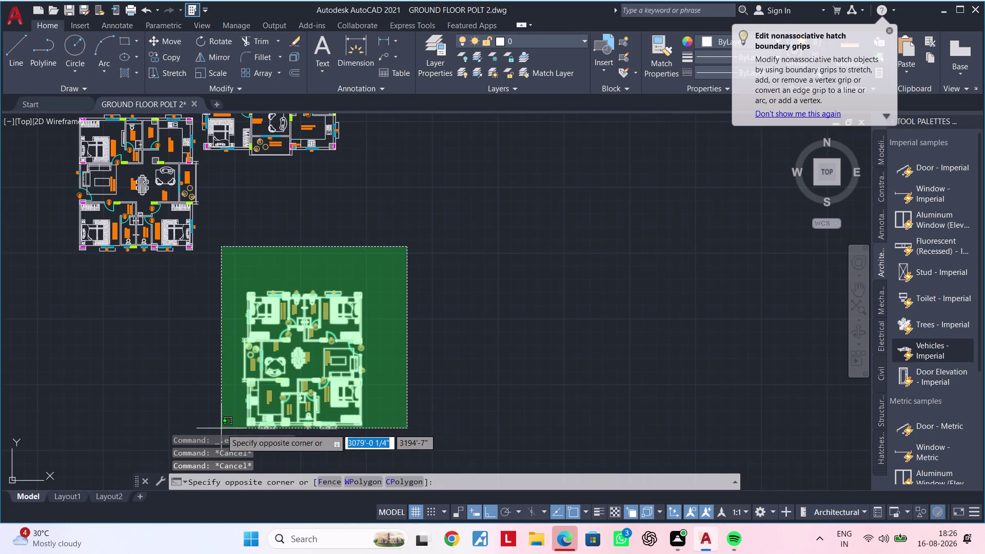
Window-select the remaining mirrored unit and enter RO to rotate it.
click(221, 428)
middle_drag(248, 407, 250, 333)
key(Escape)
key(Escape)
click(382, 185)
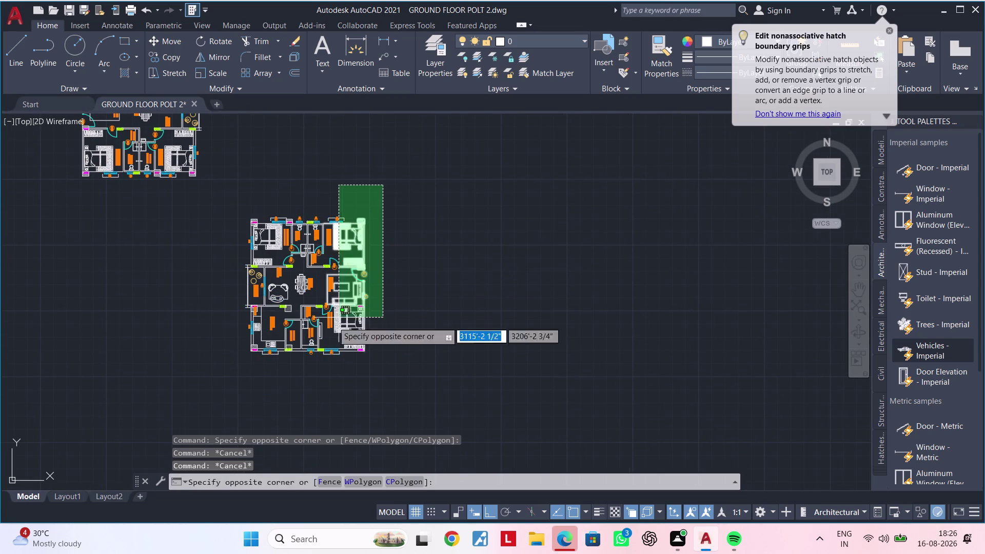
click(202, 376)
key(r)
key(o)
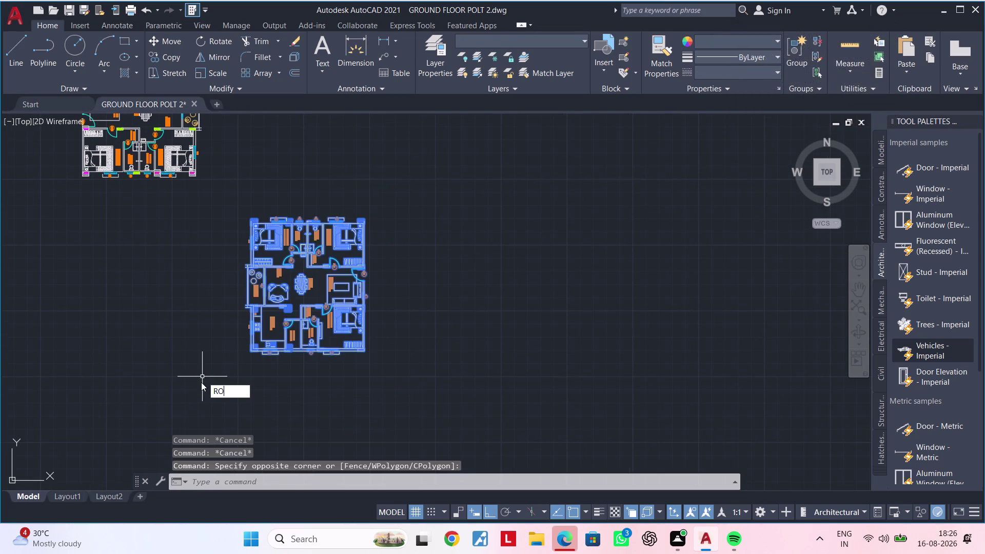
key(space)
click(216, 252)
scroll(up, 3)
scroll(down, 3)
middle_drag(217, 351, 289, 295)
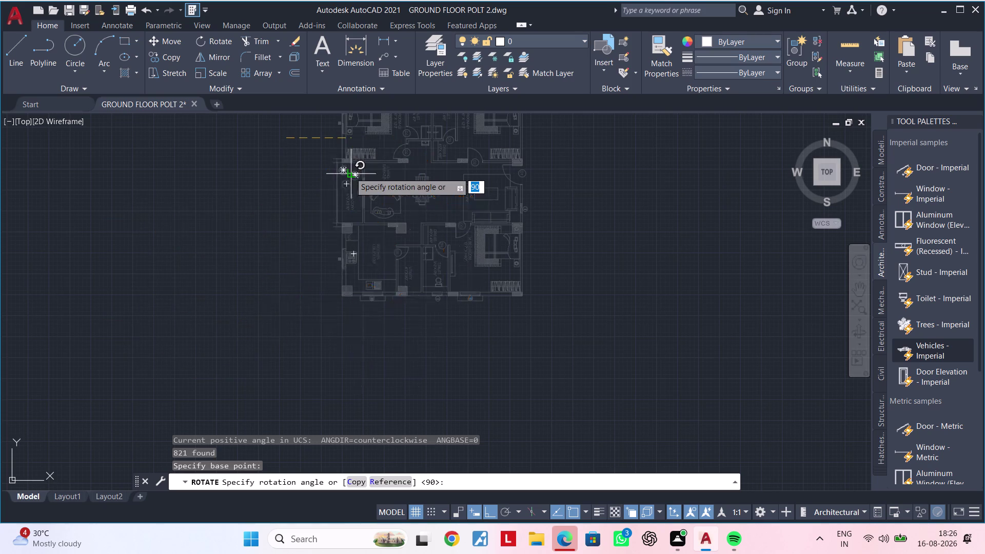
middle_drag(272, 226, 211, 337)
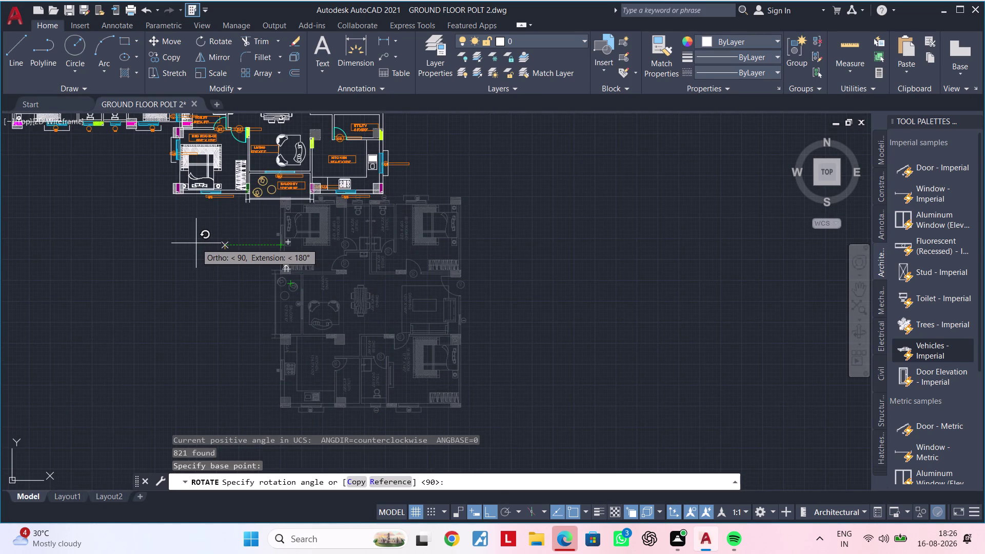
middle_drag(196, 246, 182, 345)
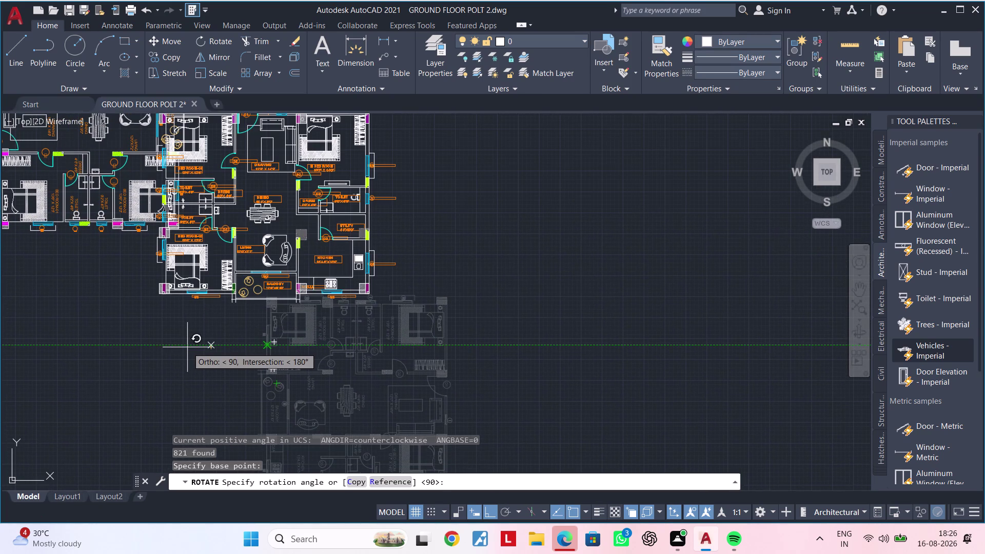
scroll(down, 3)
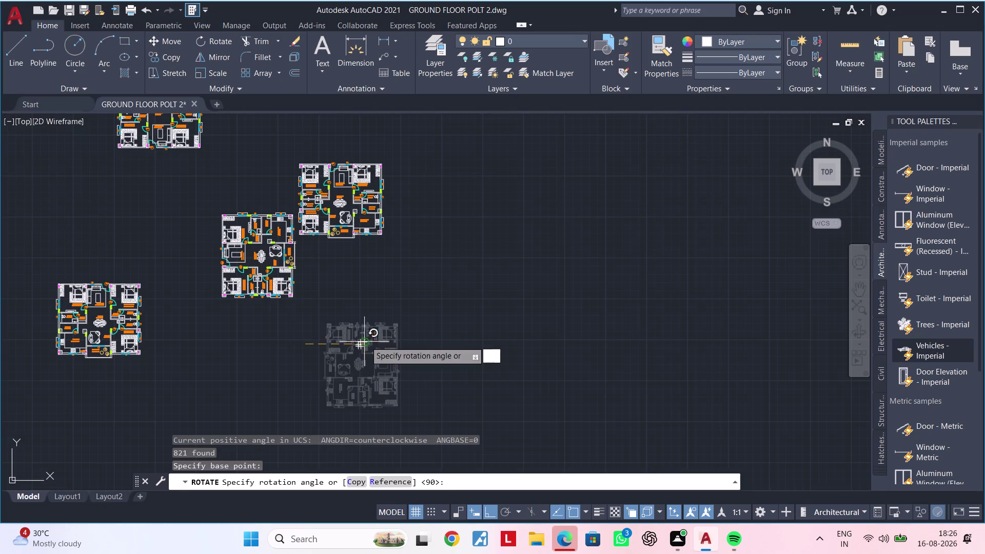
middle_drag(365, 342, 362, 259)
scroll(up, 3)
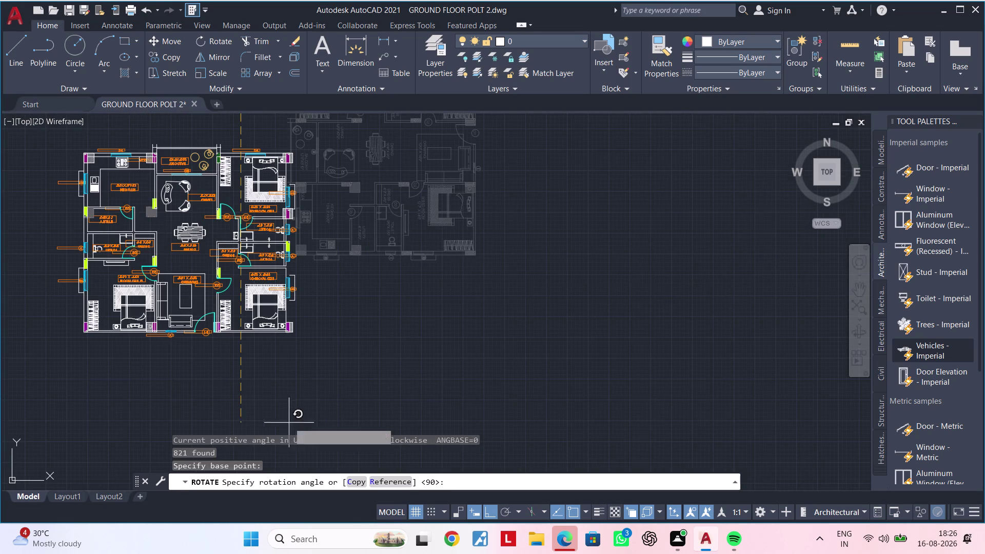
middle_drag(174, 330, 517, 384)
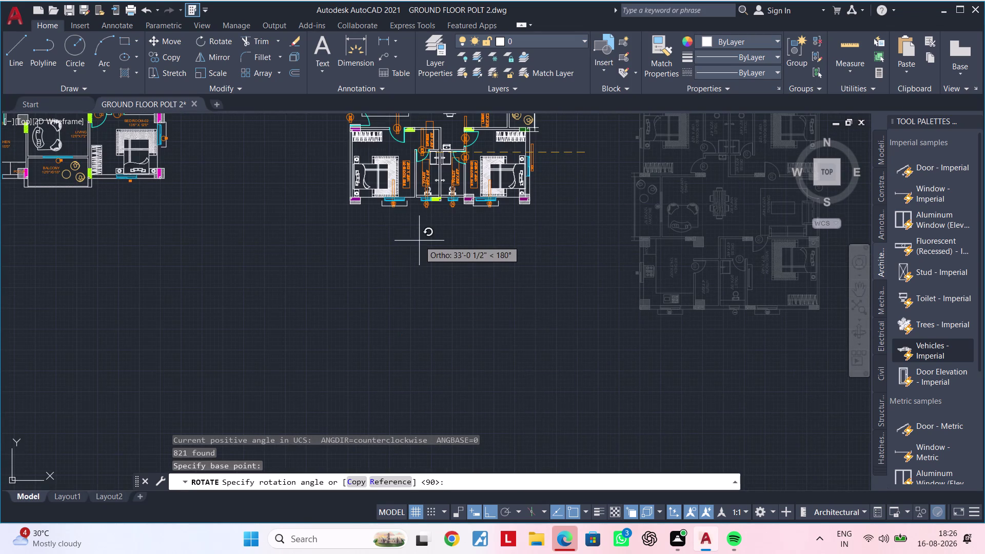
middle_drag(419, 261, 392, 395)
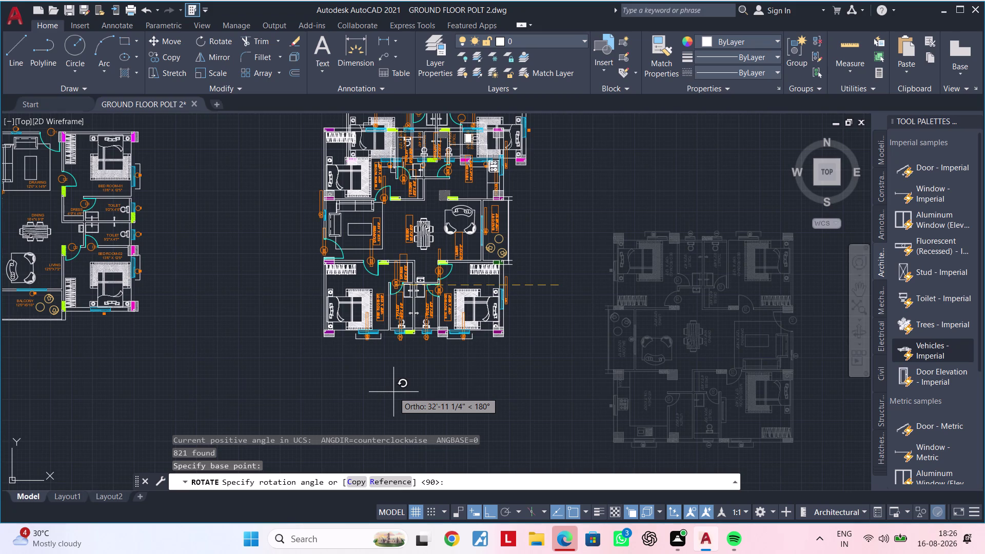
scroll(down, 3)
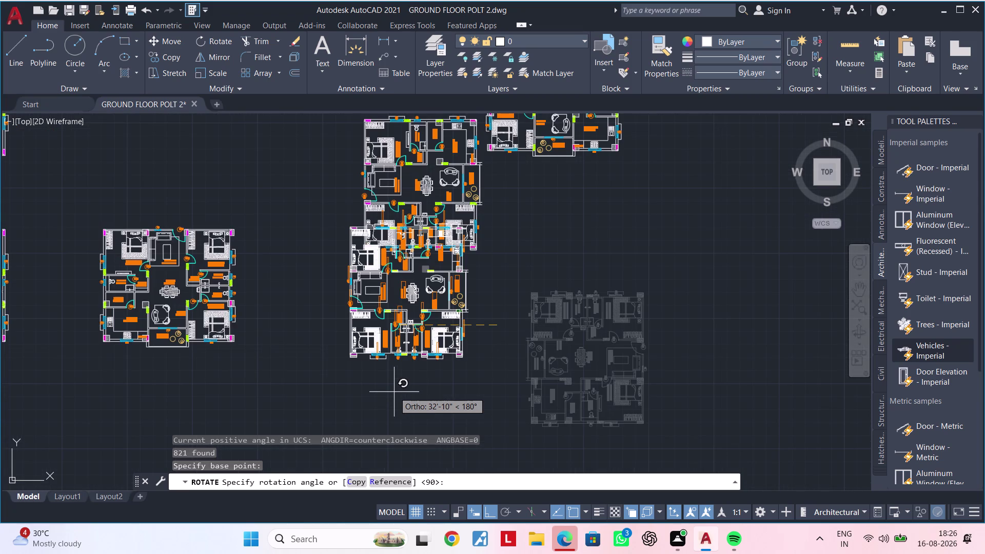
scroll(down, 3)
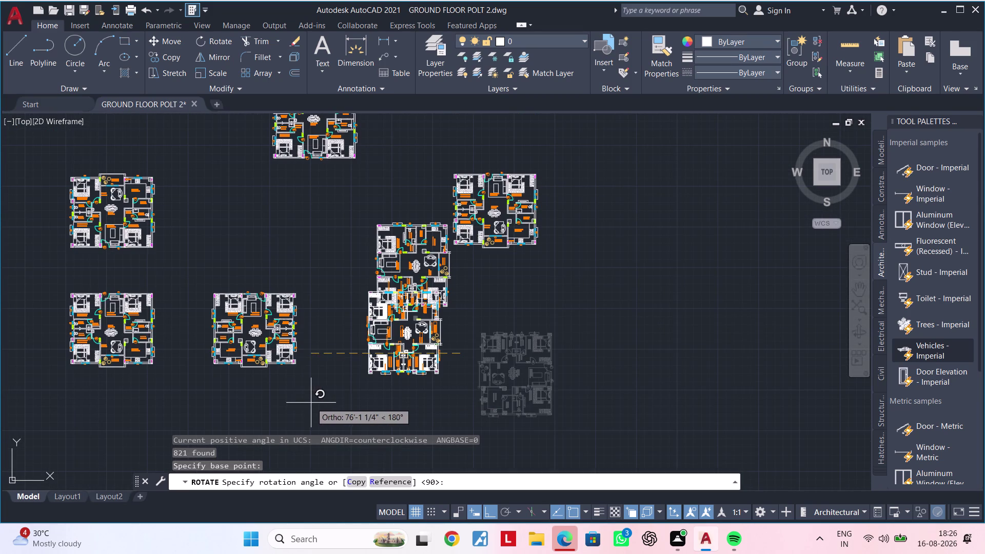
middle_drag(428, 349, 400, 444)
scroll(up, 3)
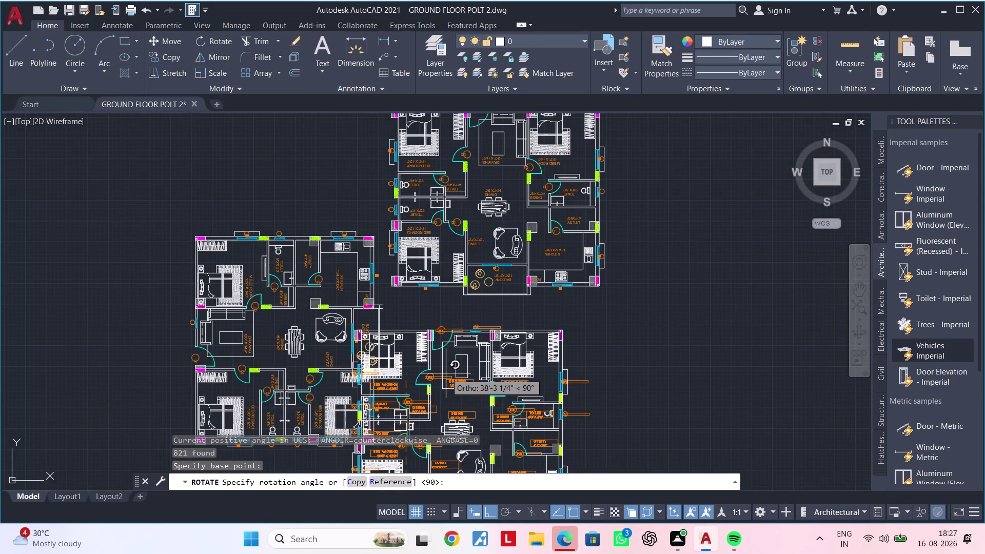
middle_drag(446, 374, 424, 445)
scroll(up, 3)
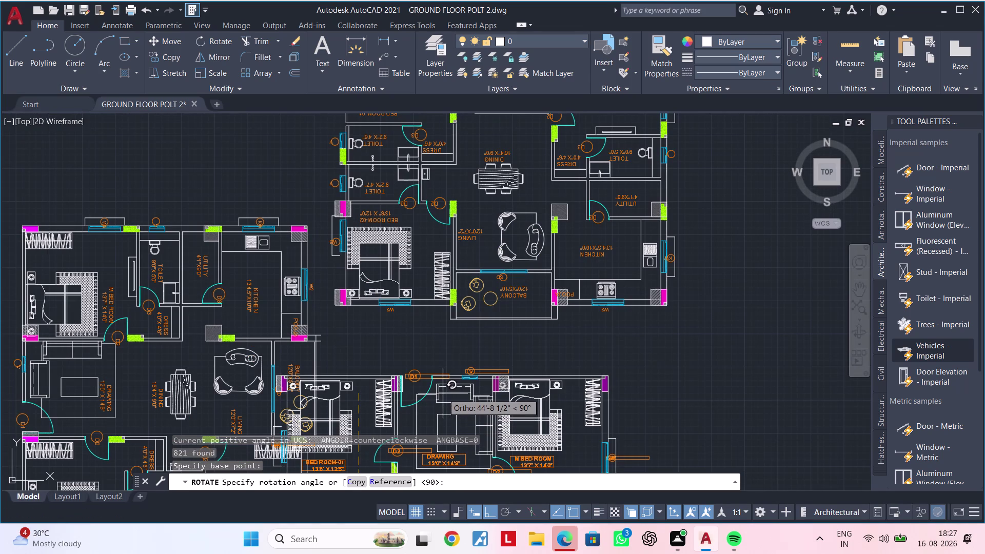
scroll(down, 3)
middle_drag(442, 393, 682, 324)
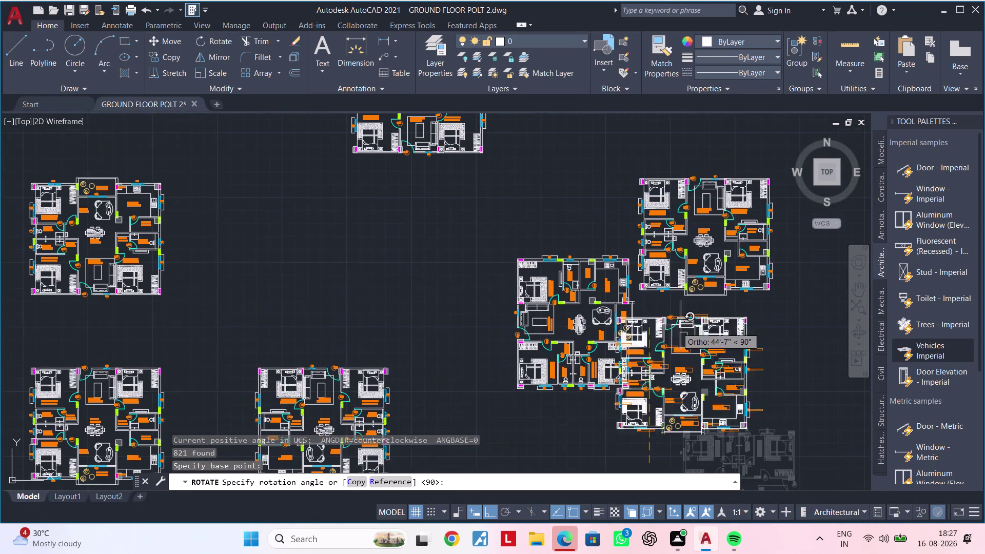
middle_drag(520, 384, 674, 258)
scroll(up, 3)
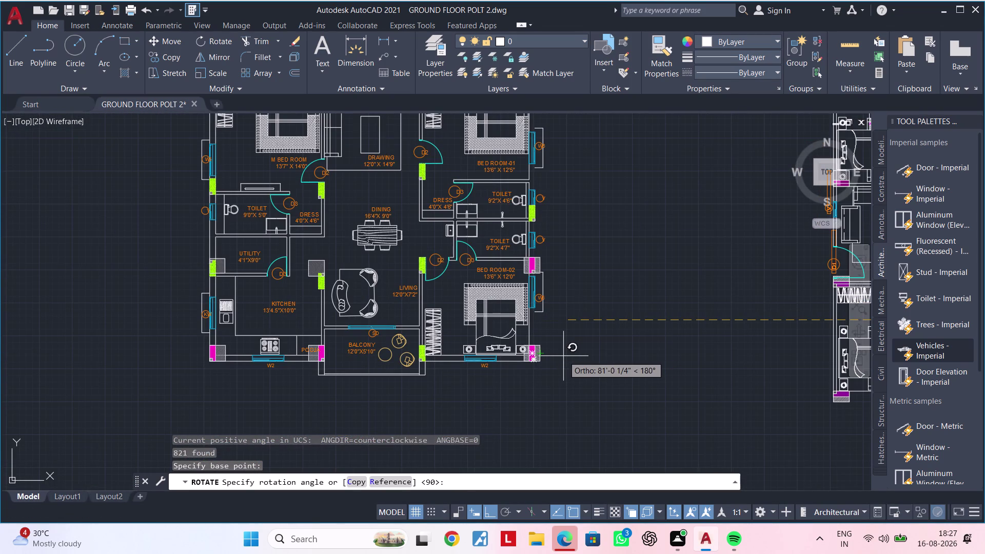
middle_drag(578, 354, 577, 421)
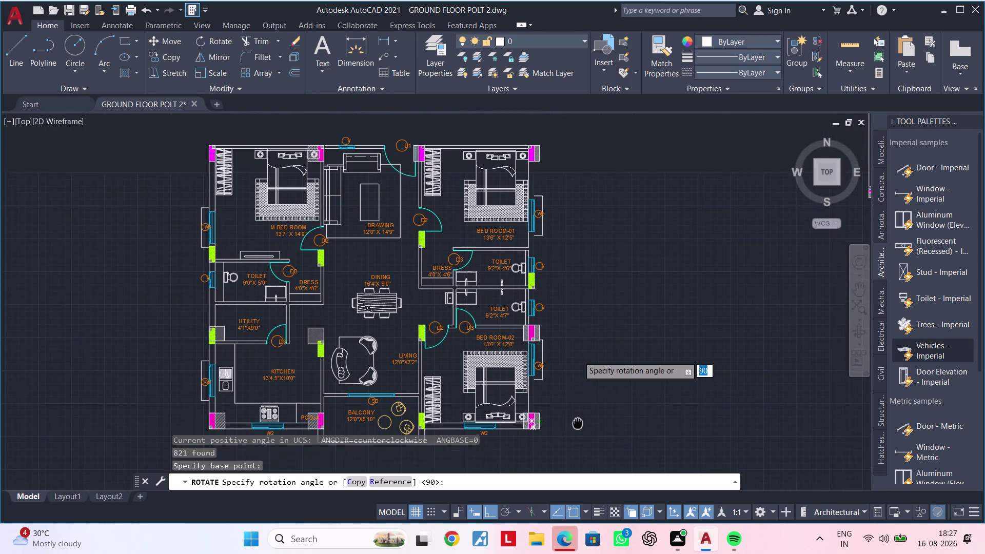
middle_drag(578, 422, 577, 426)
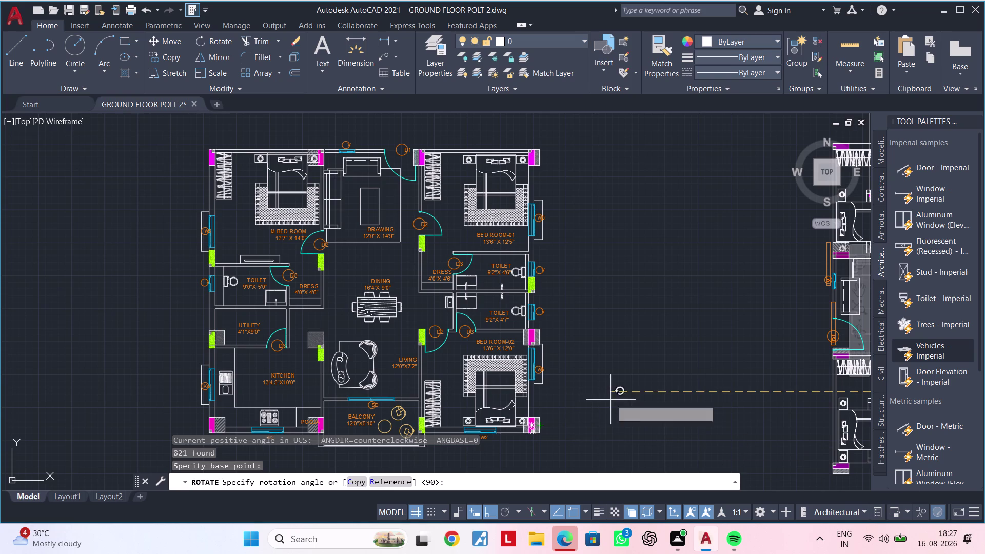
scroll(down, 3)
key(Escape)
key(Escape)
key(Escape)
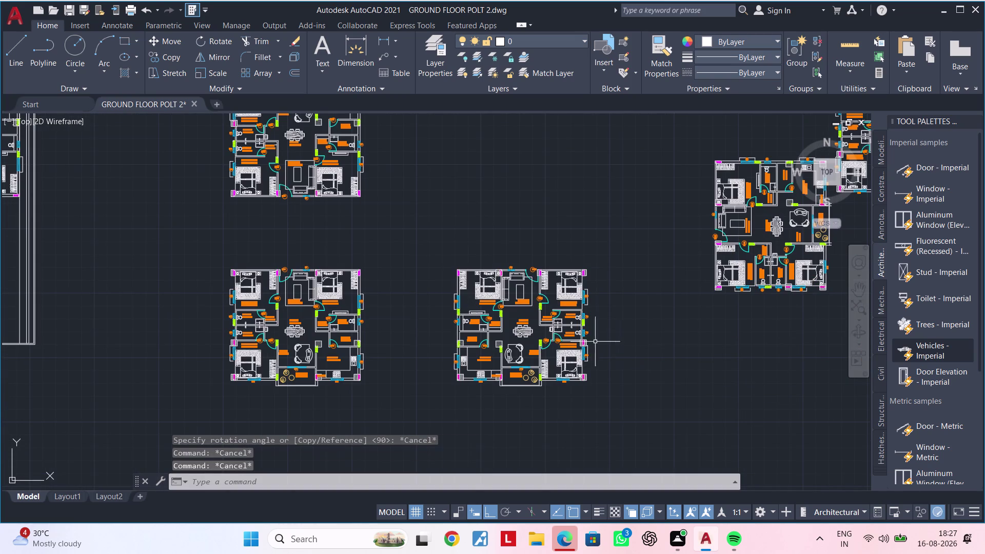
middle_drag(242, 318, 628, 299)
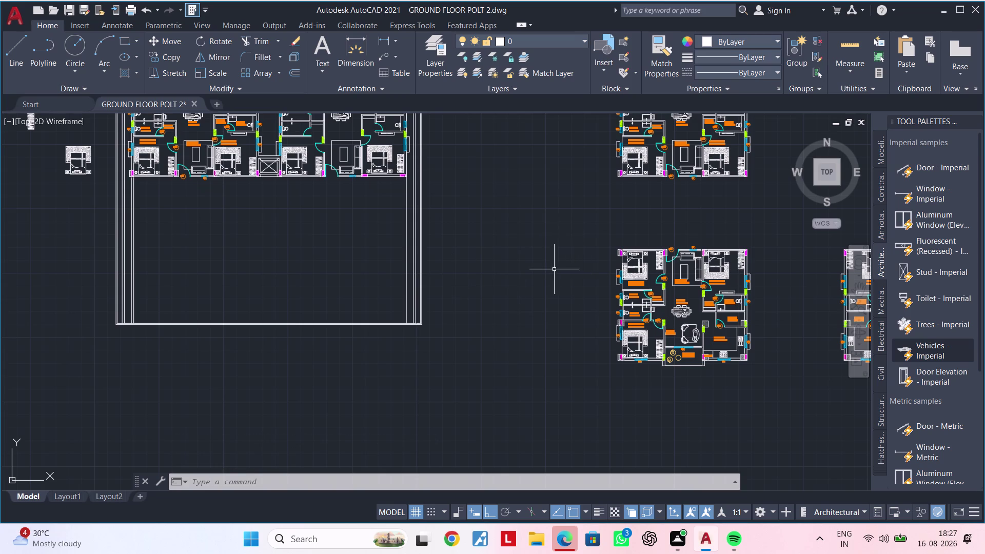
scroll(down, 3)
scroll(up, 3)
middle_drag(485, 234, 348, 285)
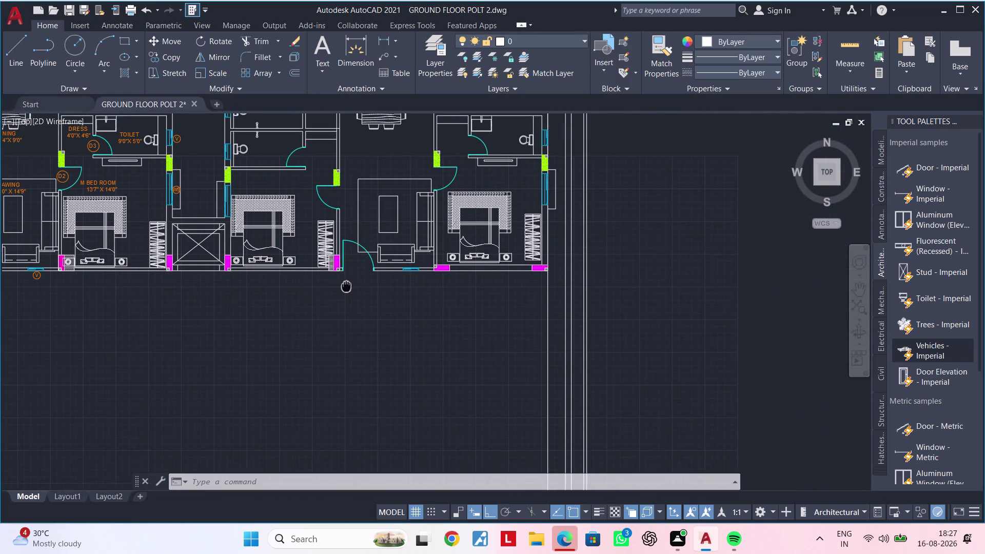
middle_drag(348, 285, 343, 286)
scroll(down, 3)
middle_drag(367, 289, 384, 238)
scroll(down, 3)
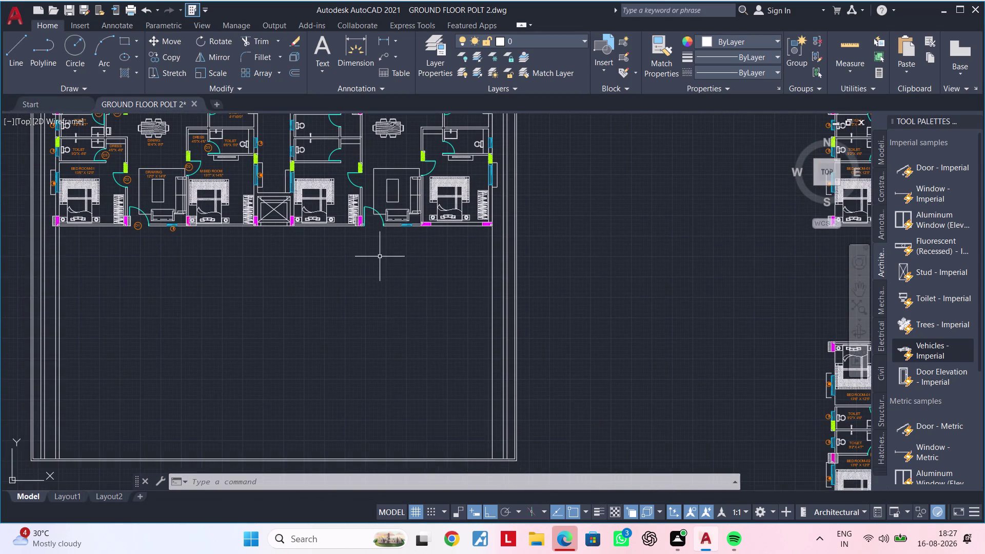
middle_drag(379, 258, 279, 280)
middle_drag(490, 329, 357, 298)
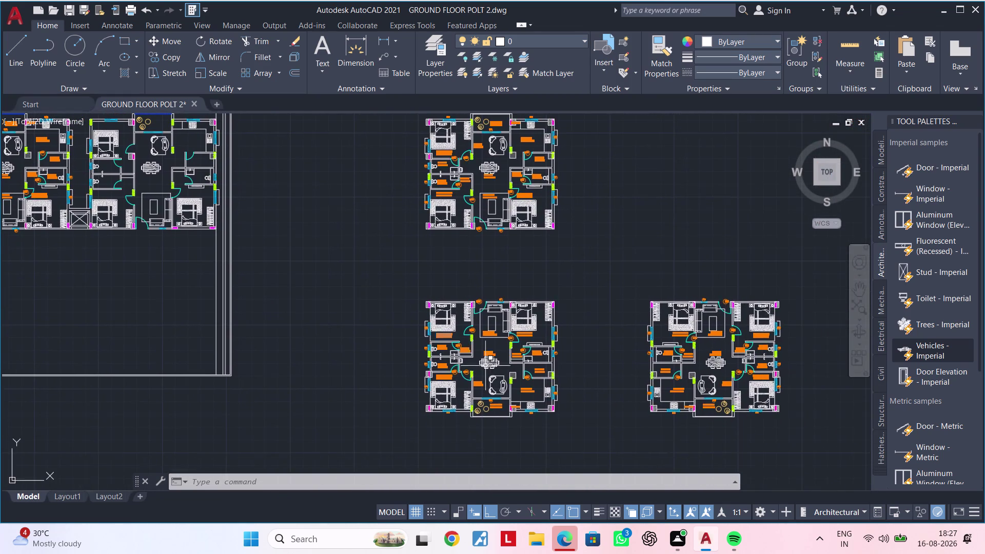
scroll(up, 3)
scroll(down, 3)
middle_drag(484, 363, 462, 316)
scroll(up, 3)
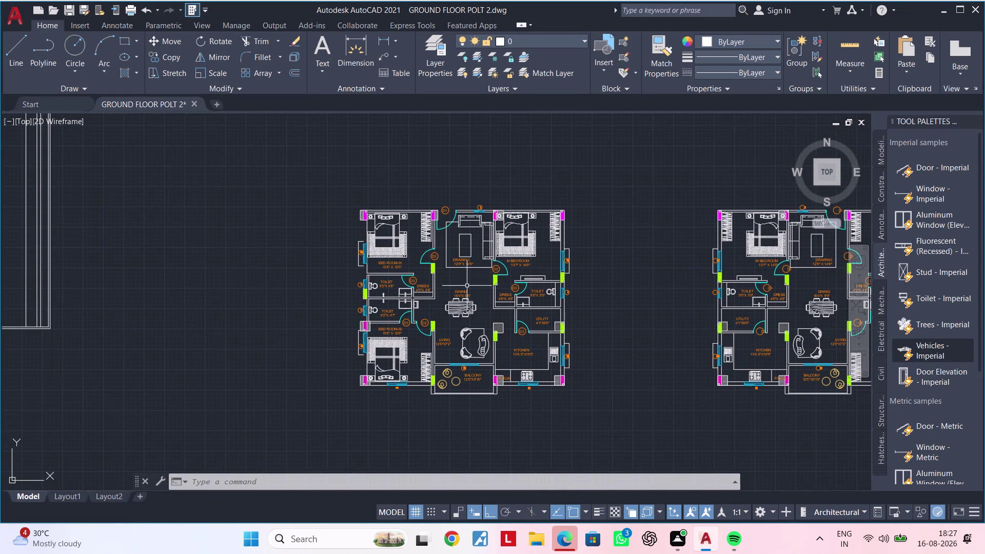
middle_drag(467, 285, 407, 266)
scroll(up, 3)
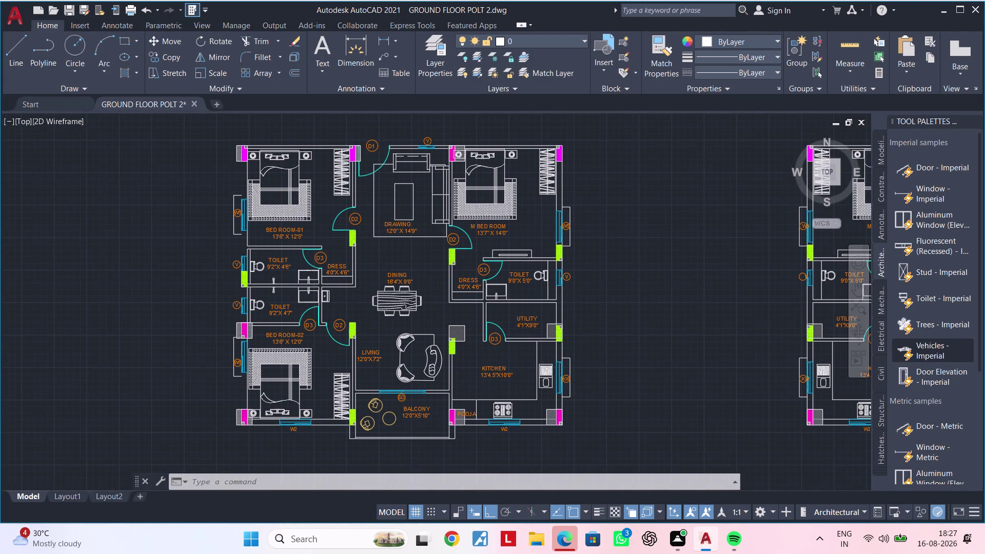
scroll(down, 3)
middle_drag(407, 267, 429, 252)
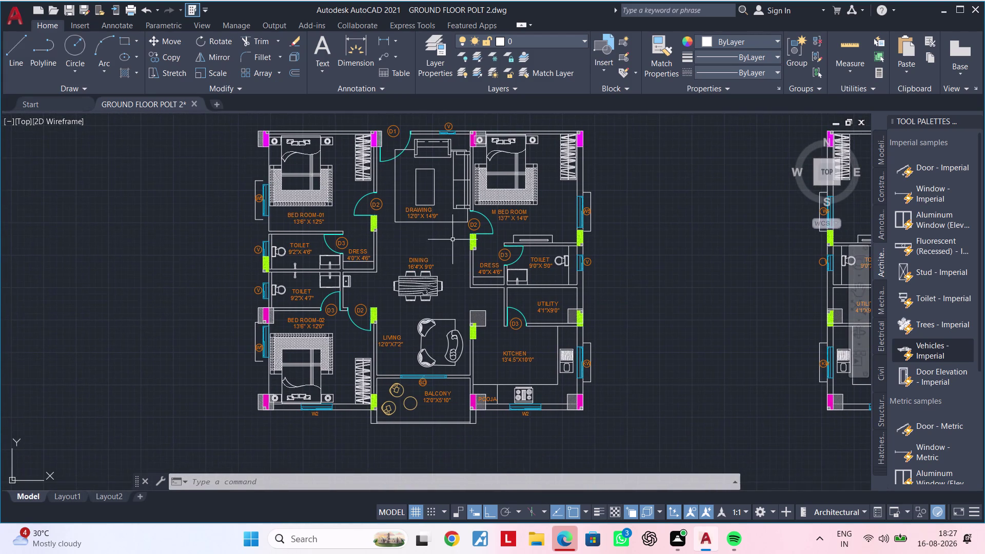
middle_drag(452, 240, 326, 254)
middle_drag(594, 284, 572, 285)
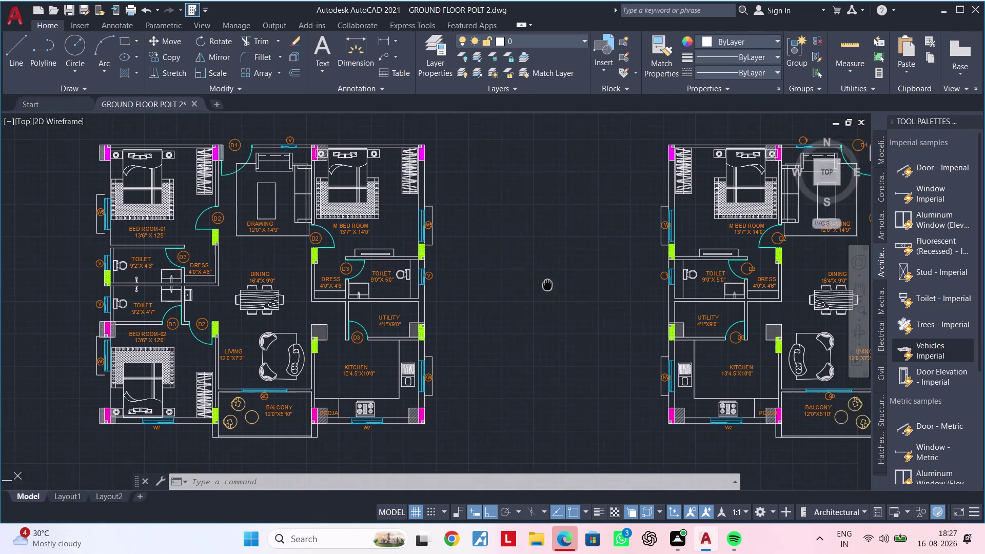
middle_drag(572, 285, 344, 284)
middle_drag(442, 416, 391, 383)
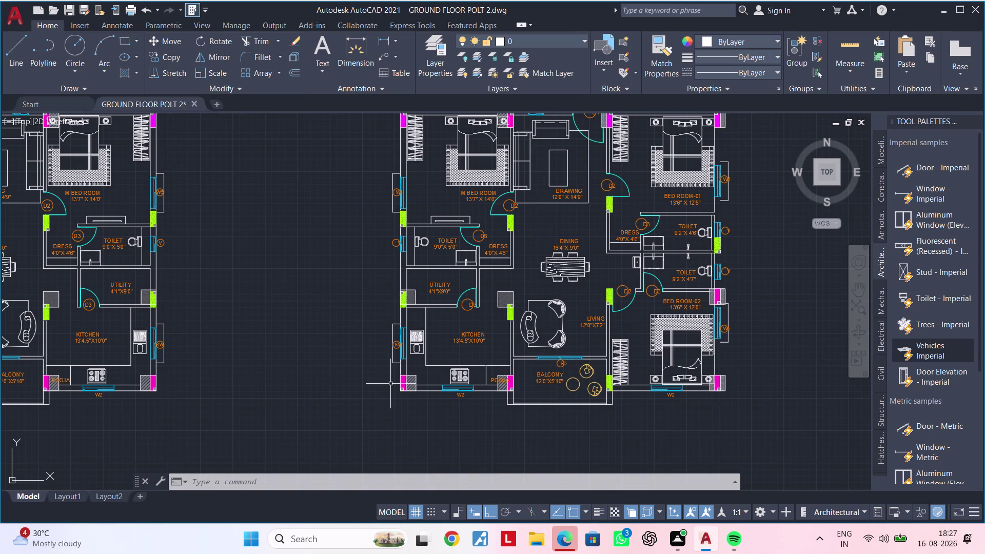
scroll(down, 3)
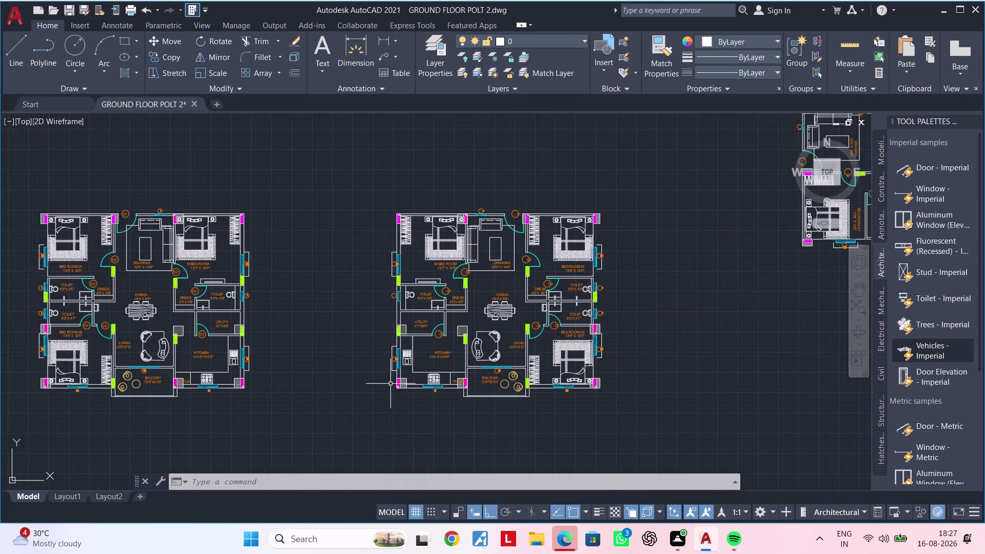
middle_drag(390, 384, 283, 387)
click(559, 195)
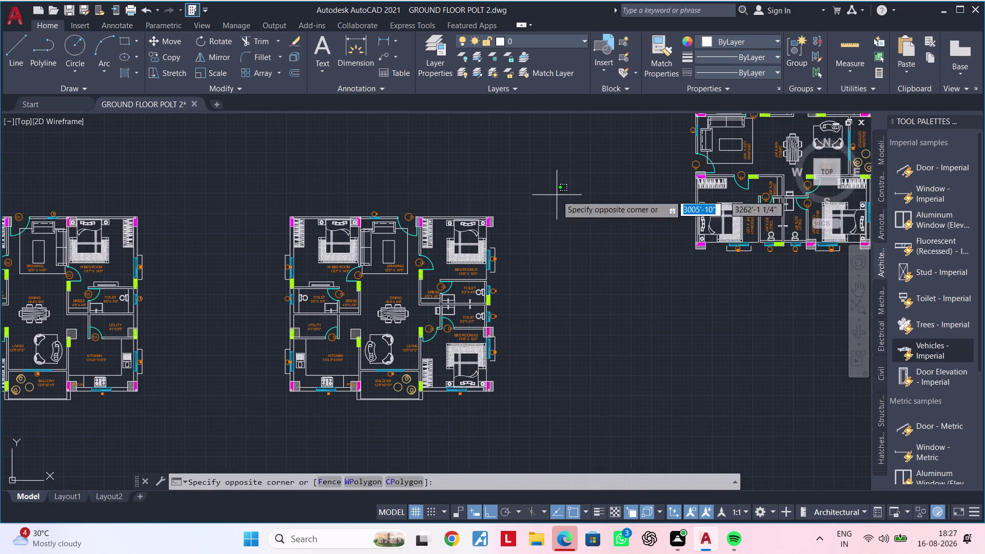
click(270, 442)
text(M)
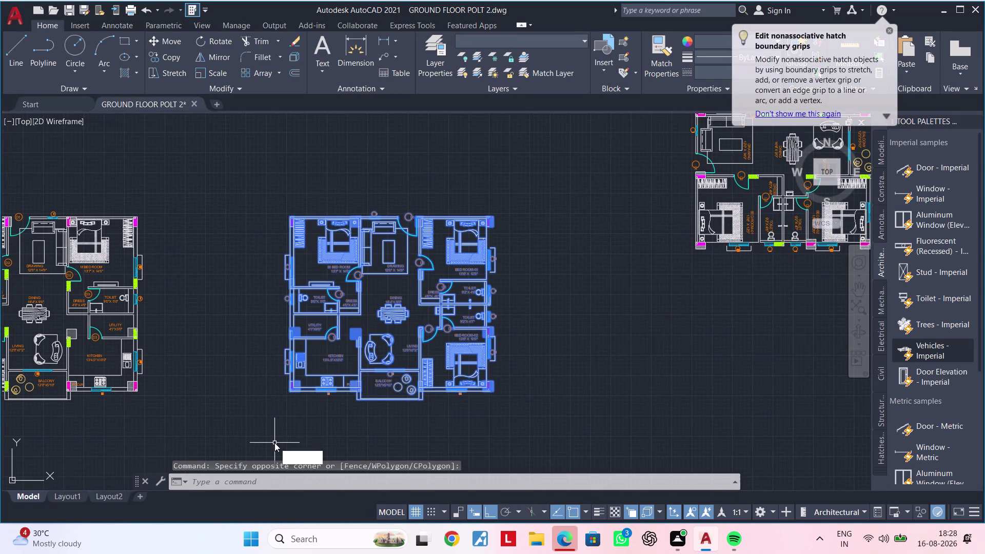
text(I)
key(space)
click(545, 250)
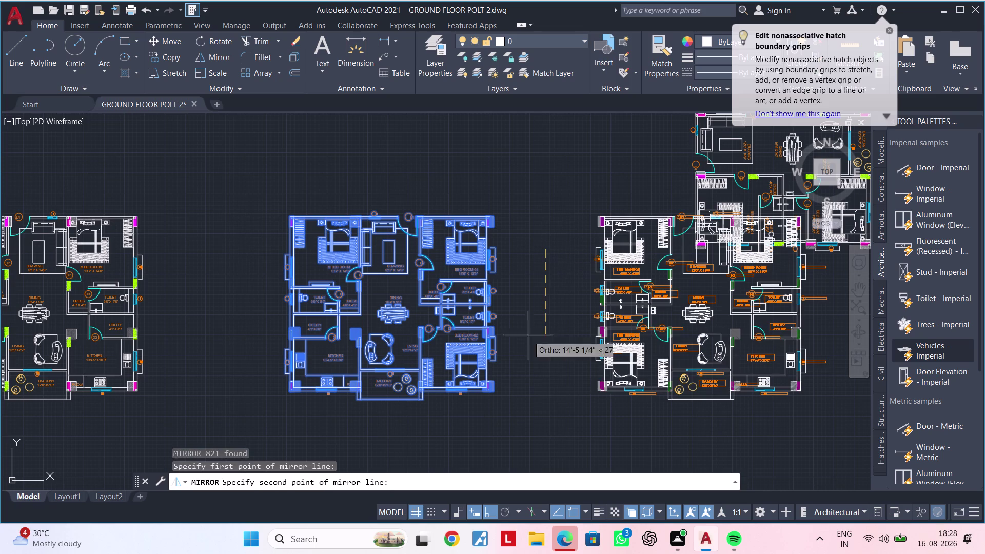
middle_drag(529, 382, 248, 377)
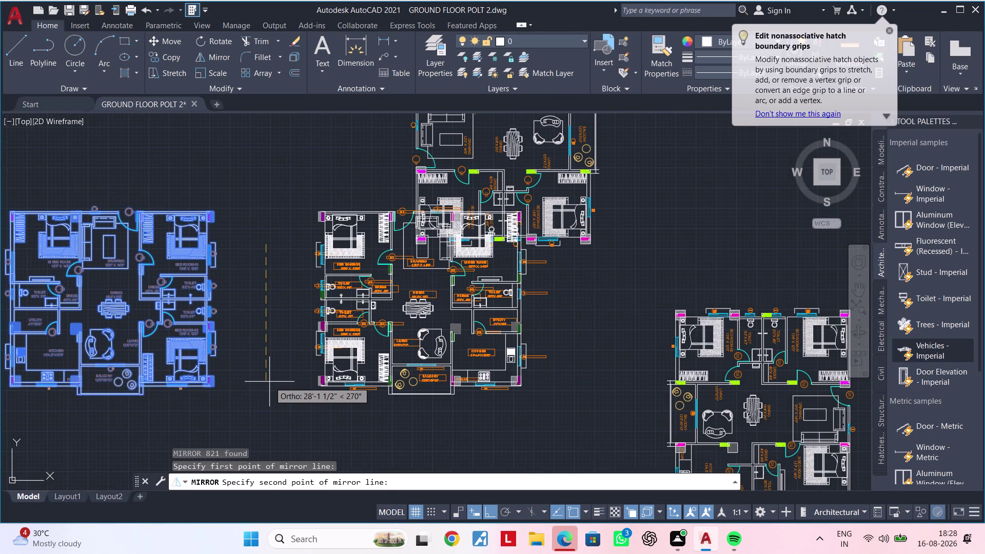
key(Escape)
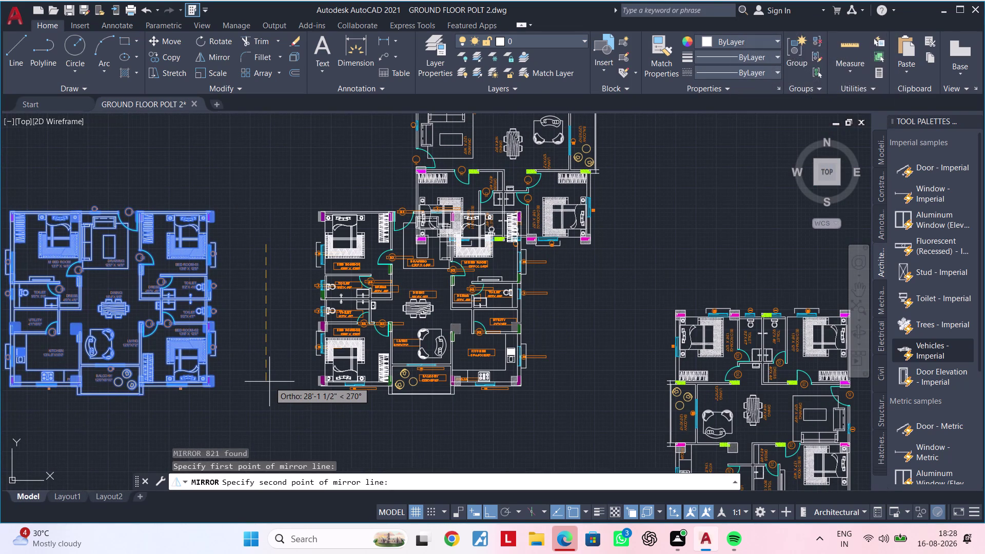
key(Escape)
key(Escape)
scroll(down, 3)
middle_drag(284, 381, 421, 381)
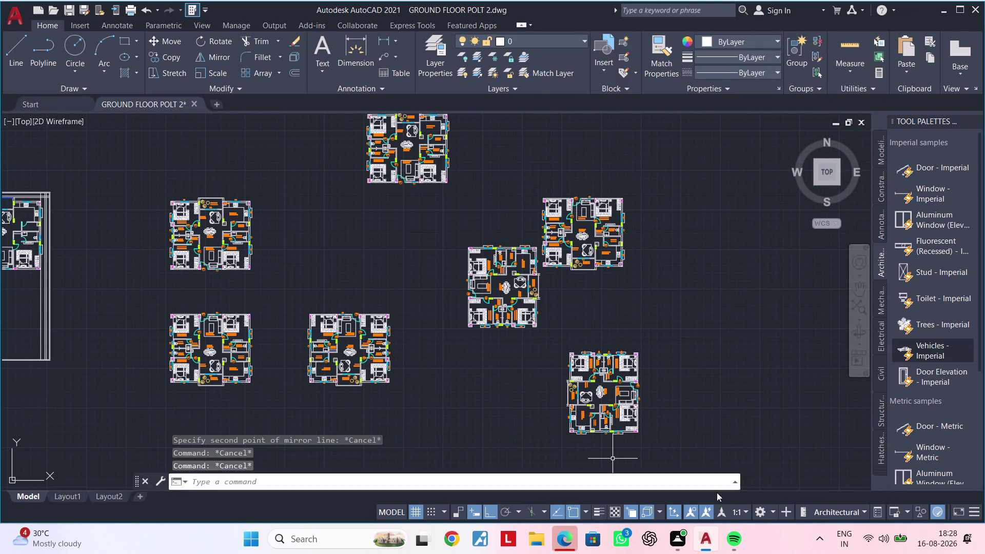
scroll(up, 3)
scroll(down, 3)
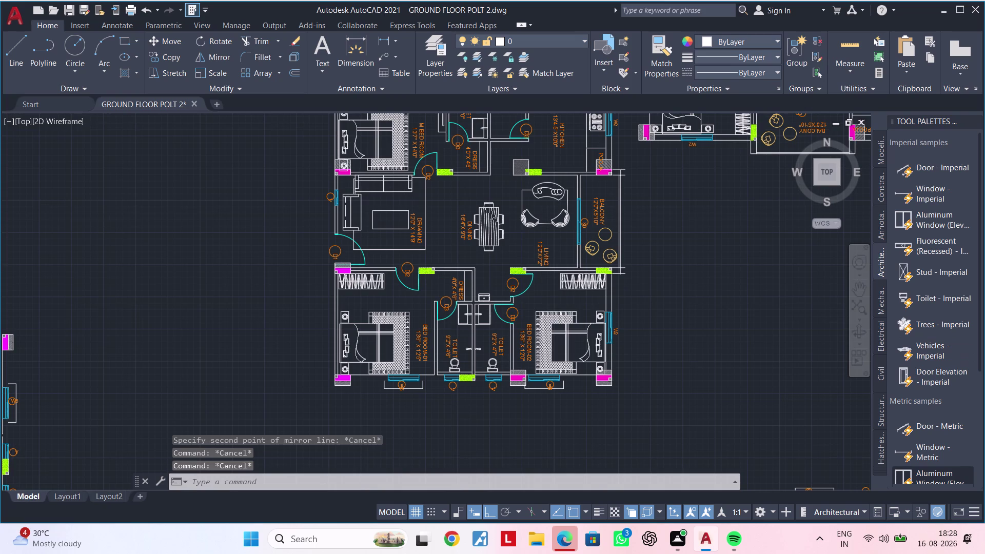
middle_drag(489, 318, 326, 337)
middle_drag(555, 258, 467, 364)
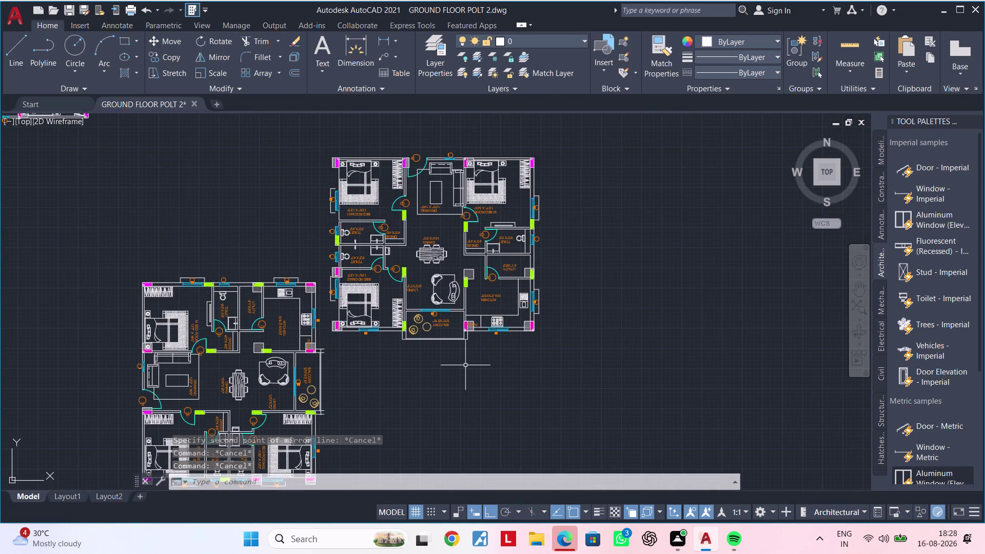
scroll(down, 3)
middle_drag(465, 365, 742, 422)
scroll(up, 3)
middle_drag(483, 282, 507, 367)
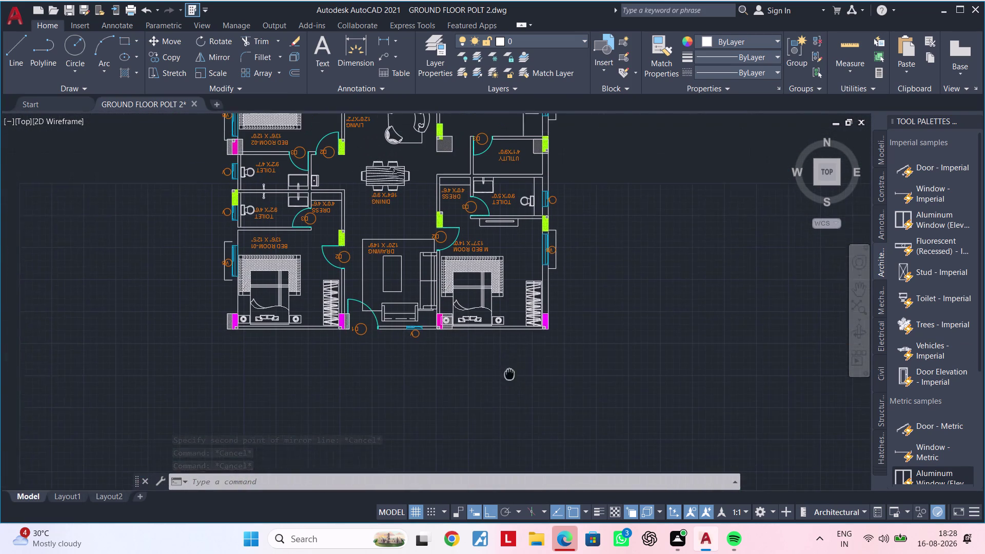
middle_drag(507, 366, 519, 393)
middle_drag(509, 389, 458, 401)
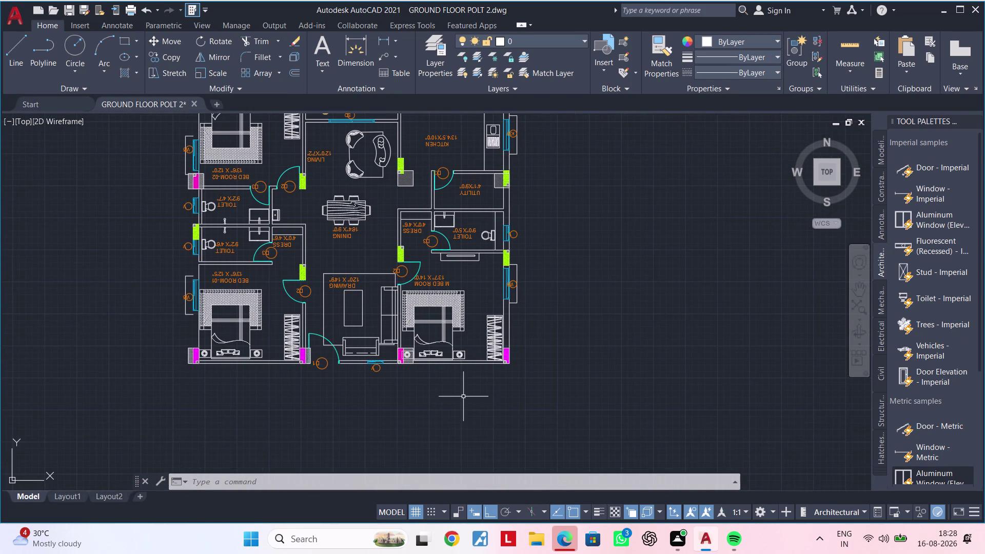
scroll(down, 3)
middle_drag(463, 396, 494, 384)
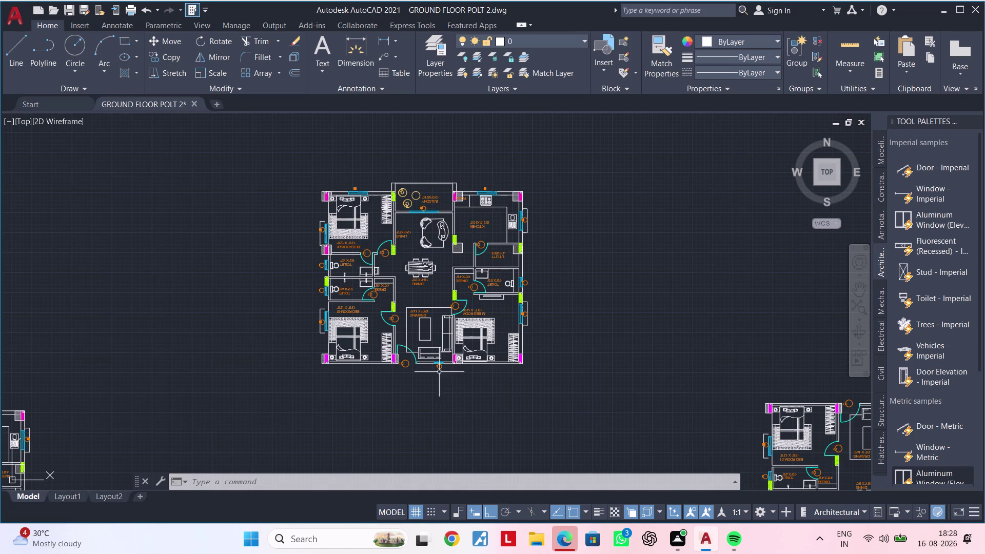
scroll(down, 3)
middle_drag(411, 373, 602, 233)
scroll(up, 3)
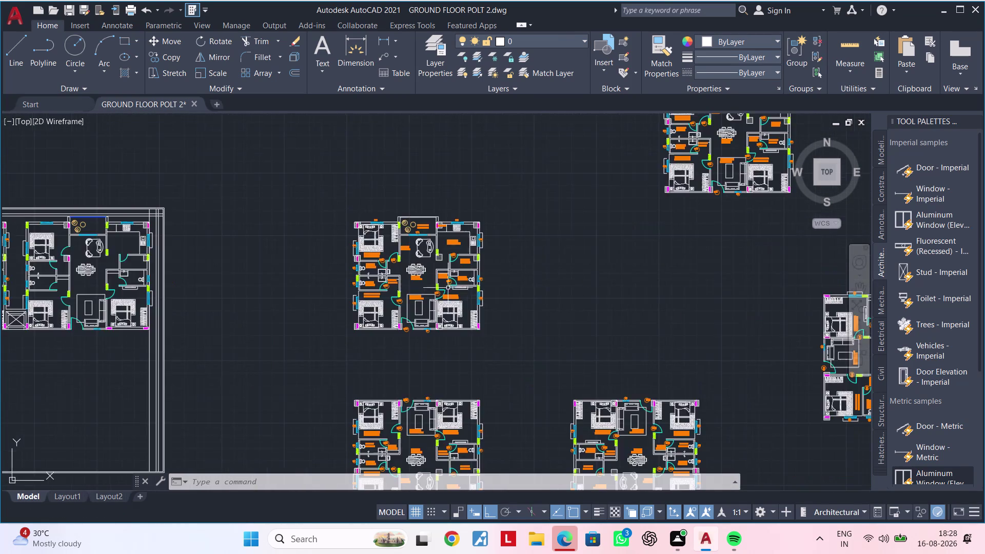
scroll(up, 3)
scroll(up, 3)
scroll(down, 3)
middle_drag(479, 291, 494, 195)
middle_drag(495, 273, 372, 278)
scroll(up, 3)
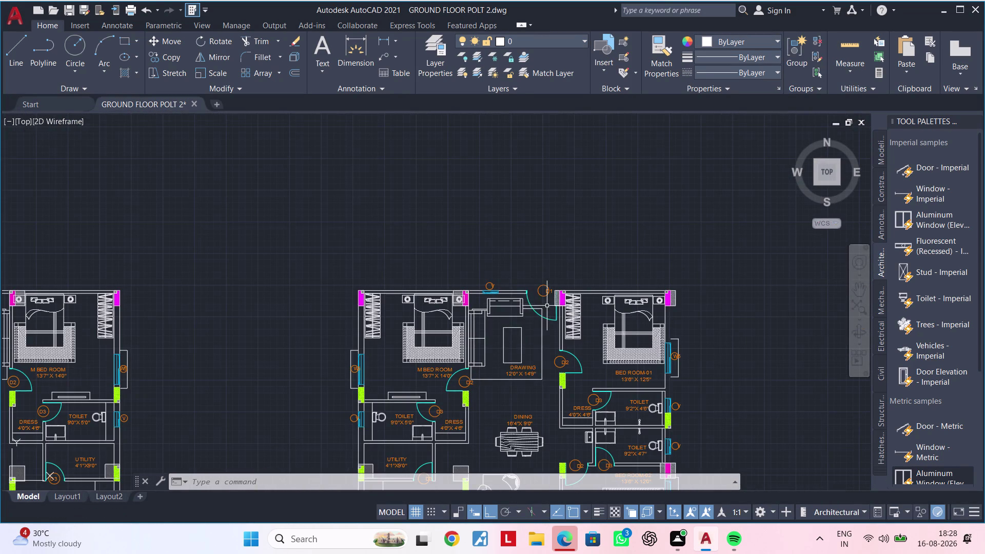
middle_drag(546, 305, 434, 236)
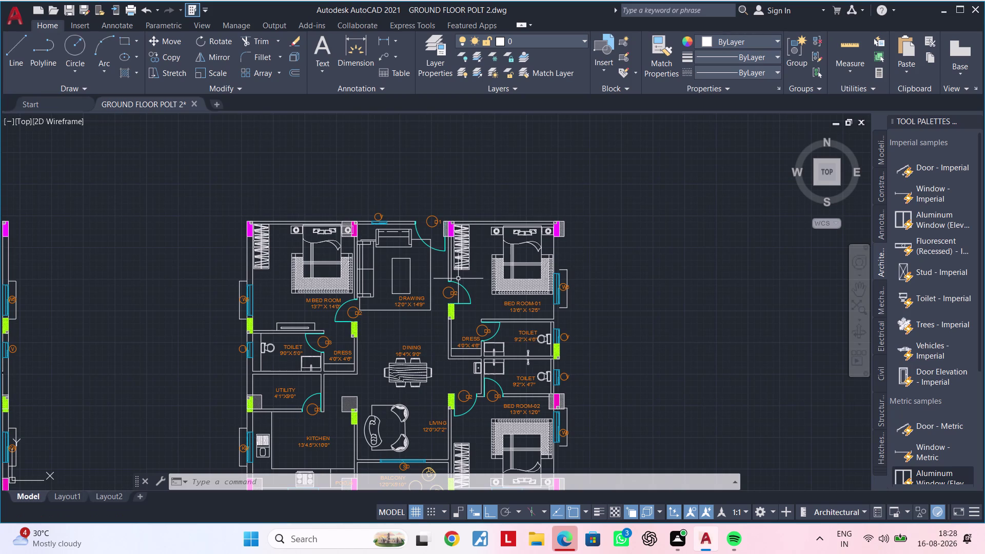
scroll(down, 3)
middle_drag(458, 279, 275, 293)
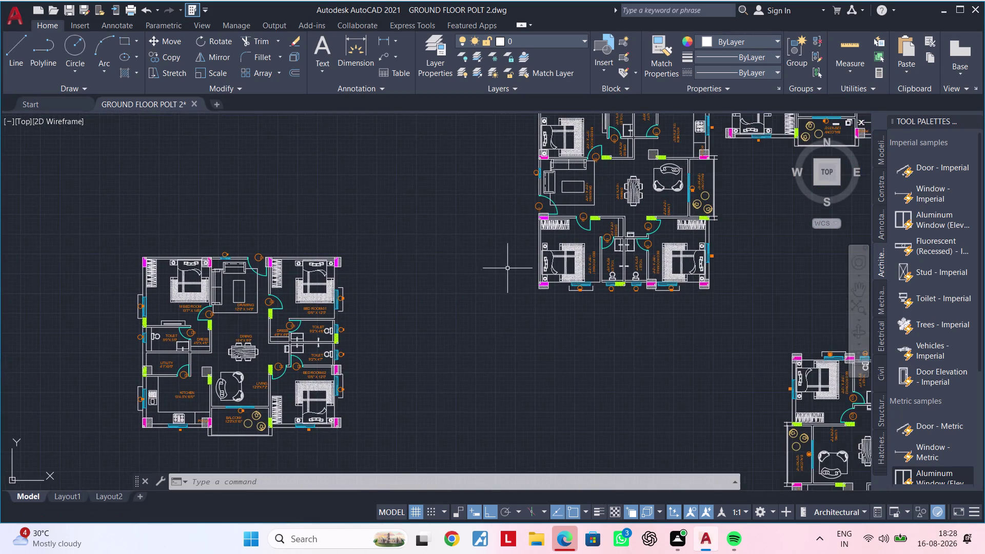
middle_drag(507, 268, 359, 314)
middle_drag(509, 229, 453, 337)
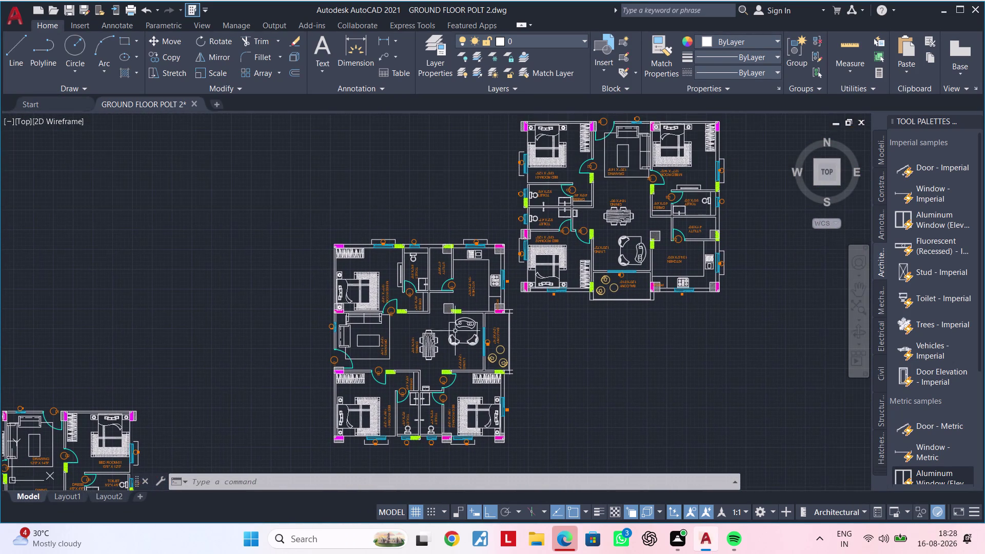
scroll(up, 3)
scroll(down, 3)
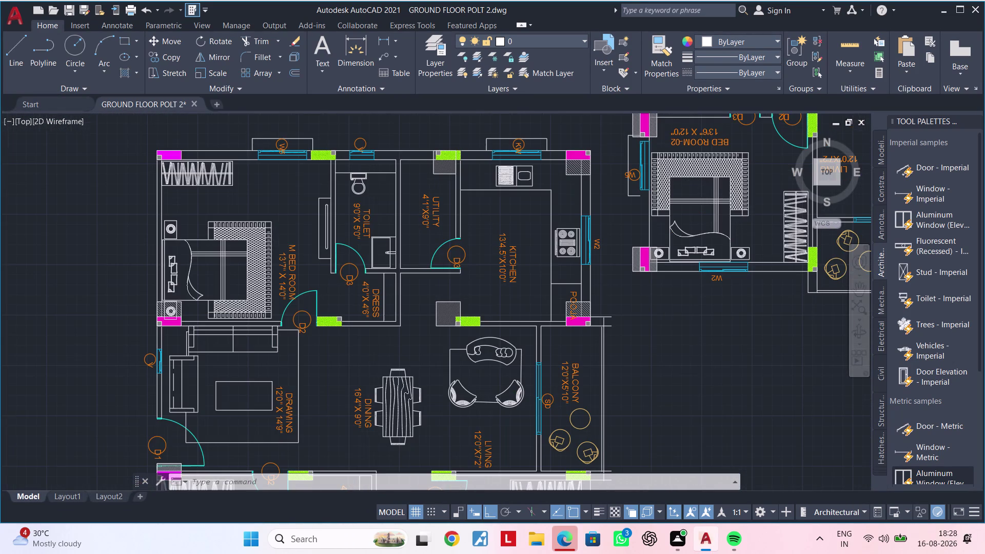
scroll(down, 3)
middle_drag(563, 304, 381, 347)
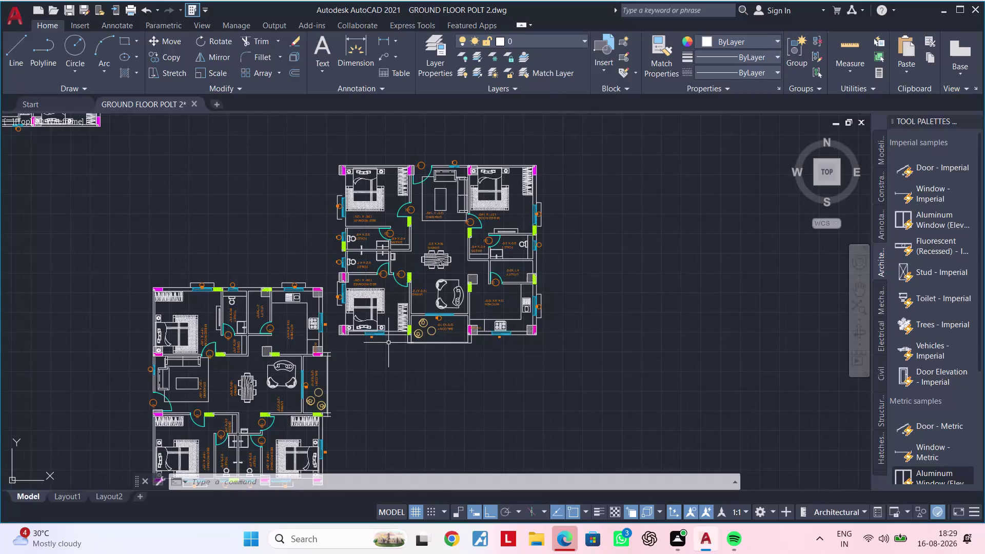
scroll(down, 3)
middle_drag(439, 321, 605, 233)
middle_drag(288, 355, 406, 276)
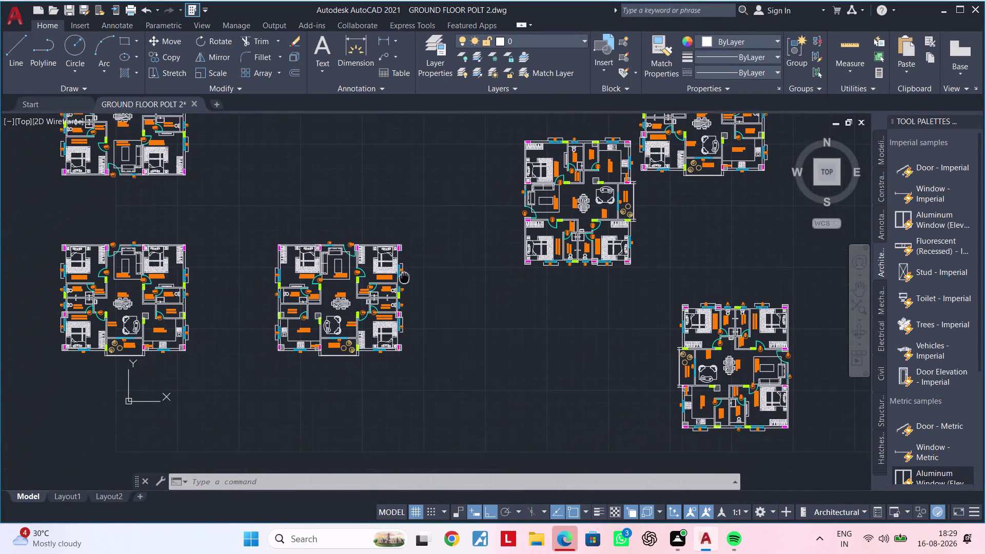
middle_drag(406, 276, 290, 288)
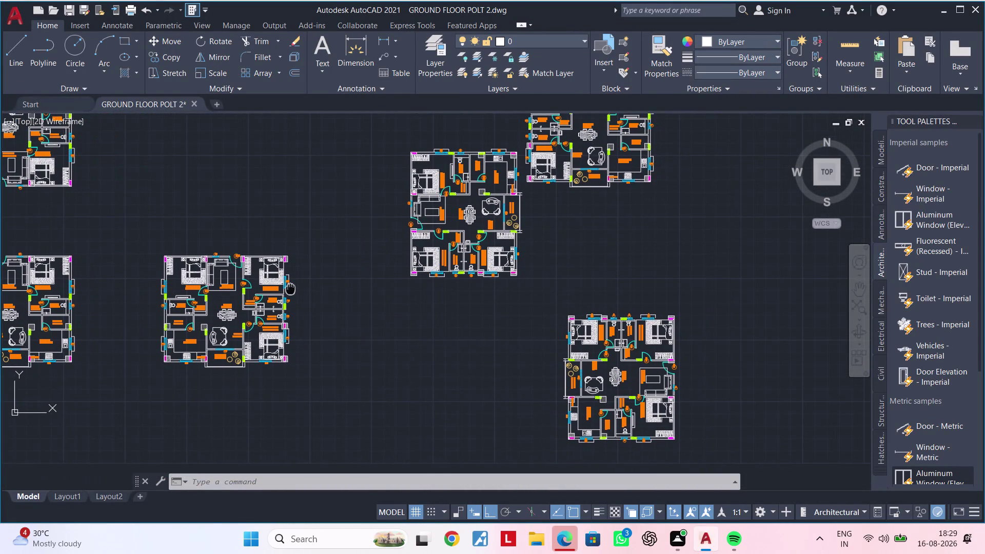
middle_drag(290, 288, 352, 364)
scroll(up, 3)
scroll(down, 3)
middle_drag(386, 342, 372, 476)
scroll(down, 3)
scroll(up, 3)
scroll(down, 3)
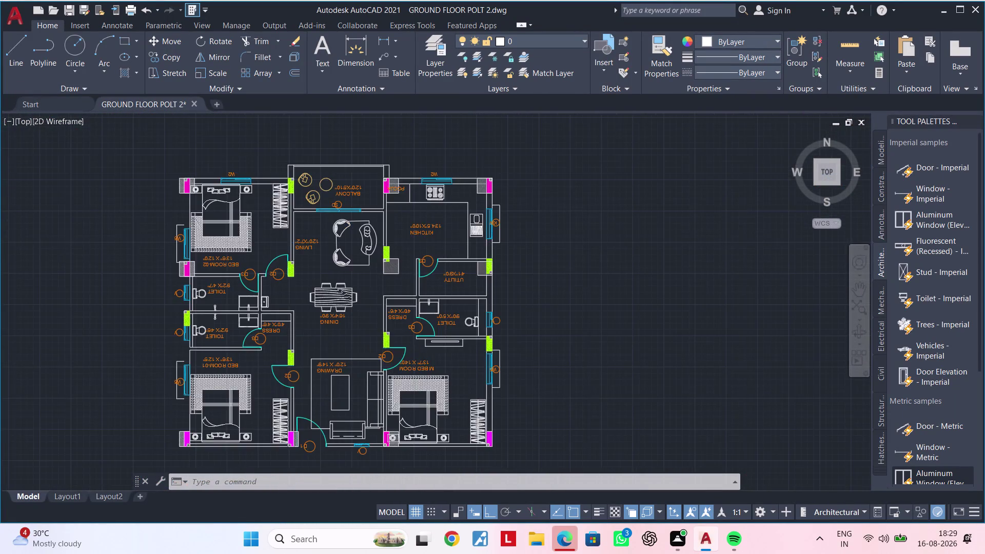
scroll(up, 3)
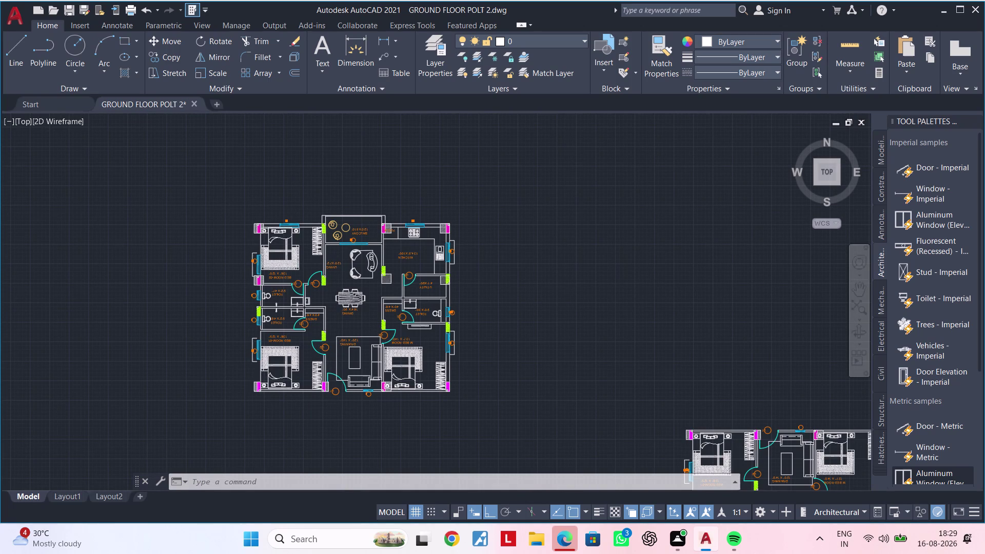
scroll(down, 3)
middle_drag(323, 300, 622, 253)
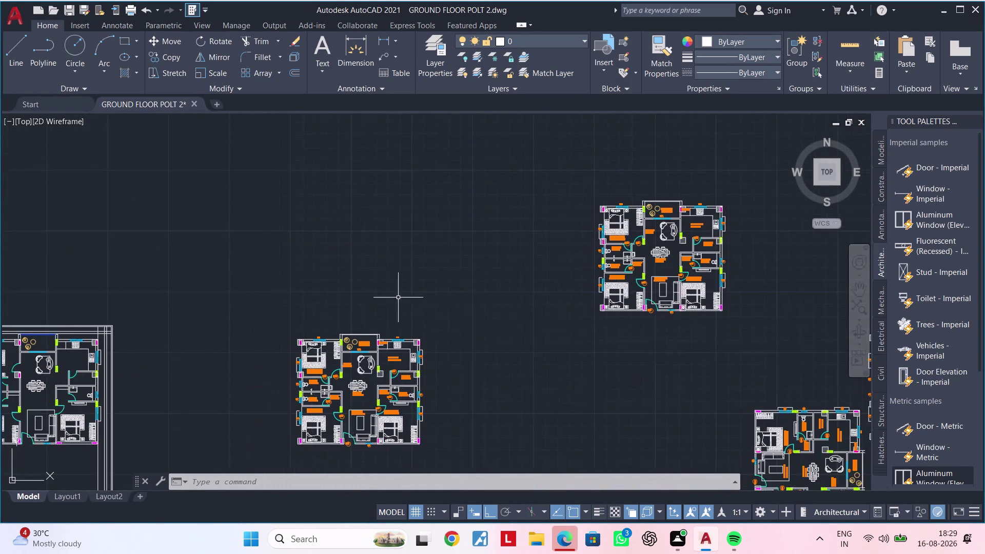
middle_drag(398, 297, 655, 280)
middle_drag(497, 323, 611, 304)
scroll(up, 3)
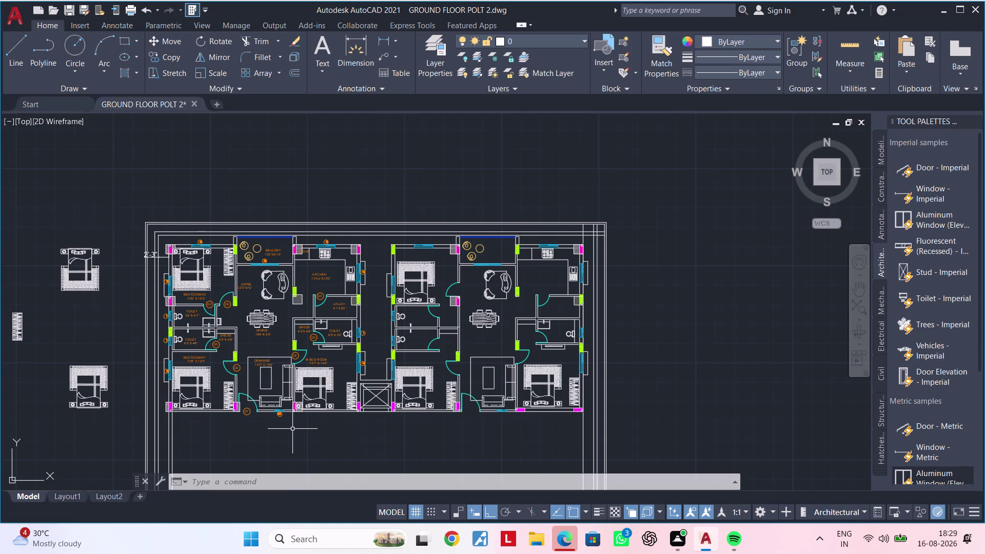
scroll(up, 3)
middle_drag(344, 422, 348, 426)
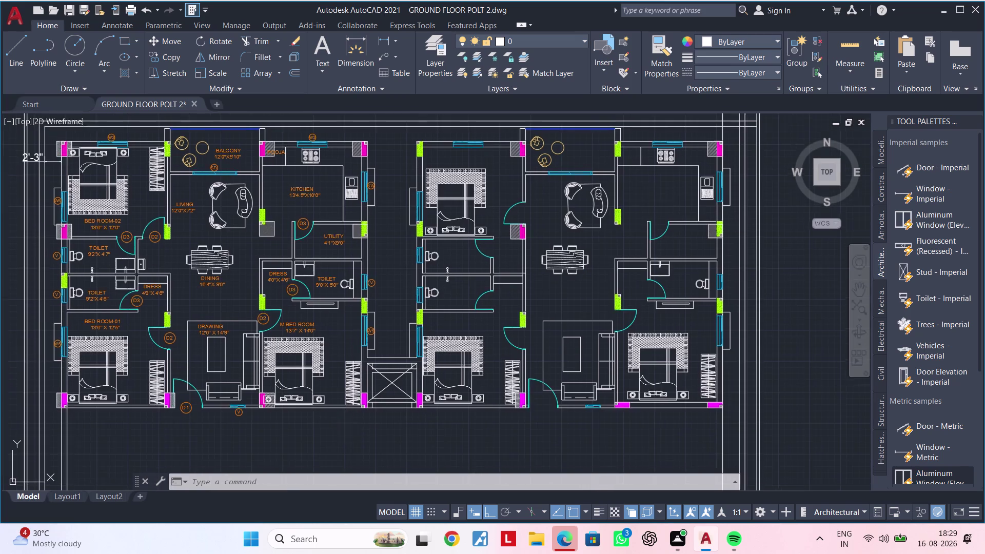
middle_drag(348, 426, 365, 448)
scroll(down, 3)
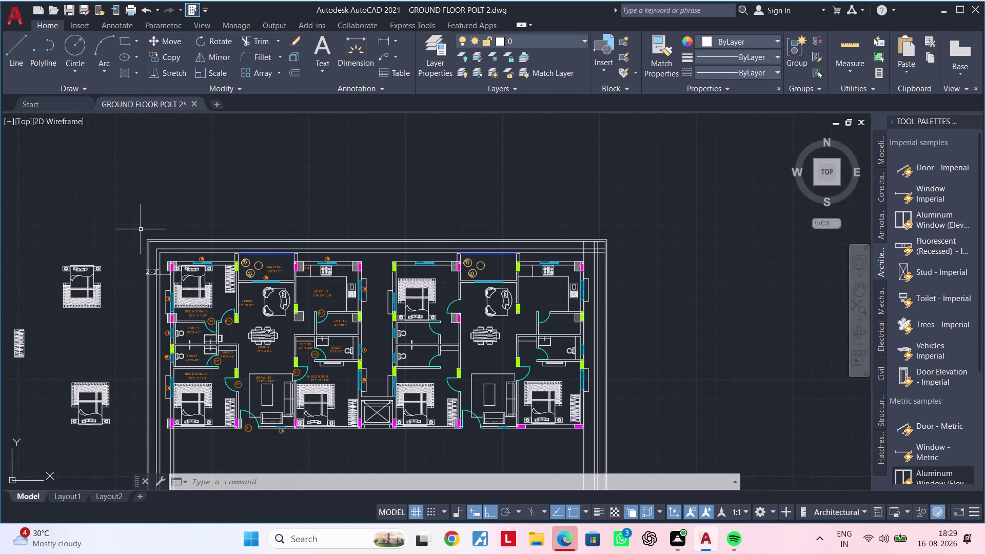
scroll(up, 3)
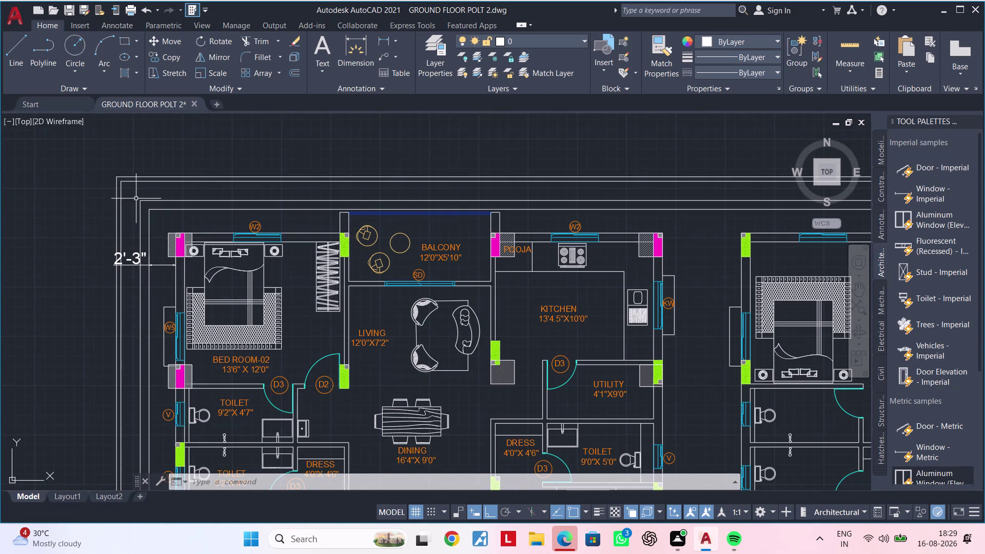
drag(152, 215, 160, 227)
scroll(down, 3)
middle_drag(269, 384, 220, 281)
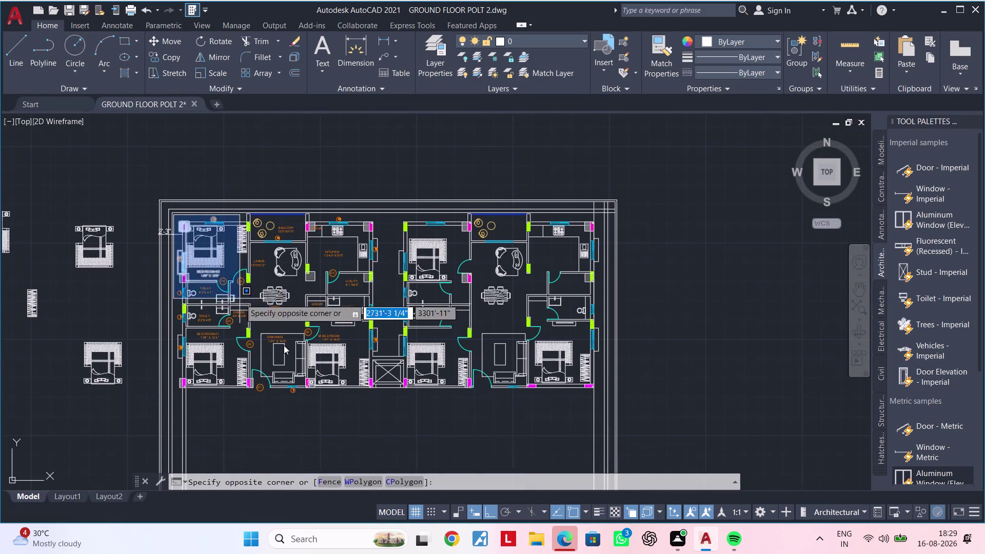
scroll(up, 3)
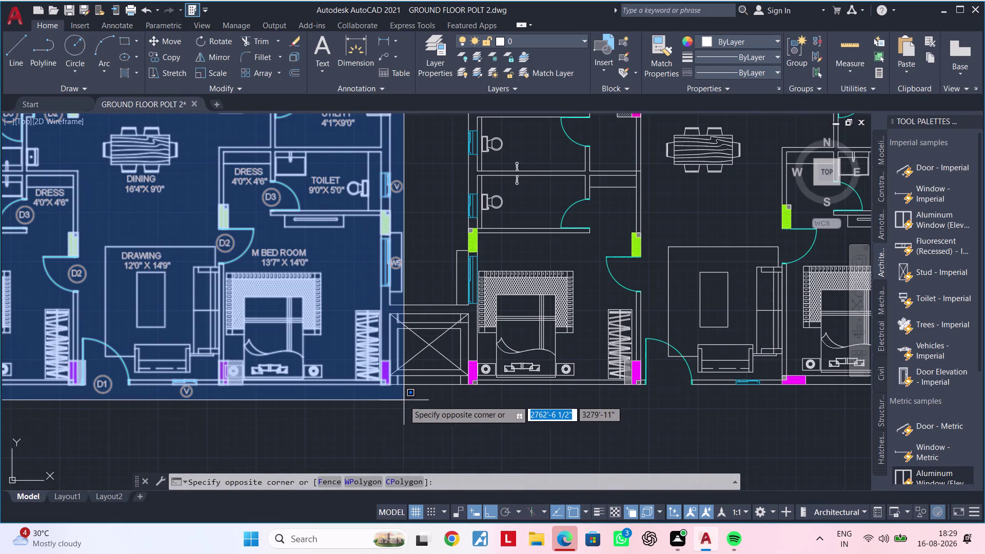
click(409, 400)
scroll(down, 3)
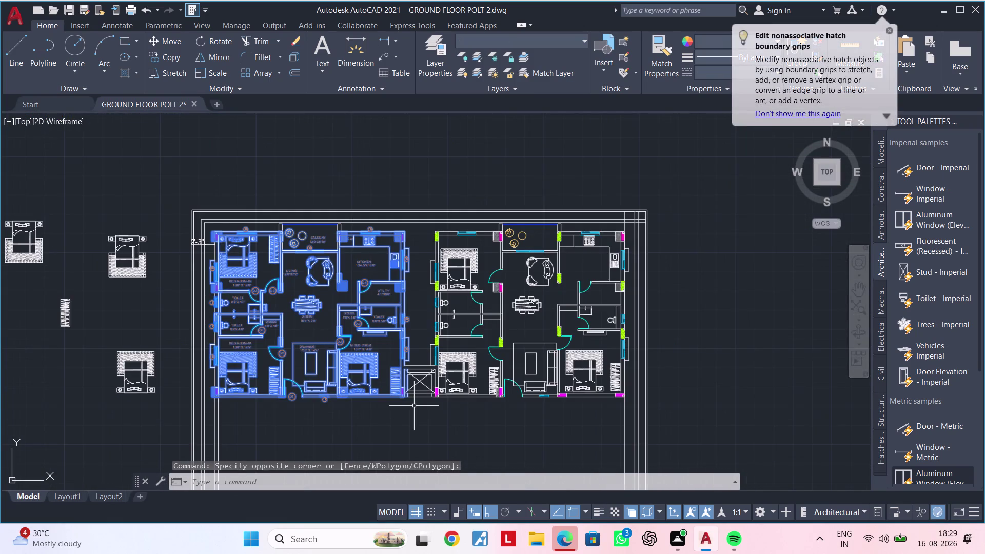
scroll(up, 3)
scroll(up, 3)
middle_drag(395, 411, 455, 439)
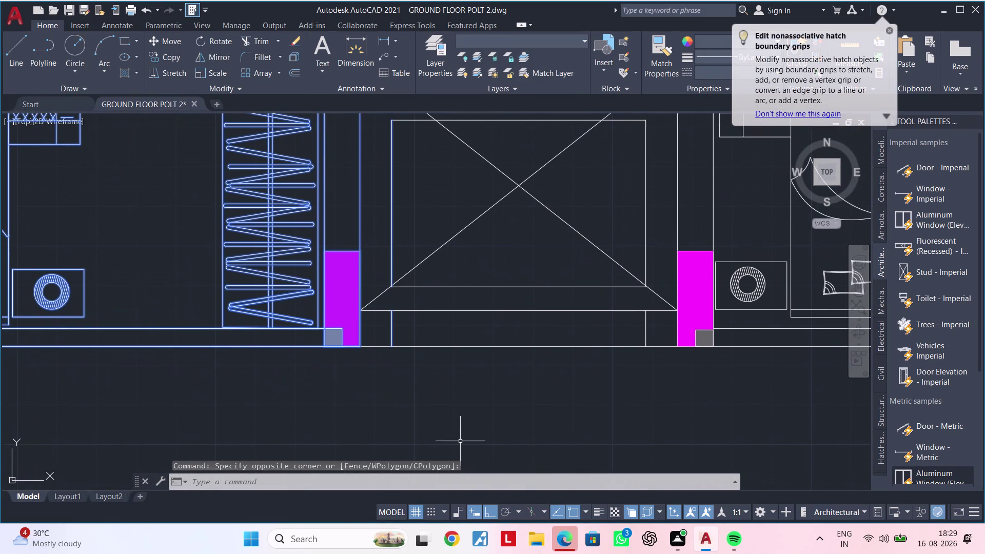
click(359, 236)
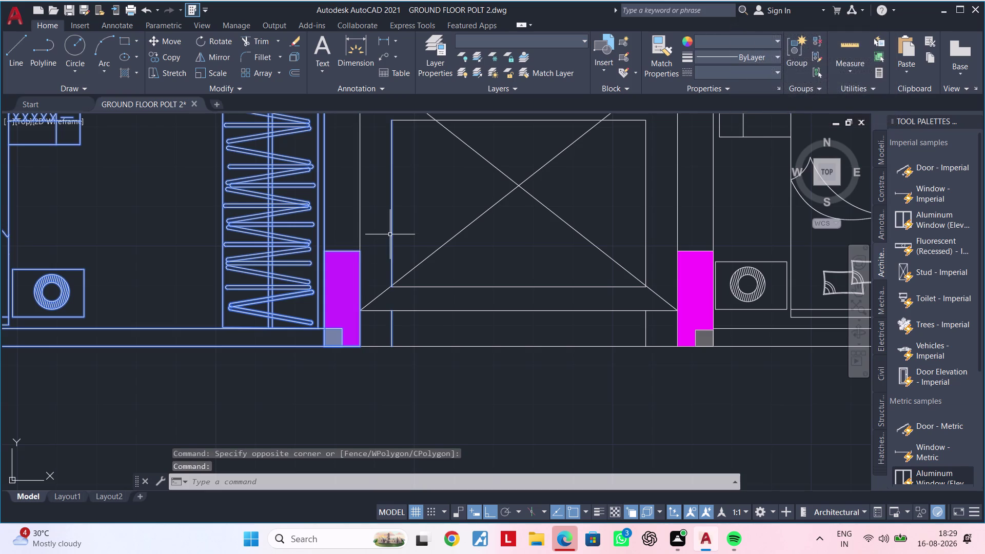
click(390, 234)
click(389, 321)
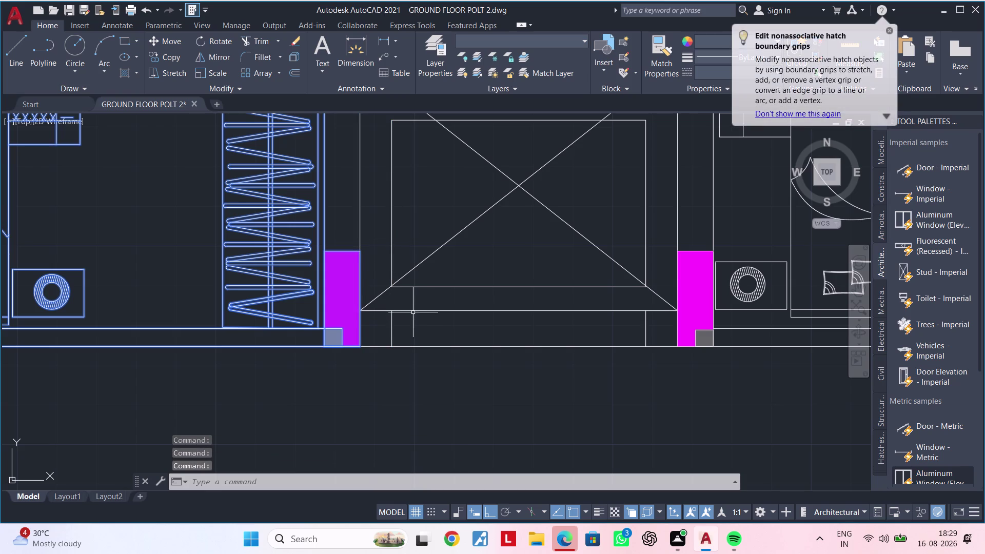
middle_drag(413, 312, 396, 553)
scroll(down, 3)
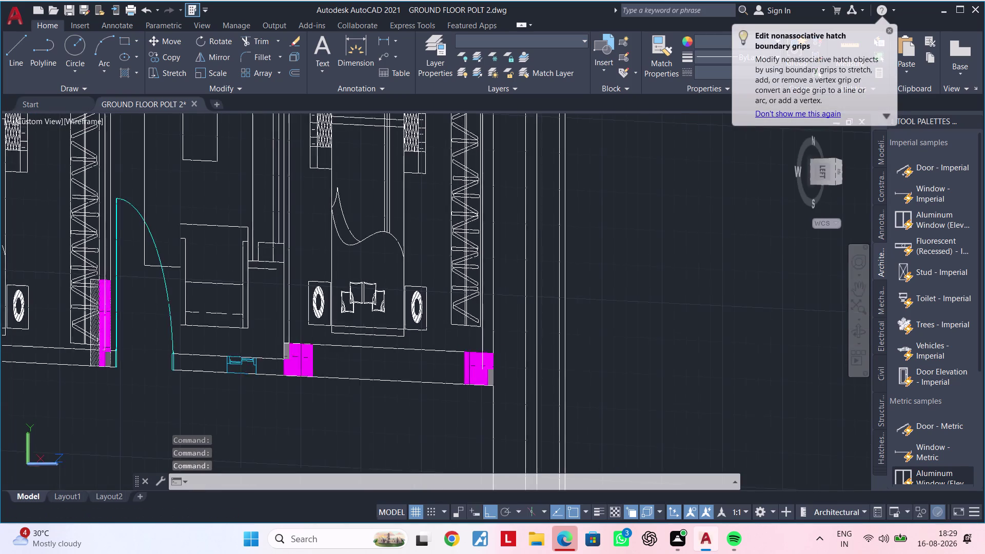
scroll(down, 3)
key(Escape)
key(Escape)
key(Escape)
key(Escape)
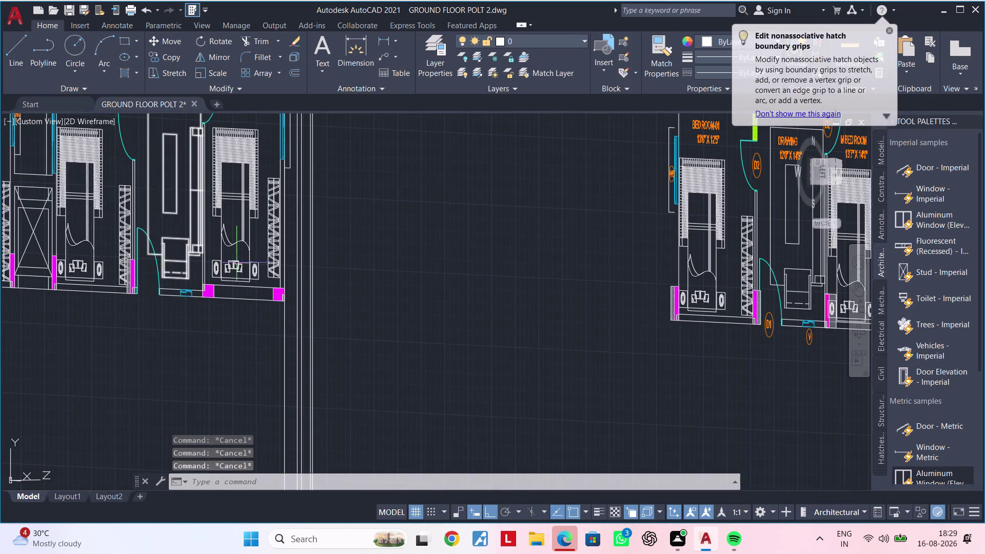
key(Escape)
key(ctrl+z)
scroll(down, 3)
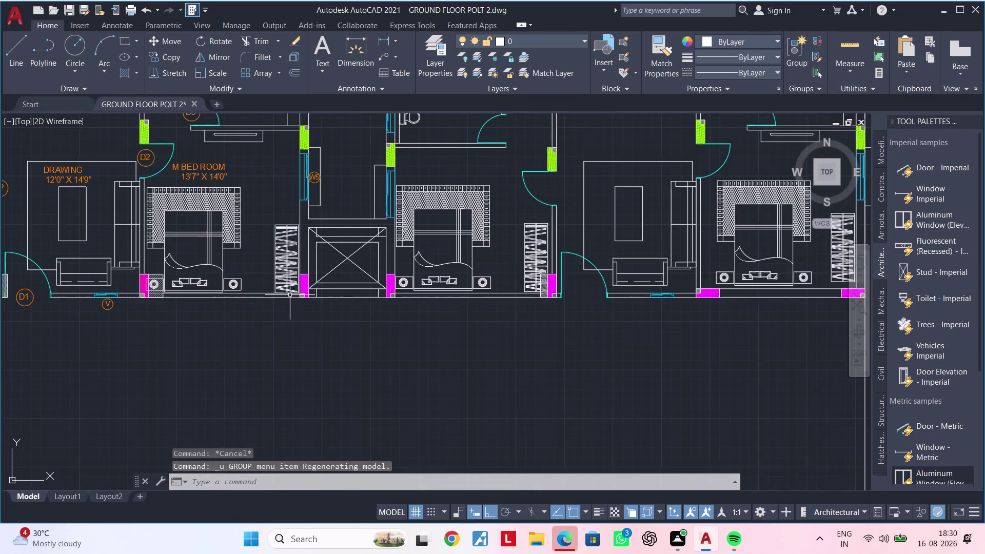
middle_drag(291, 302, 301, 392)
scroll(down, 3)
middle_drag(307, 386, 307, 365)
key(Escape)
key(Escape)
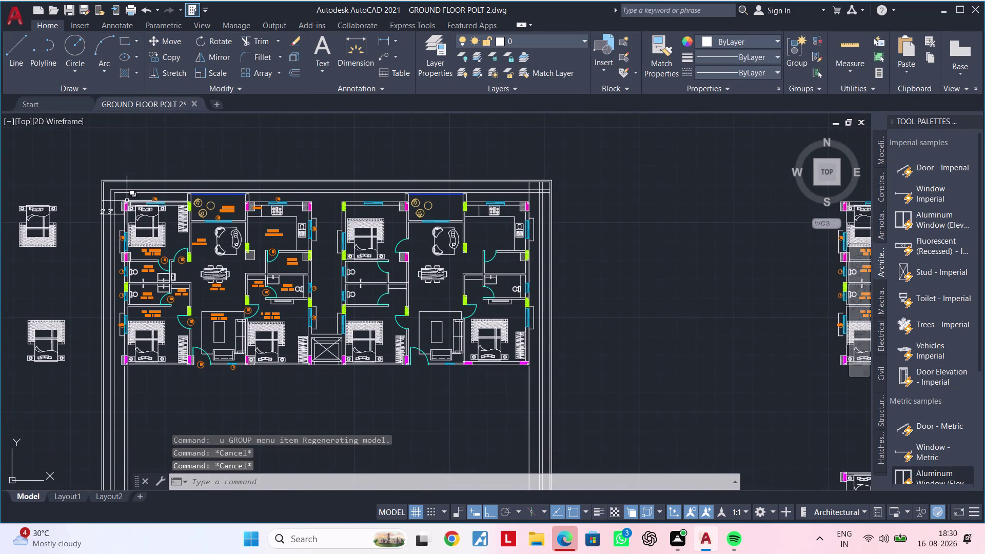
scroll(up, 3)
drag(93, 181, 96, 190)
scroll(down, 3)
middle_drag(269, 375, 187, 263)
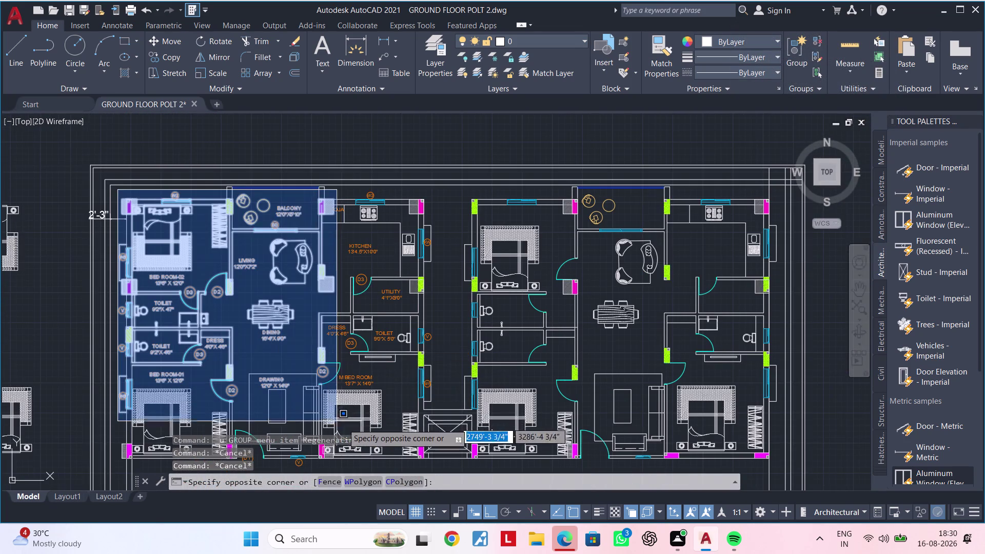
middle_drag(344, 424, 315, 361)
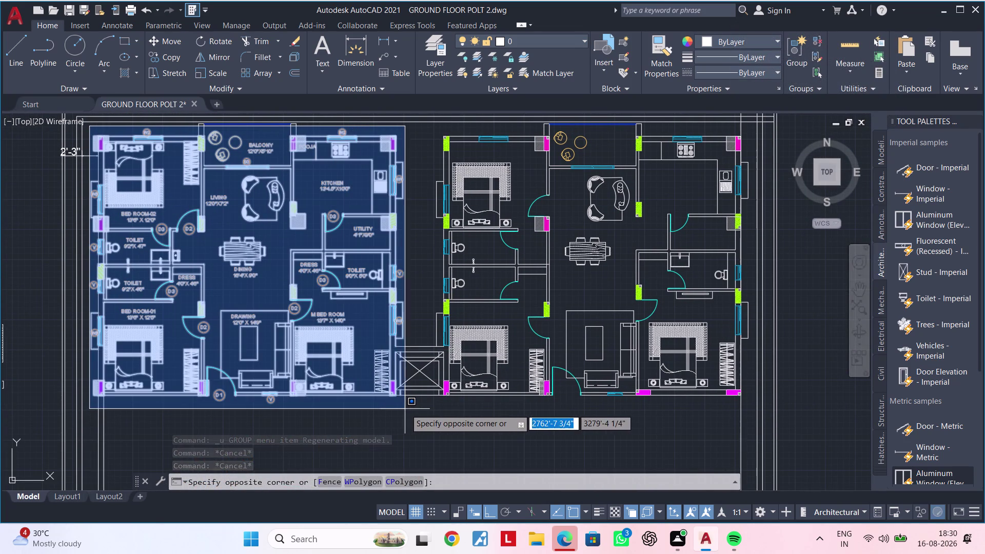
click(407, 409)
scroll(down, 3)
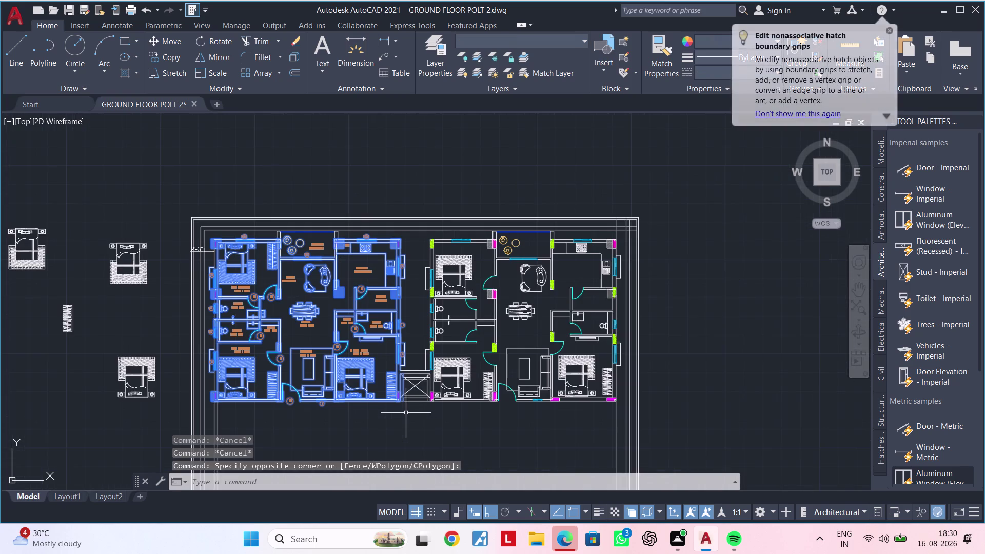
middle_drag(406, 413, 361, 421)
middle_drag(366, 424, 402, 423)
text(MI)
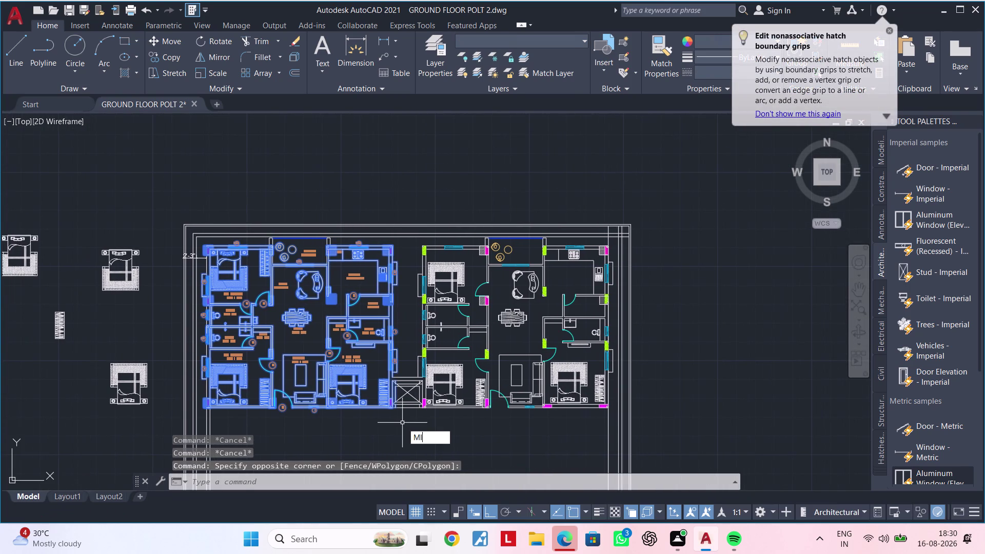
key(space)
drag(176, 206, 214, 205)
middle_drag(414, 203, 403, 327)
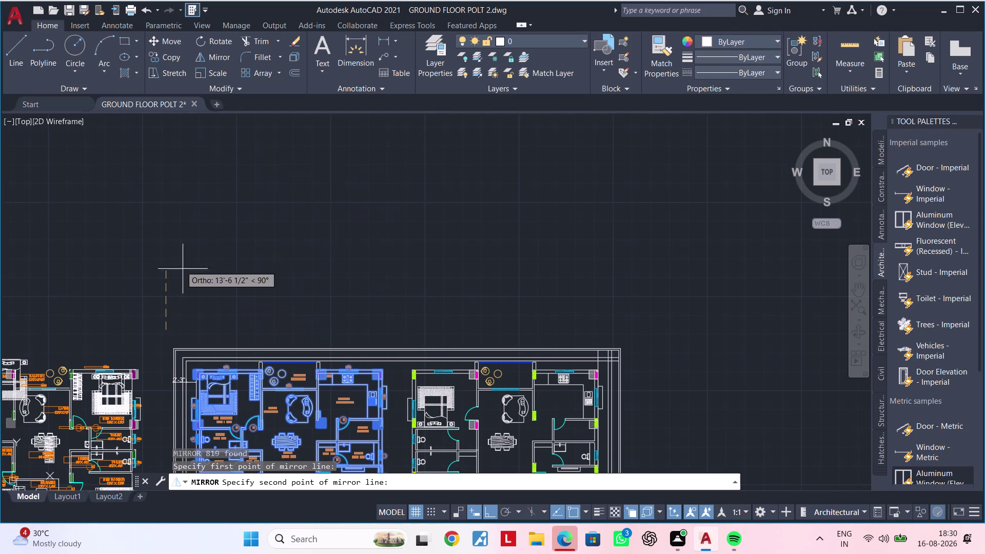
middle_drag(167, 252, 425, 198)
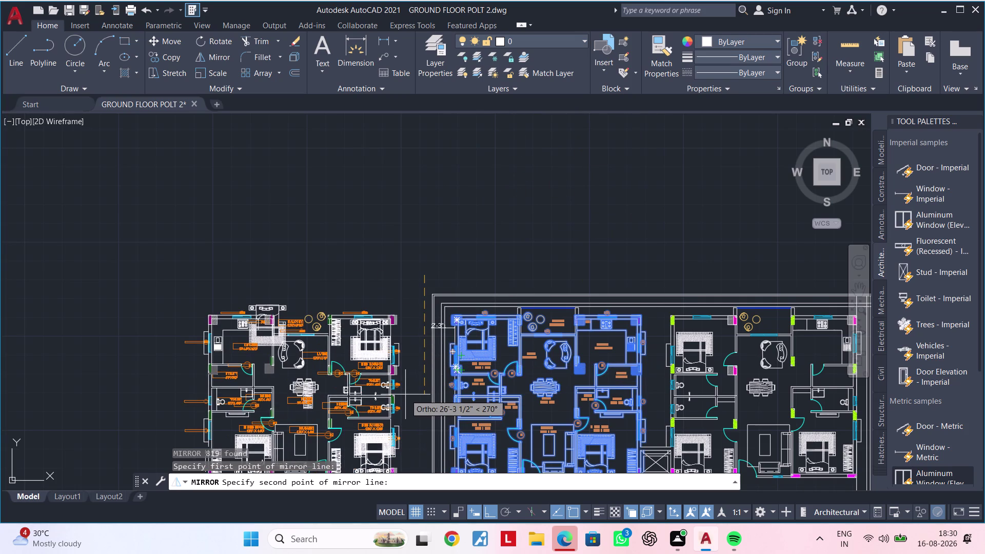
middle_drag(405, 394, 399, 260)
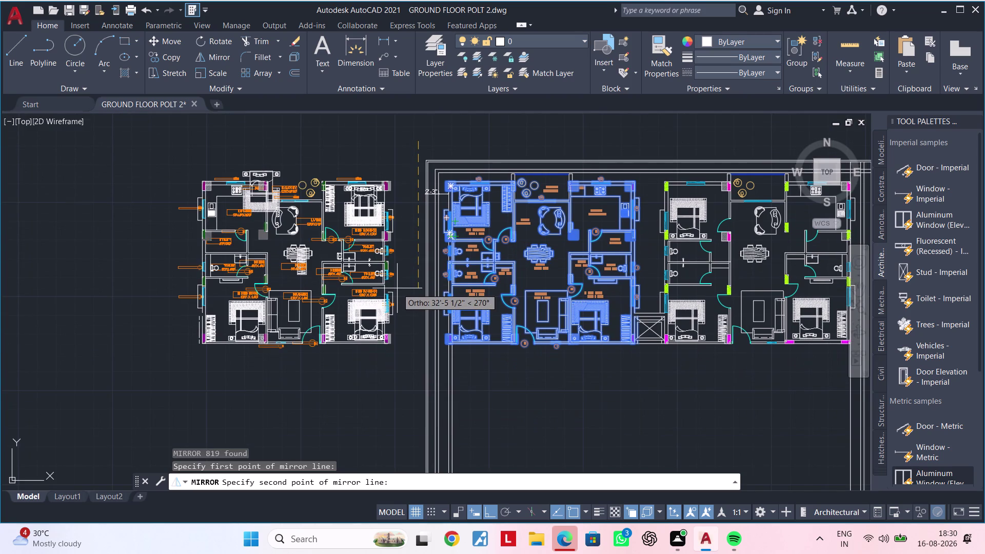
middle_drag(395, 202, 270, 364)
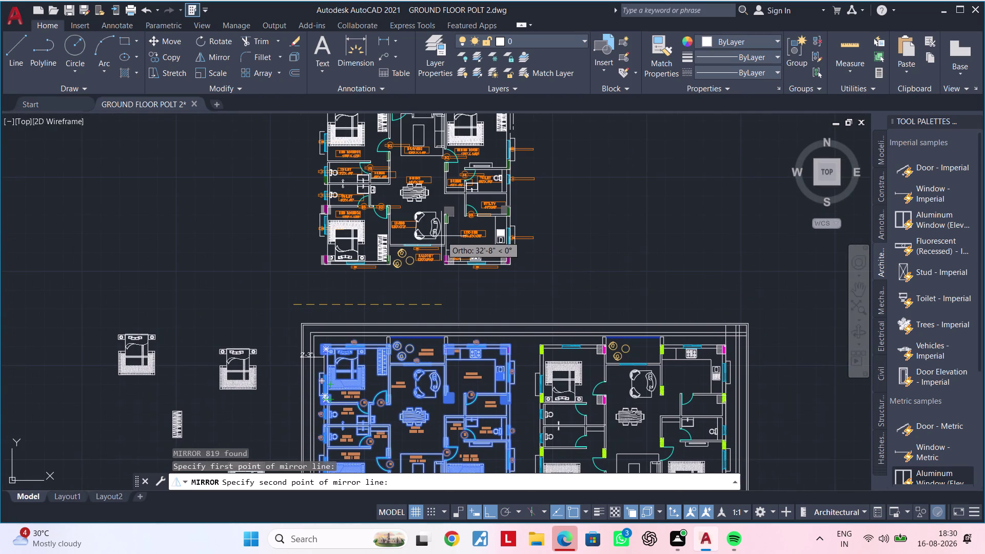
middle_drag(536, 250, 414, 330)
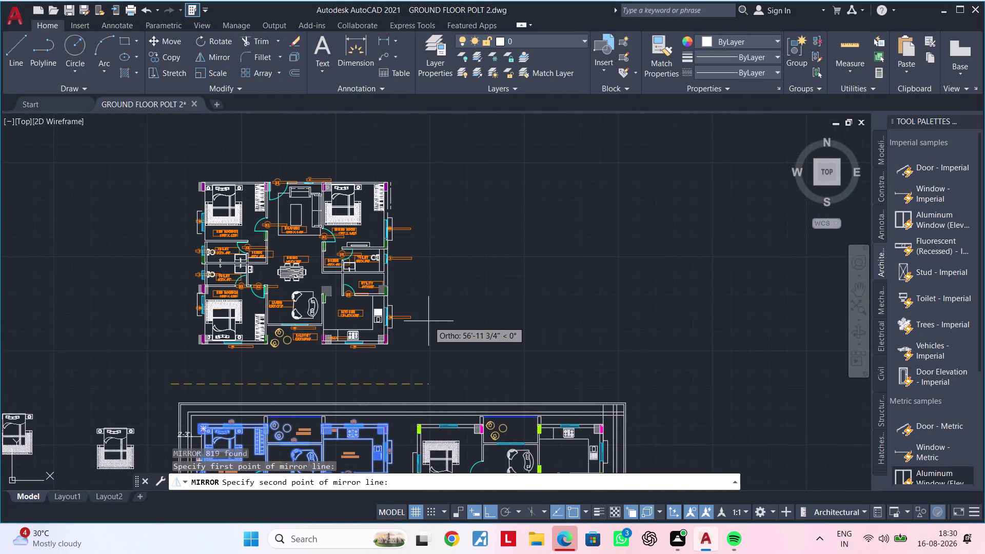
key(Escape)
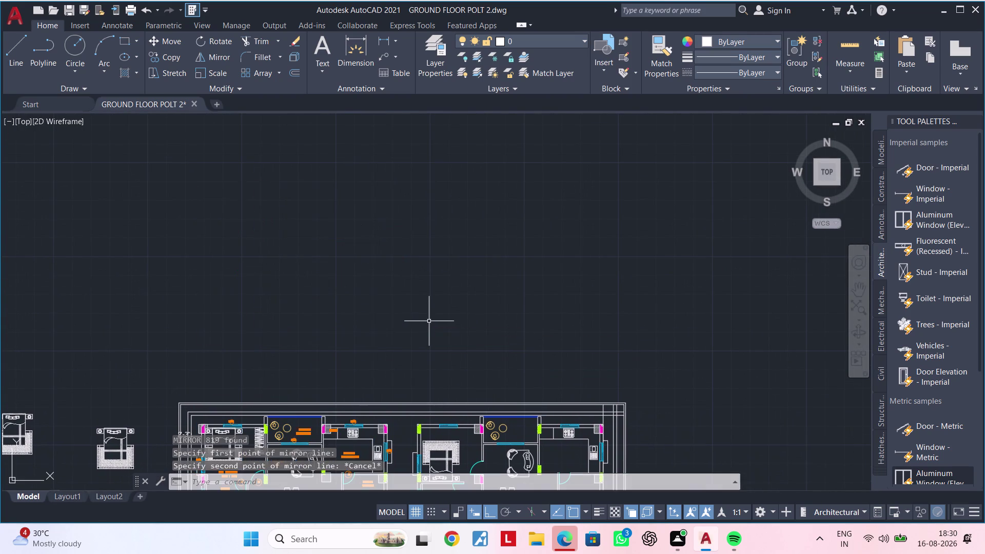
key(Escape)
key(Escape)
key(Escape)
key(Escape)
key(Escape)
key(Escape)
scroll(down, 3)
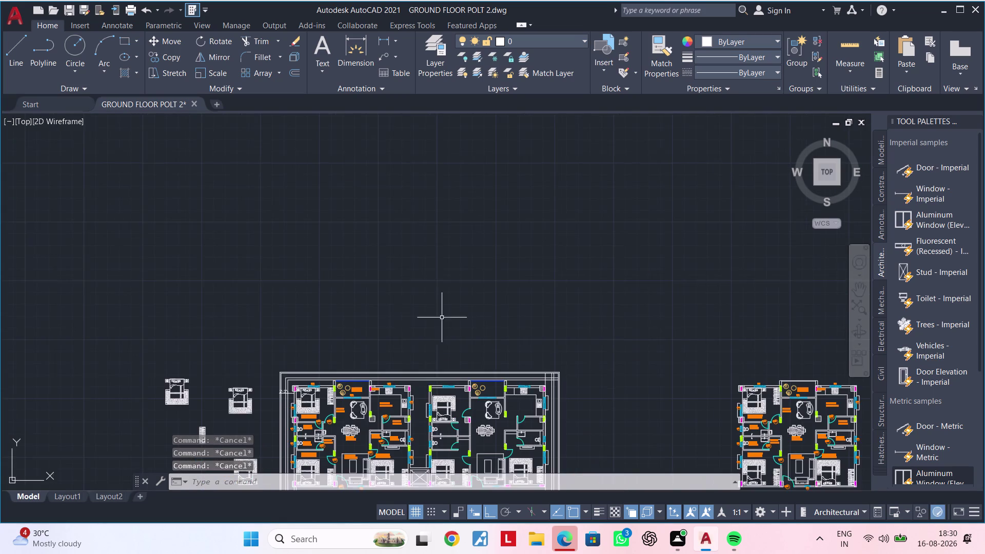
Pan and zoom around the site plan to view the boundary and all units.
middle_drag(441, 317, 447, 211)
key(Escape)
scroll(up, 3)
scroll(up, 3)
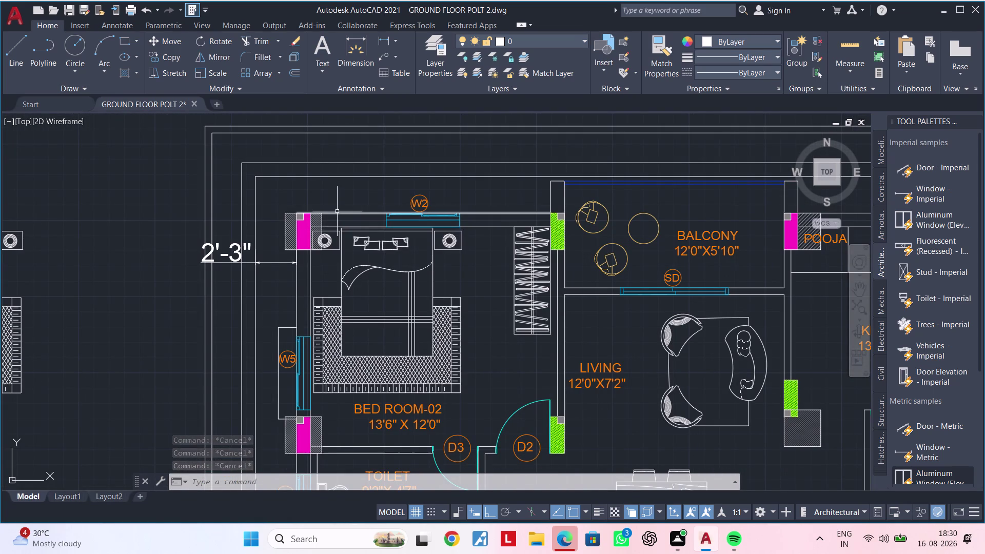
scroll(down, 3)
middle_drag(547, 272, 241, 253)
scroll(down, 3)
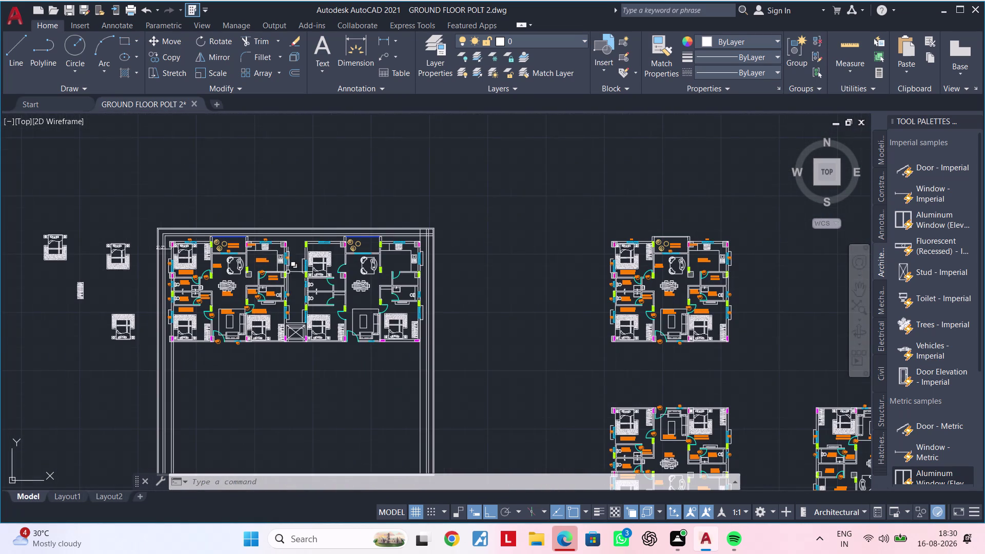
scroll(up, 3)
scroll(up, 3)
scroll(down, 3)
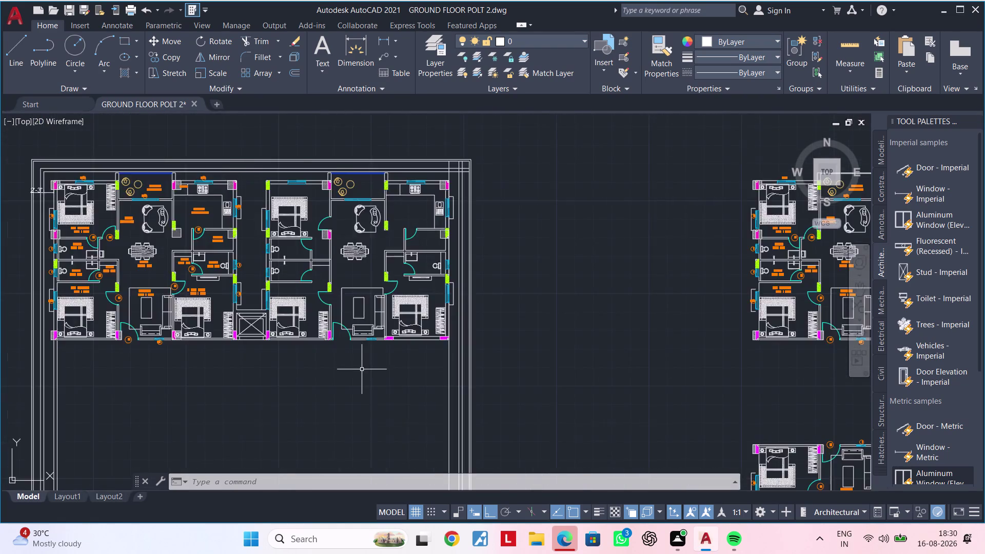
scroll(up, 3)
middle_drag(372, 368, 297, 356)
scroll(down, 3)
middle_click(306, 367)
middle_drag(311, 364, 323, 363)
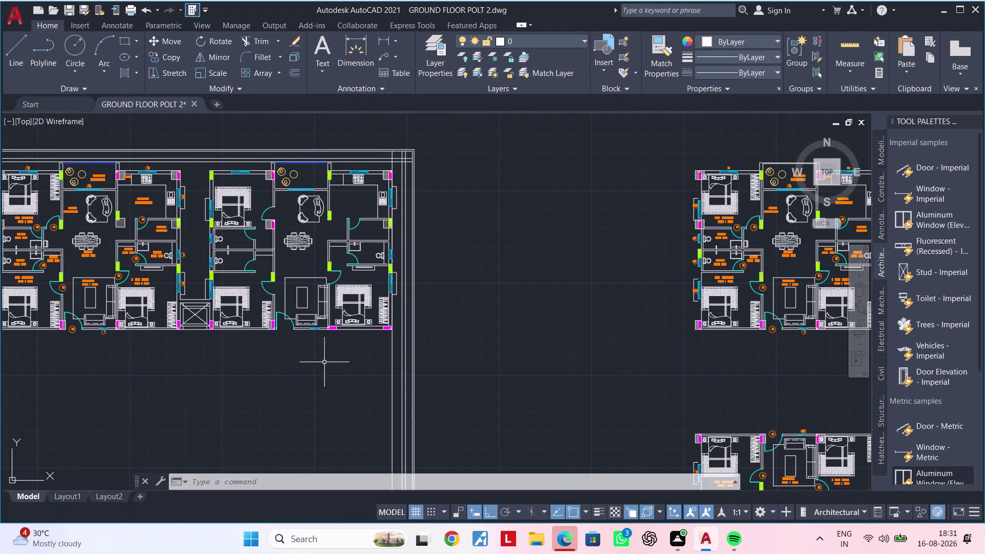
scroll(down, 3)
middle_drag(324, 361, 290, 361)
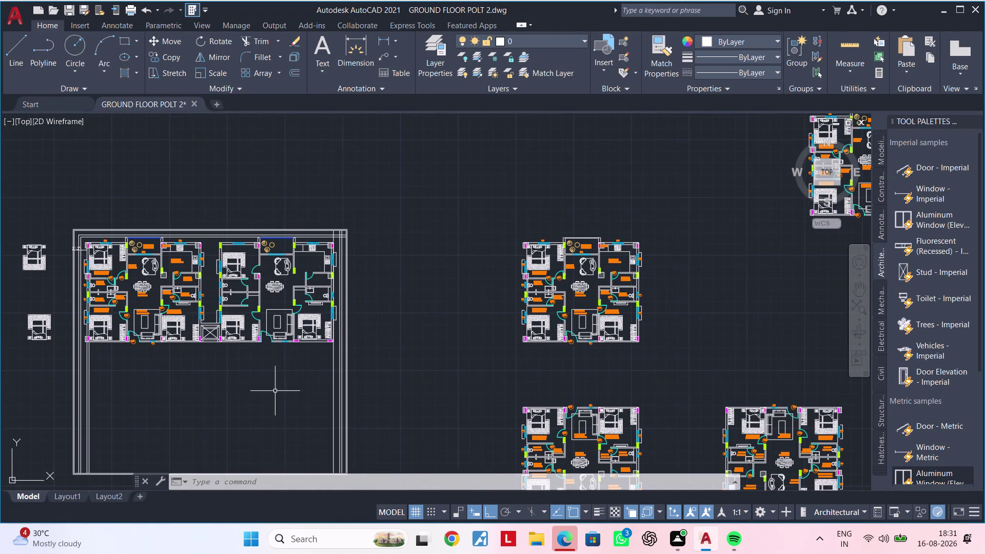
middle_drag(286, 397, 245, 315)
scroll(up, 3)
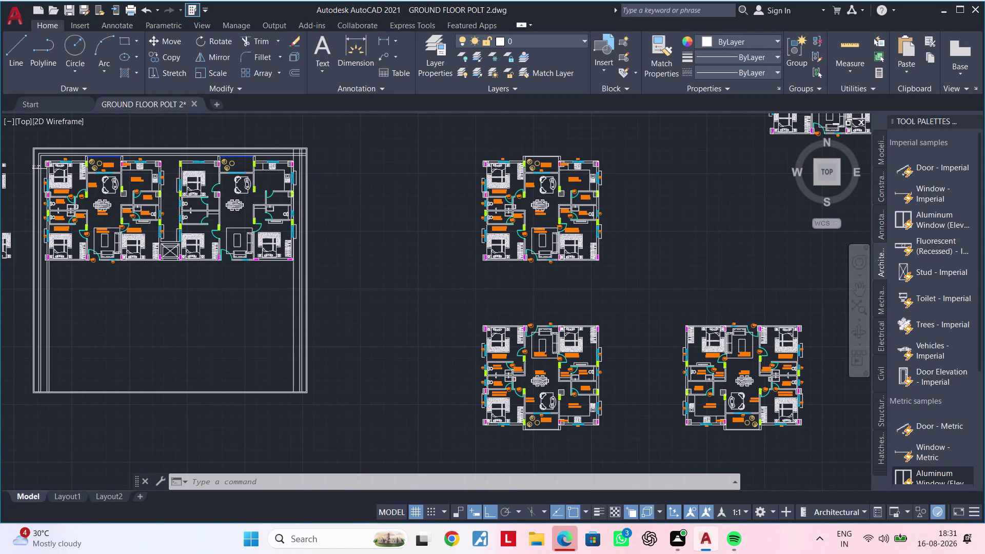
scroll(down, 3)
middle_drag(226, 327, 325, 268)
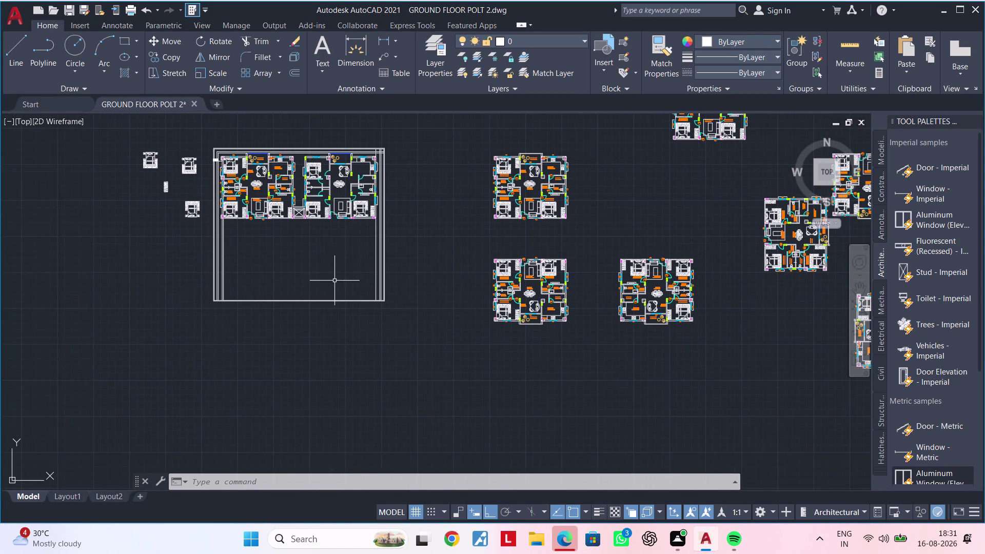
middle_drag(334, 289, 346, 270)
Cancel any active command so the drawing is idle.
key(Escape)
key(Escape)
key(Escape)
key(Escape)
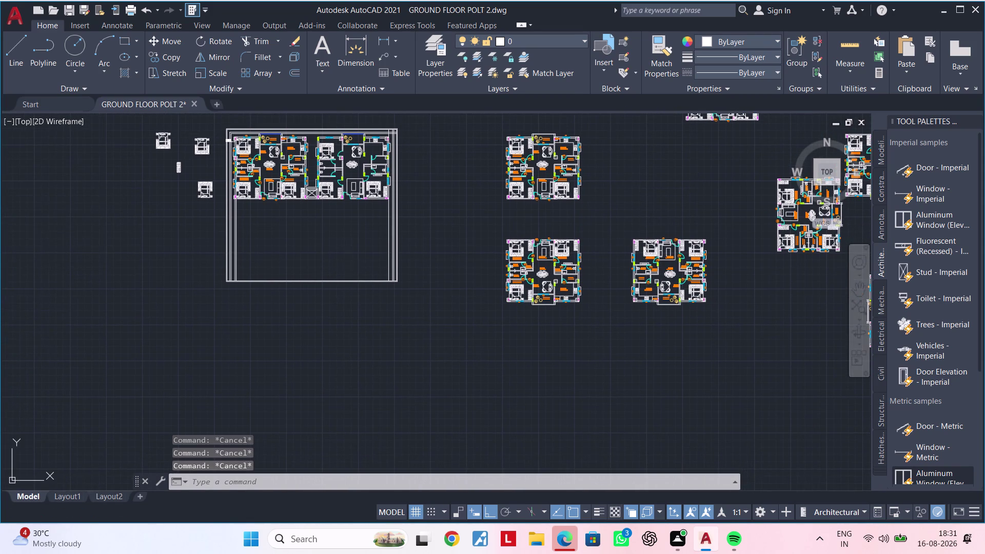
key(Escape)
key(Escape)
key(Escape)
key(Escape)
key(Escape)
key(Escape)
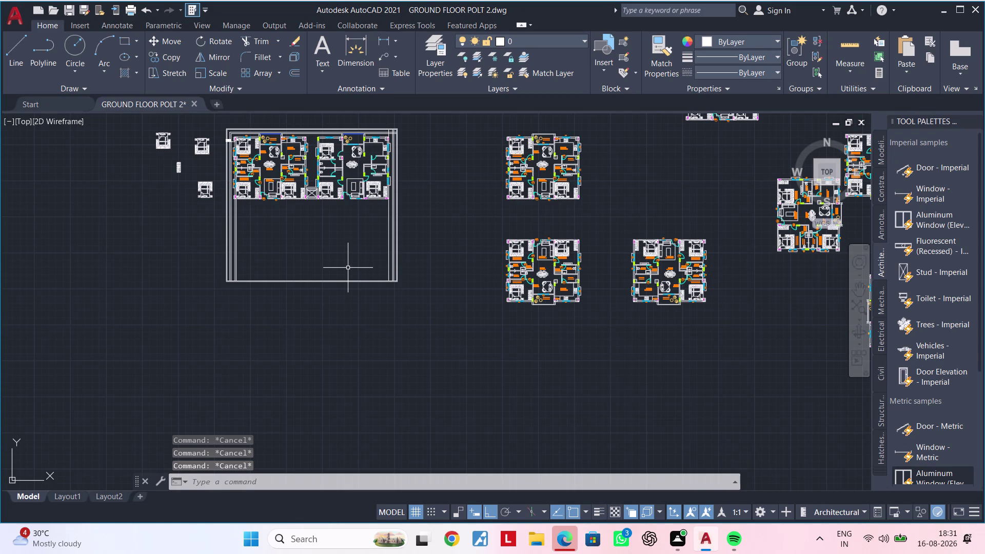
Start an offset near the boundary's bottom corner, then cancel it.
text(OF)
key(space)
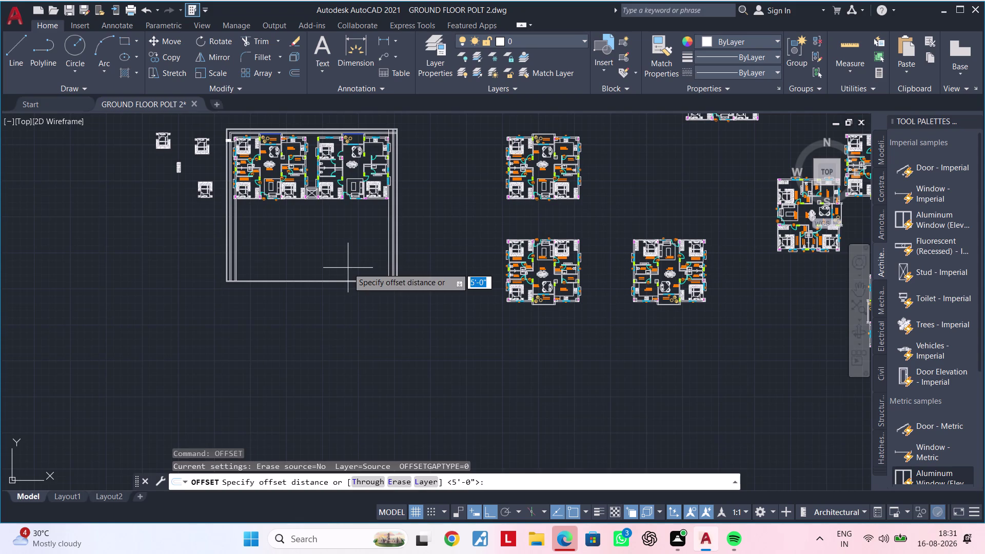
scroll(up, 3)
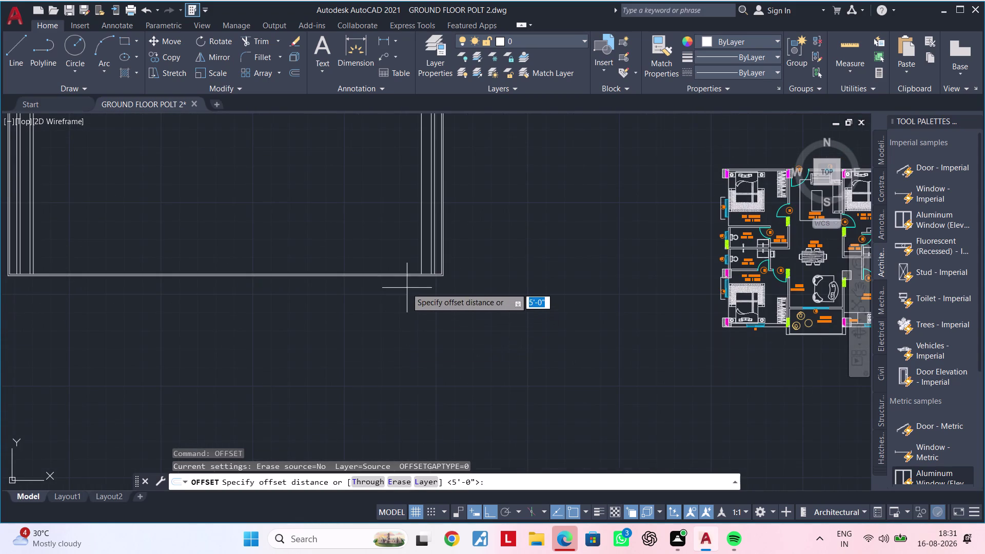
scroll(up, 3)
middle_drag(404, 285, 510, 389)
scroll(up, 3)
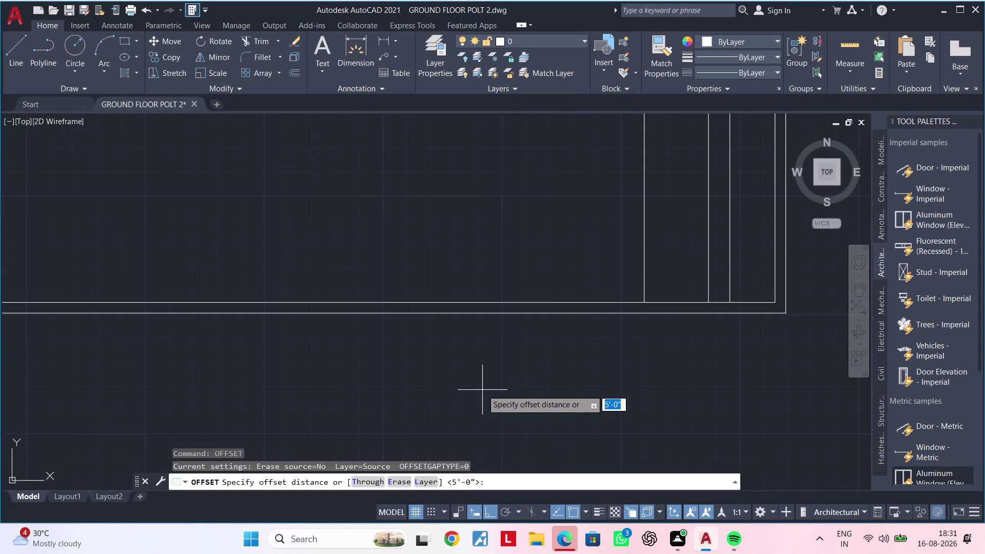
key(Escape)
key(Escape)
key(Escape)
key(Escape)
key(Escape)
Reframe the view on the bedrooms' bottom wall and clear any pending command.
scroll(down, 3)
scroll(down, 3)
middle_drag(492, 319, 471, 378)
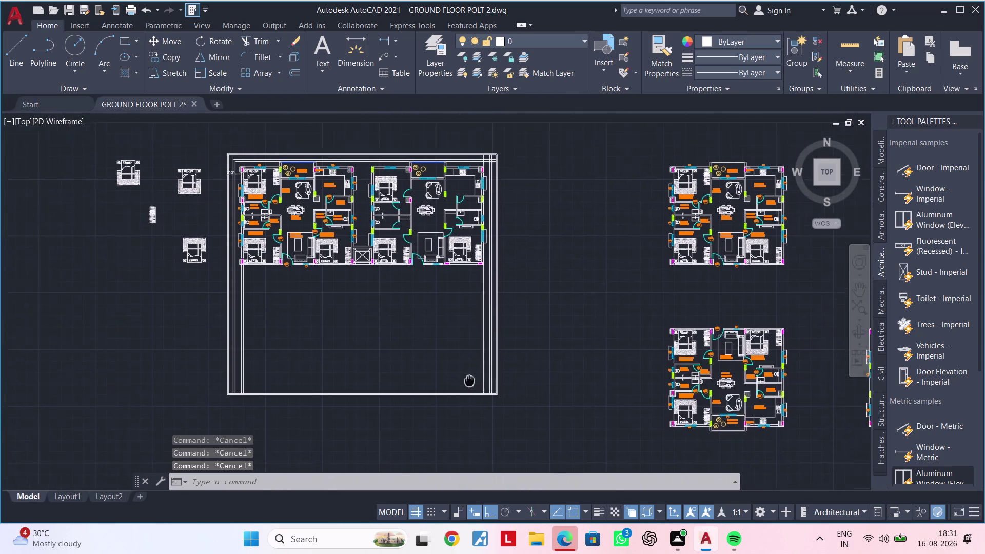
middle_drag(470, 379, 431, 386)
key(Escape)
key(Escape)
key(Escape)
key(Escape)
scroll(up, 3)
middle_drag(433, 330, 416, 362)
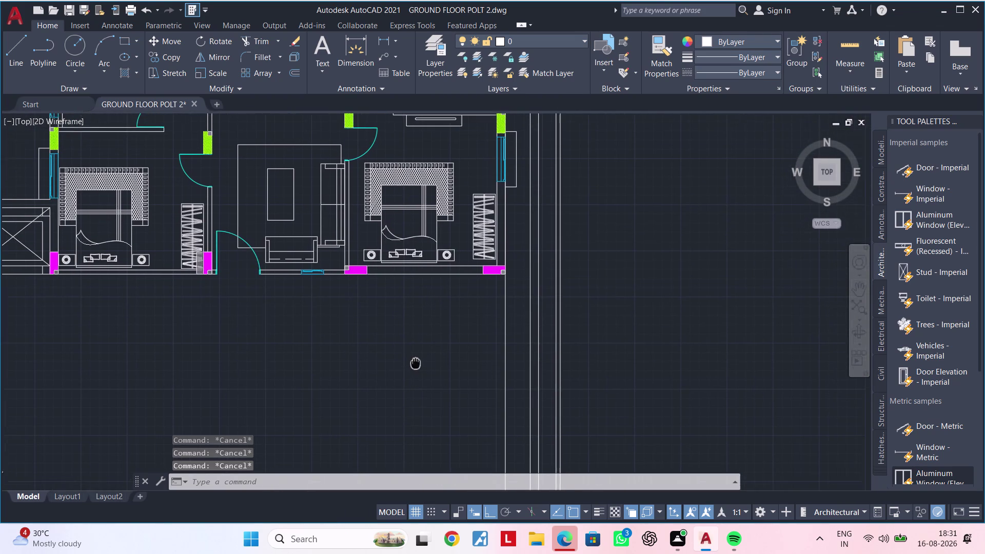
middle_drag(416, 363, 414, 367)
key(Escape)
Restart OFFSET with a 7' offset distance.
text(OF)
key(space)
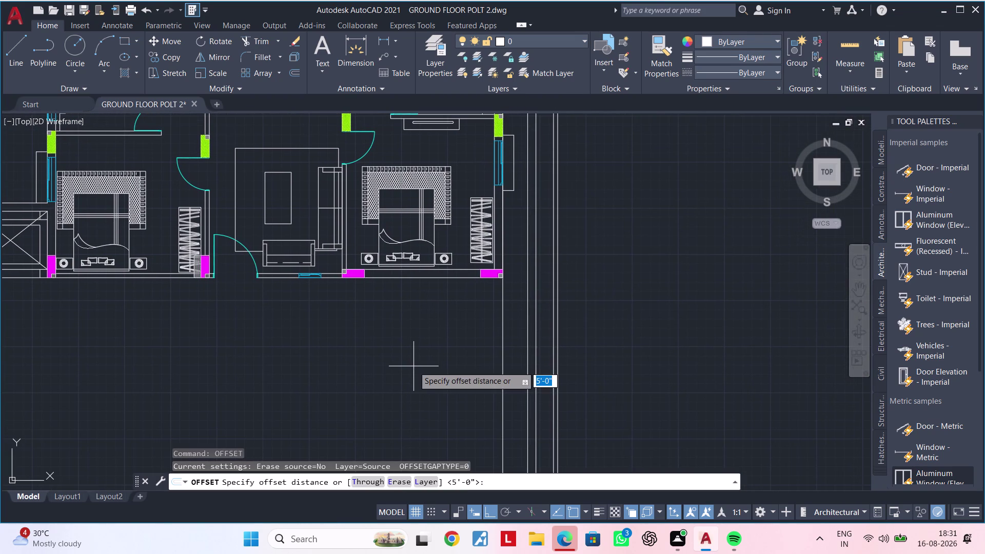
text(7')
key(Return)
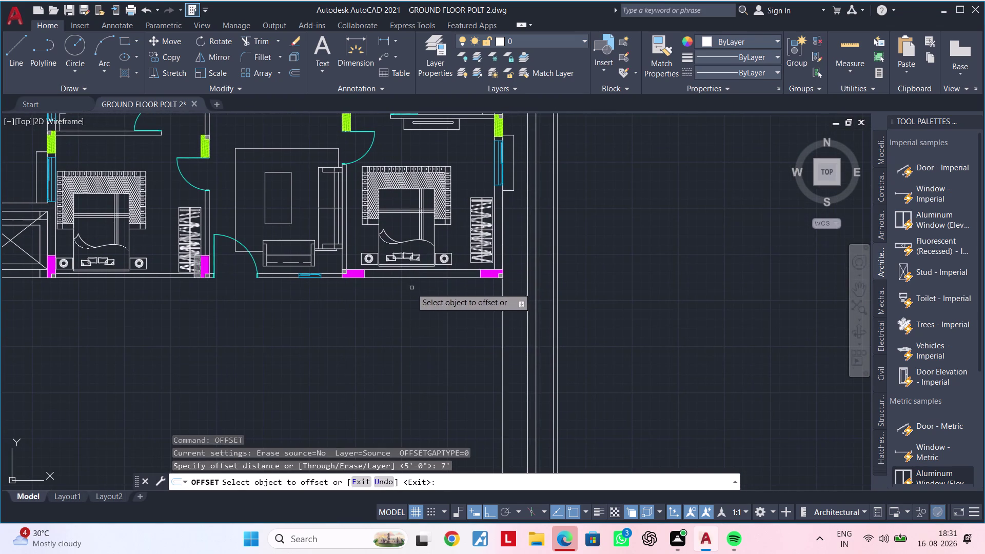
scroll(up, 3)
Abandon the bottom-wall offset and pan the view over the copied units.
click(434, 250)
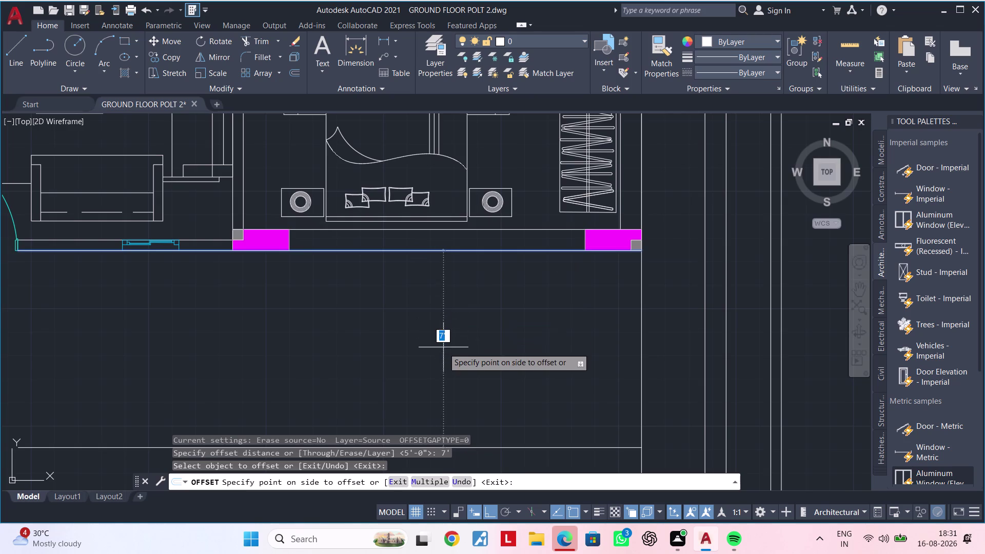
click(444, 348)
scroll(down, 3)
middle_drag(462, 379, 442, 338)
key(Escape)
key(Escape)
scroll(down, 3)
middle_drag(429, 400, 376, 414)
key(Escape)
key(Escape)
middle_drag(363, 399, 238, 400)
middle_drag(501, 369, 436, 387)
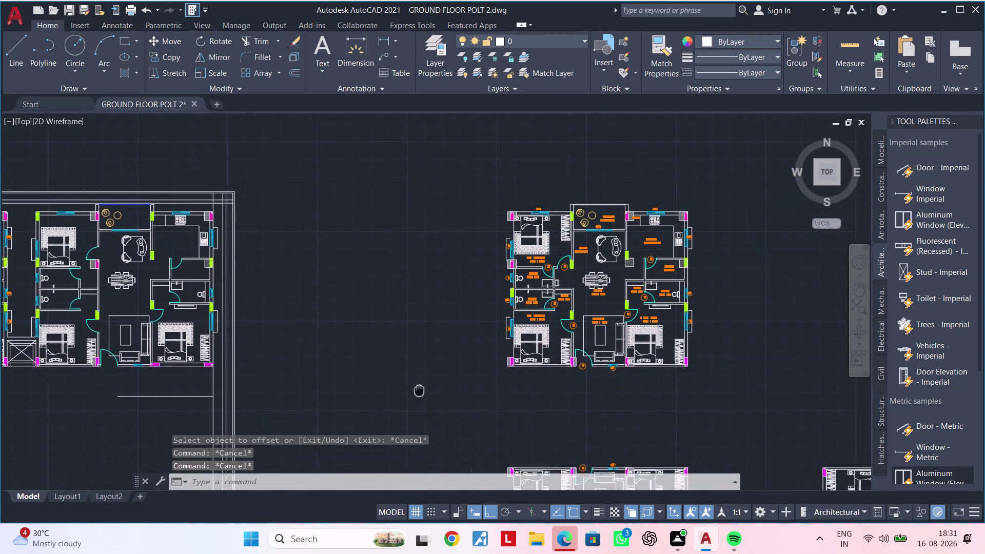
middle_drag(436, 387, 364, 401)
scroll(down, 3)
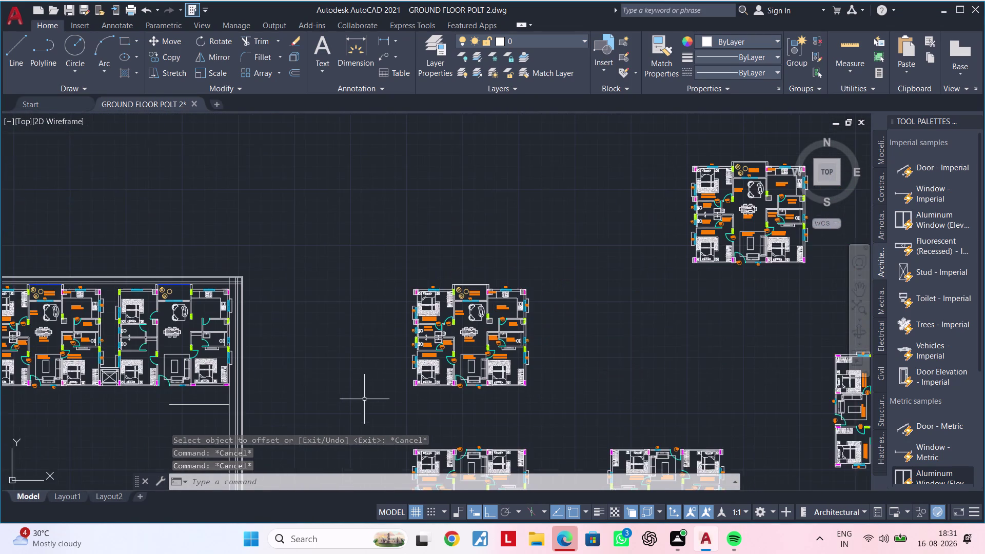
middle_drag(365, 399, 335, 394)
Inspect the wall end piece and its hatch beside the bed, then clear the selection.
click(374, 250)
key(Escape)
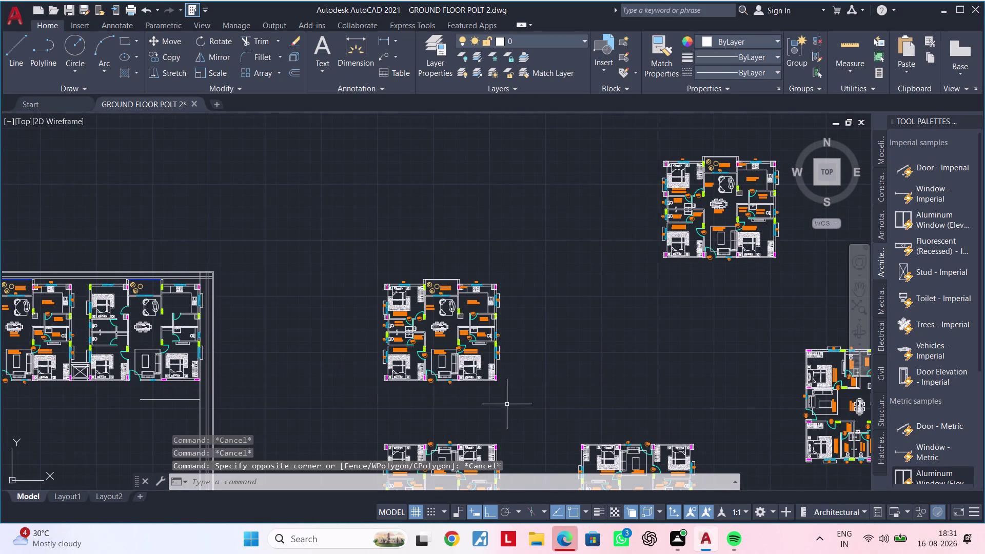
scroll(up, 3)
middle_drag(367, 363, 373, 442)
scroll(up, 3)
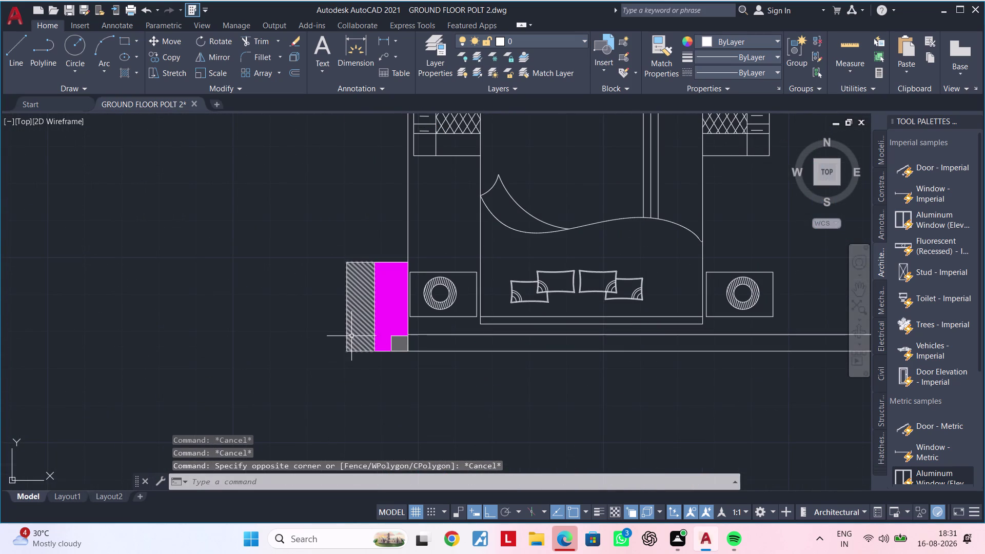
click(346, 336)
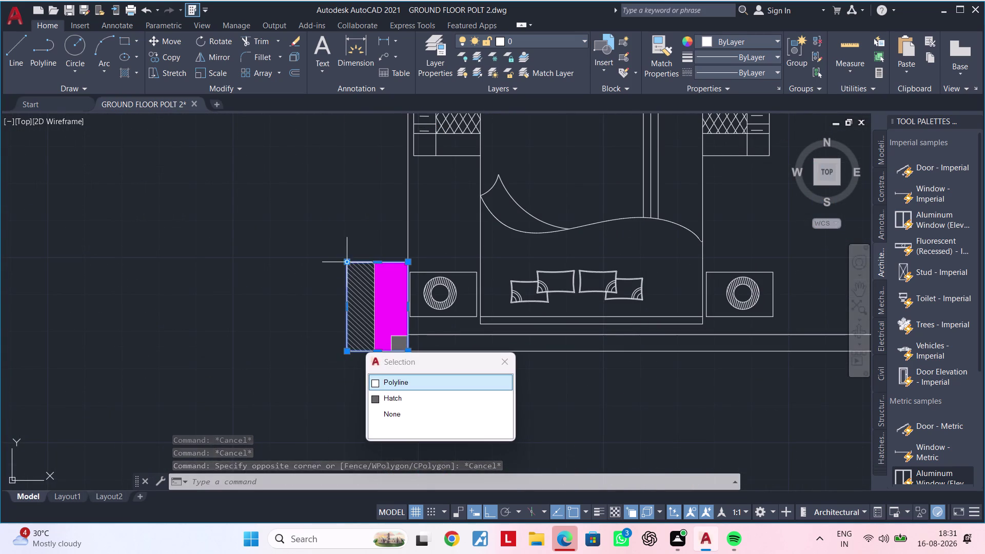
click(345, 262)
scroll(down, 3)
key(Escape)
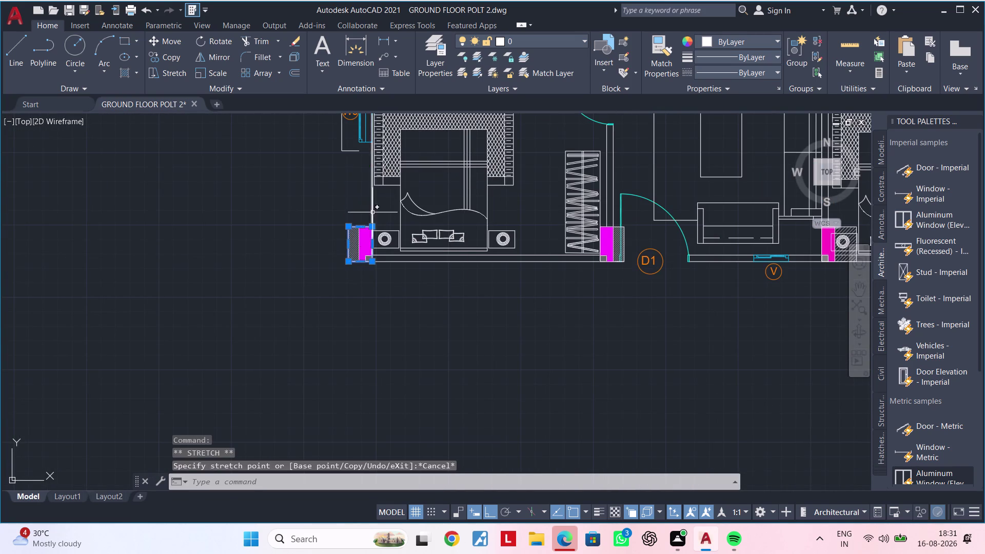
scroll(up, 3)
click(336, 298)
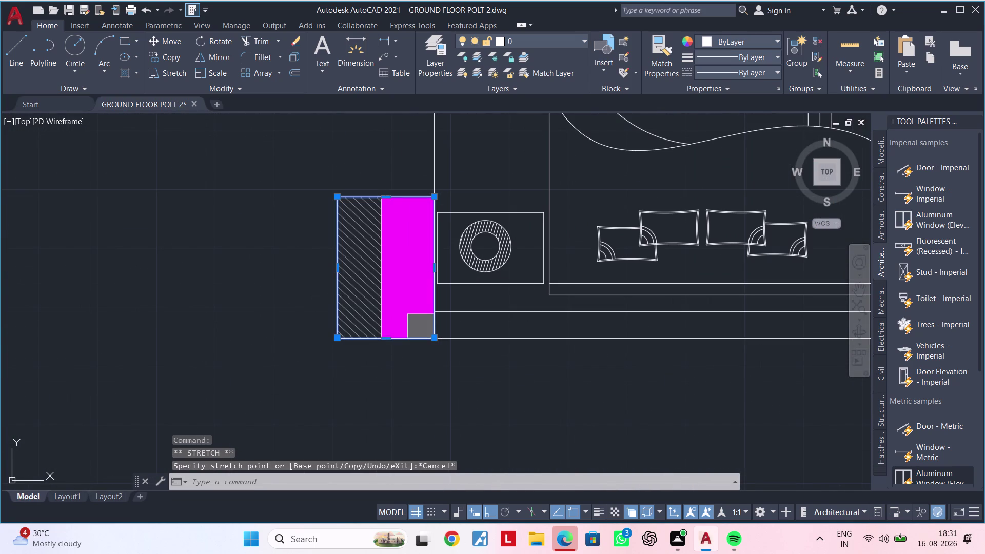
click(337, 295)
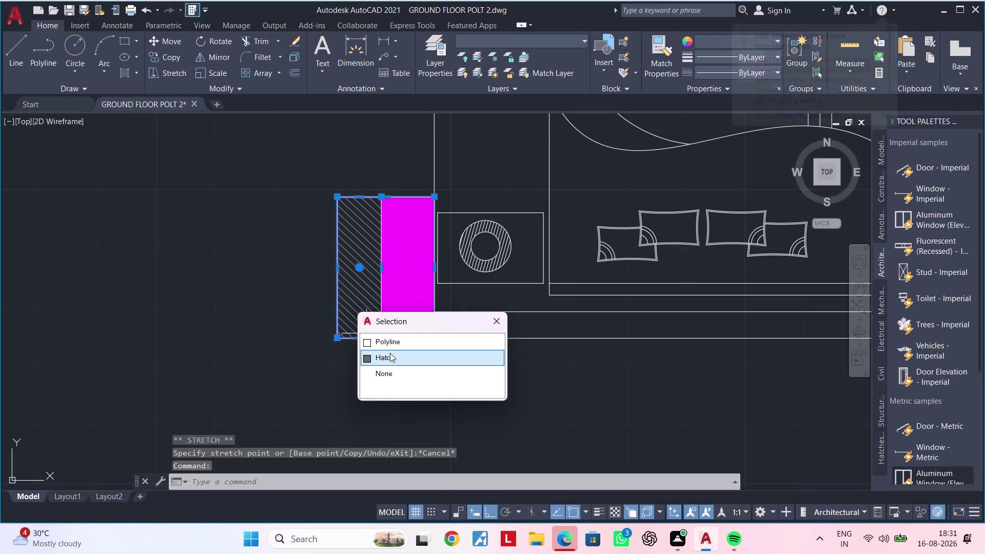
key(Escape)
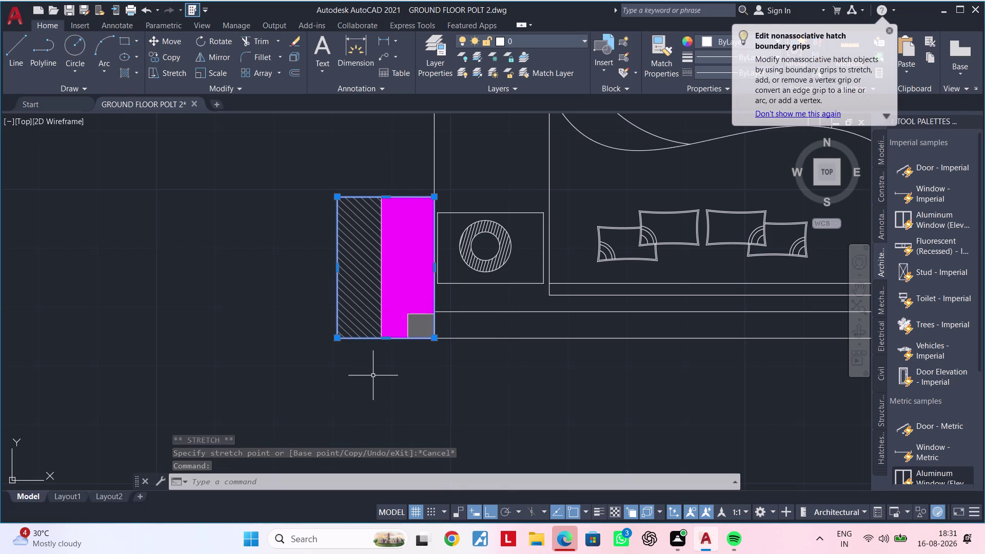
Start a guide line at the wall end's top corner, following it toward the toilet rooms.
text(L)
key(space)
click(338, 338)
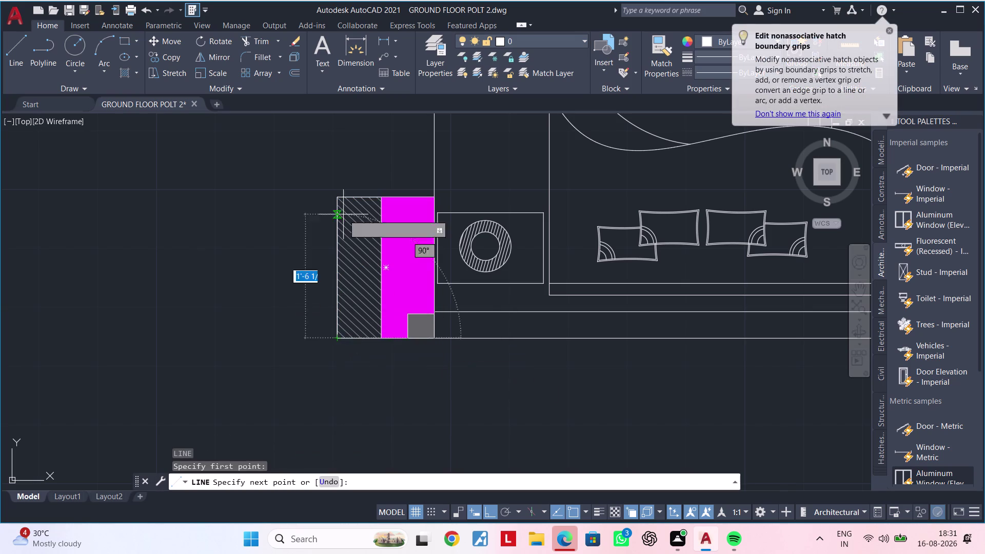
scroll(down, 3)
middle_drag(344, 184, 324, 495)
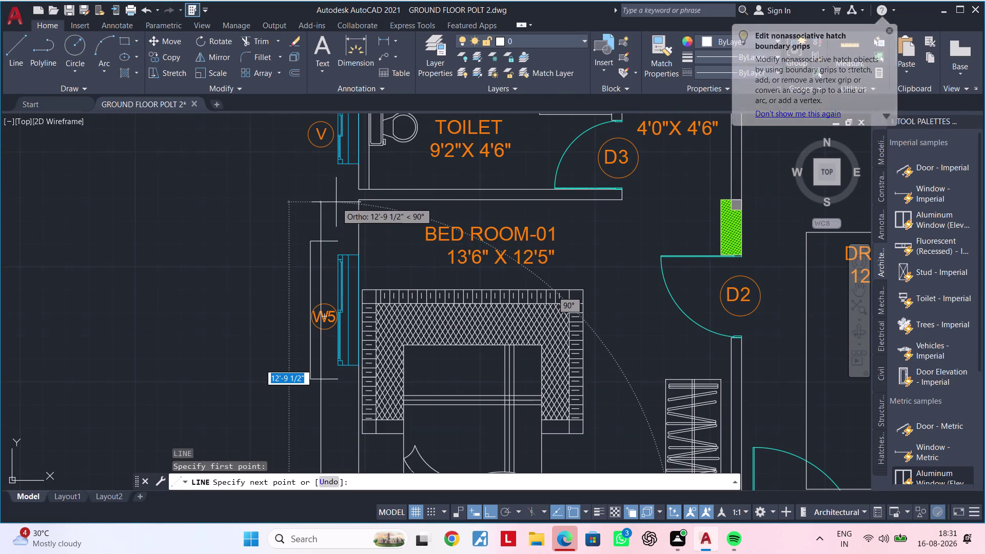
middle_drag(336, 202, 335, 412)
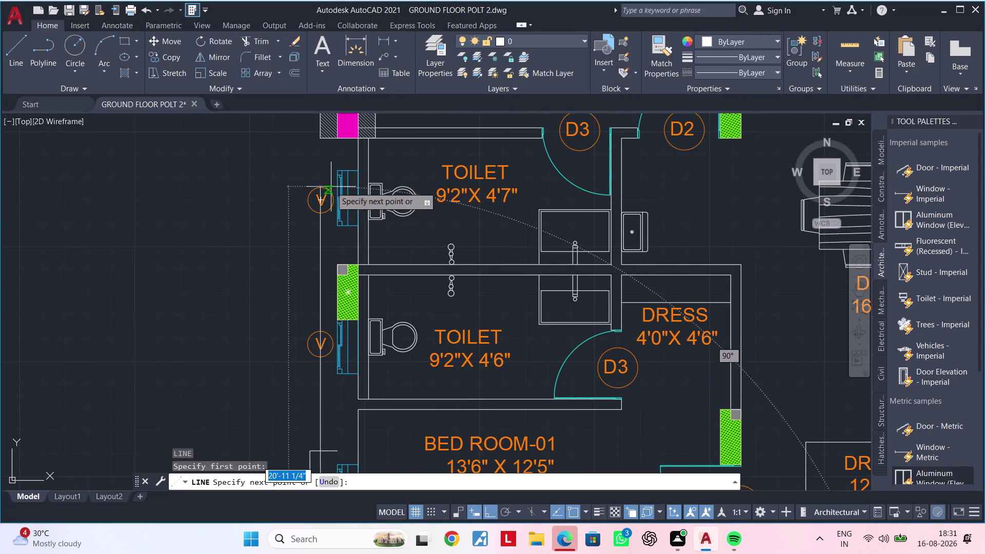
click(486, 512)
scroll(down, 3)
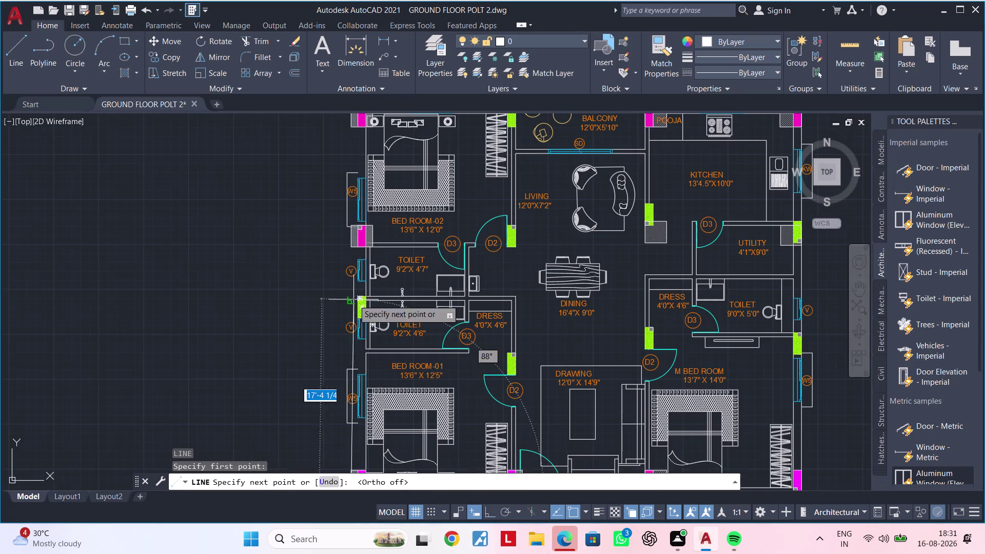
key(Escape)
Cancel that line and reselect the wall end piece beside the bed.
middle_drag(373, 324, 382, 130)
scroll(up, 3)
middle_drag(363, 318, 344, 452)
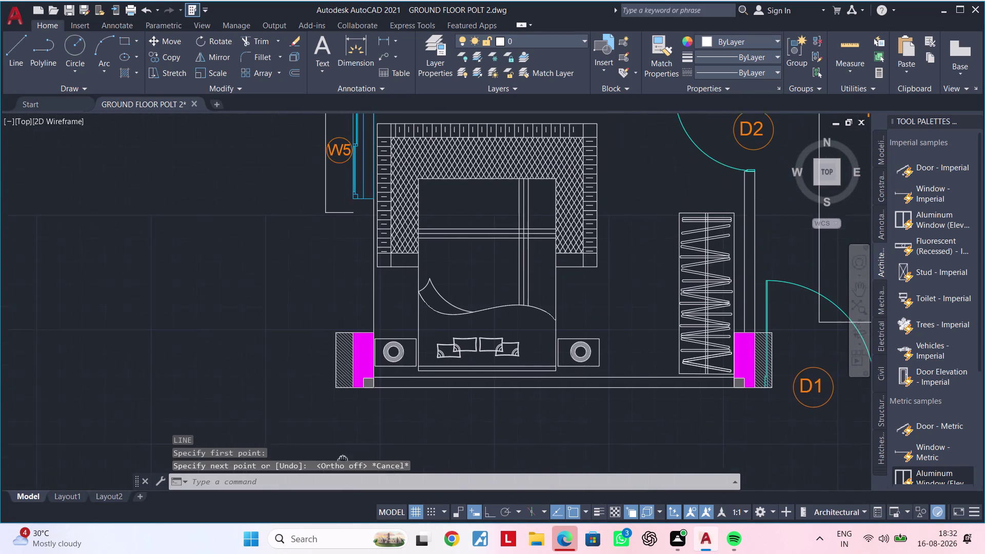
middle_drag(345, 452, 342, 471)
key(Escape)
click(352, 368)
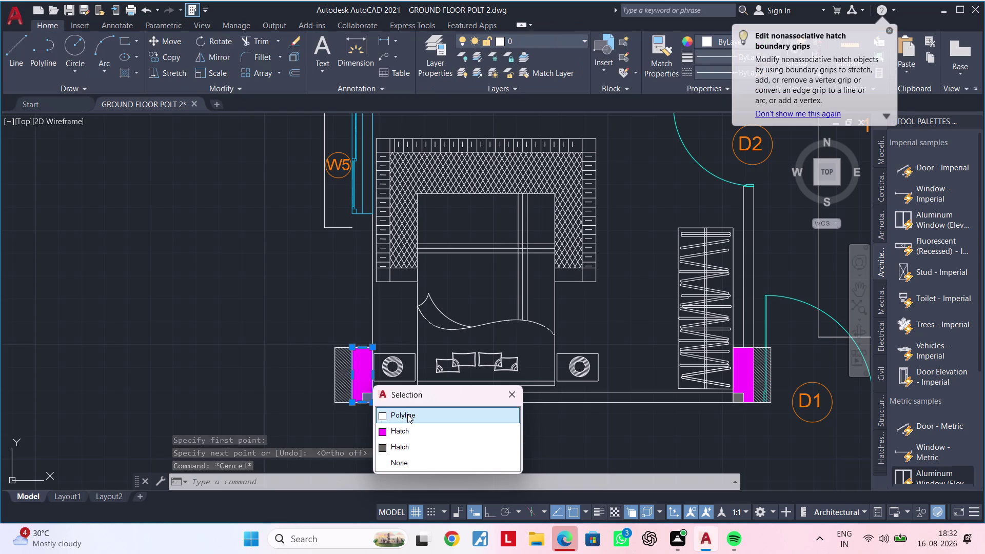
key(Escape)
key(Escape)
Begin a line at the wall corner near W5 with Ortho toggled, then abandon it.
text(L)
key(space)
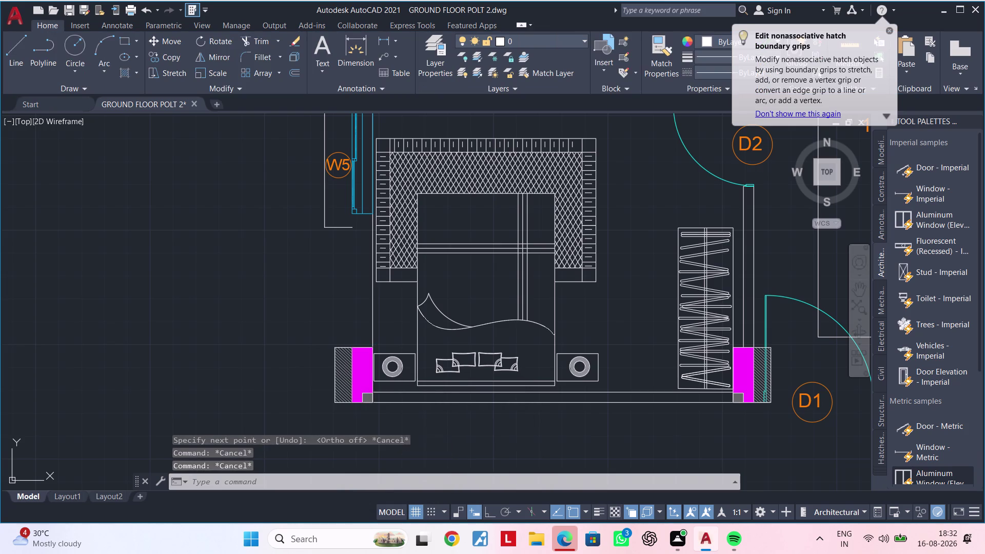
click(352, 400)
scroll(down, 3)
scroll(up, 3)
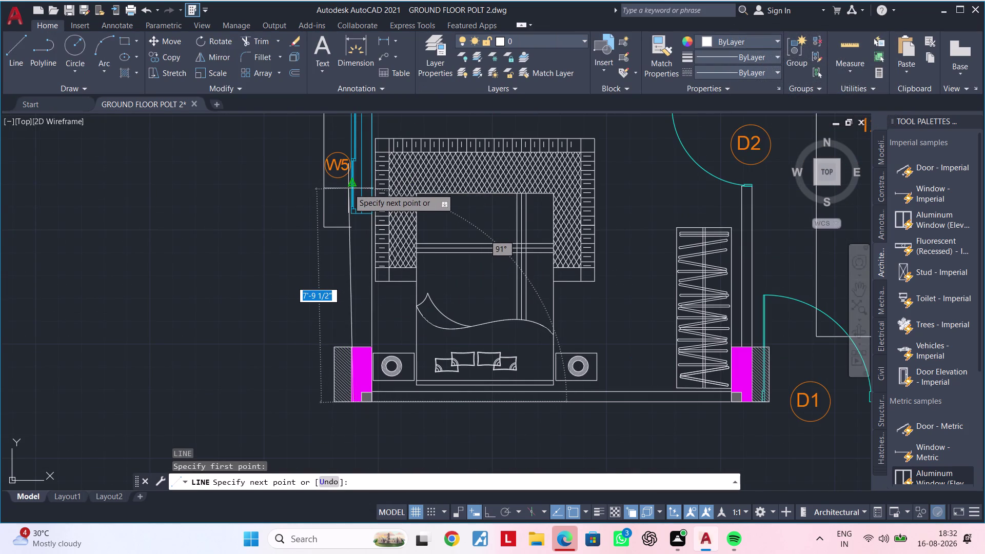
key(F8)
key(Escape)
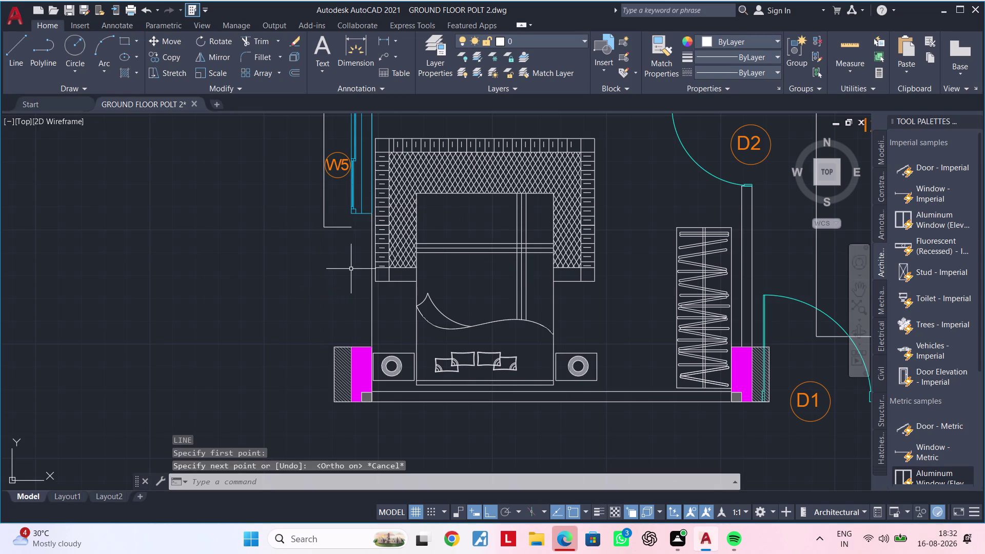
Start a new line at the bedroom wall corner toward the upper wall, then abandon it.
key(space)
scroll(up, 3)
click(358, 385)
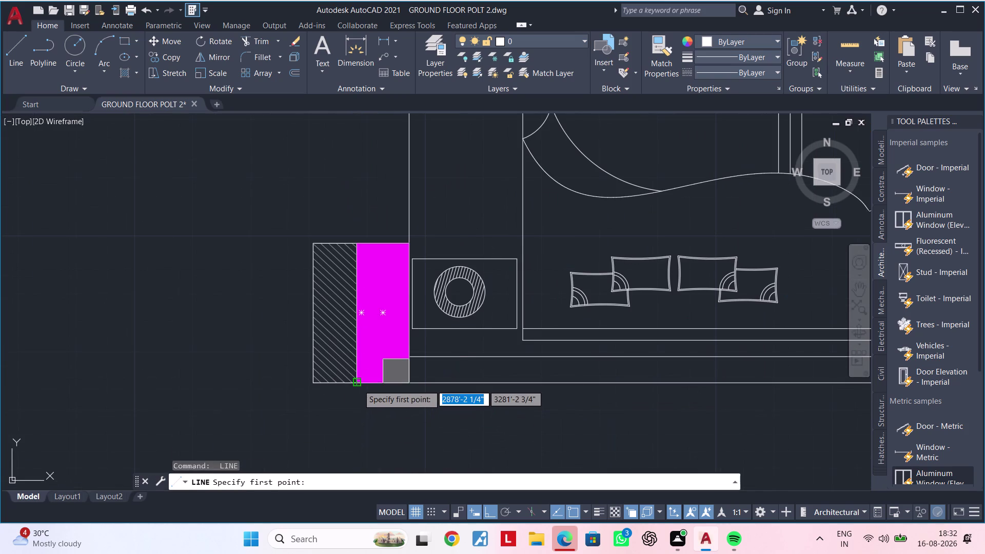
scroll(down, 3)
middle_drag(362, 134, 368, 524)
scroll(down, 3)
middle_drag(379, 276, 375, 320)
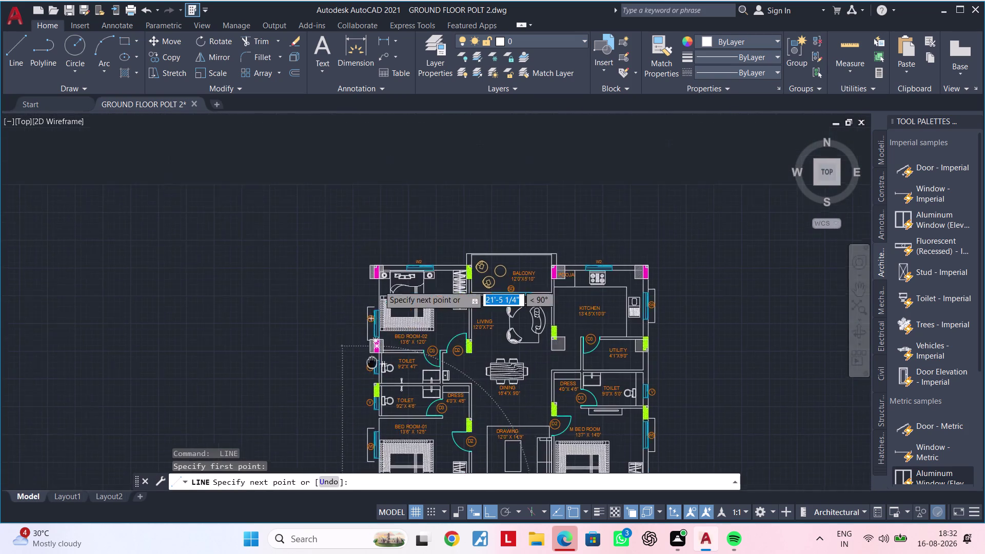
middle_drag(374, 321, 371, 388)
scroll(up, 3)
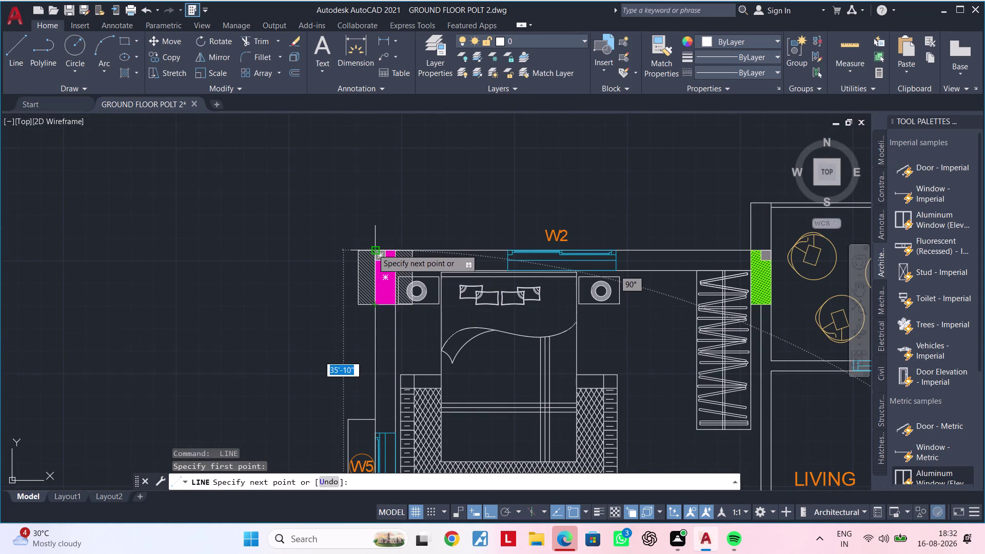
click(372, 249)
scroll(down, 3)
key(Escape)
key(Escape)
Zoom out across the whole drawing with no command left running.
scroll(down, 3)
middle_drag(441, 338, 393, 288)
key(Escape)
key(Escape)
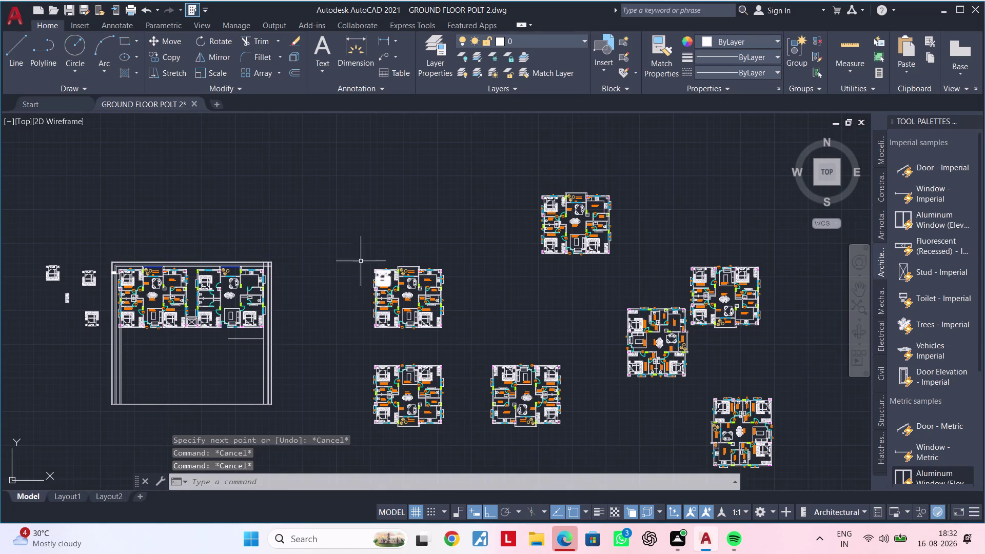
Select the apartment unit right of the boundary and move it from its top-right corner.
drag(349, 239, 352, 244)
click(458, 343)
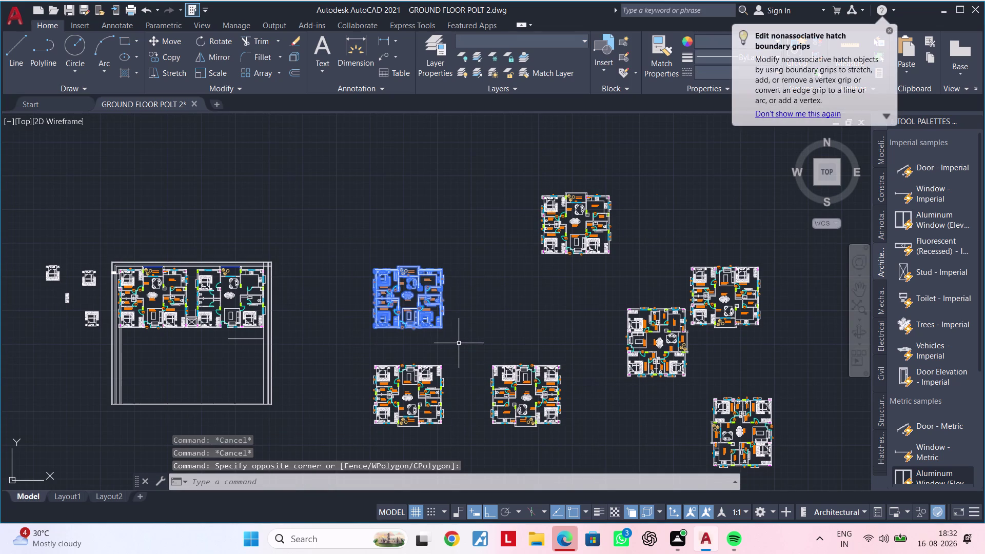
key(m)
key(space)
scroll(up, 3)
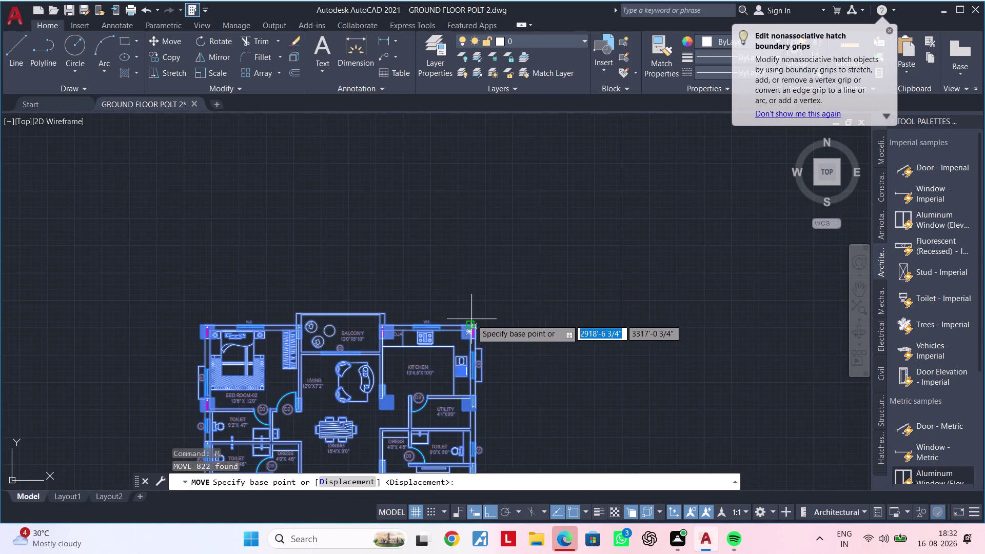
scroll(up, 3)
click(481, 333)
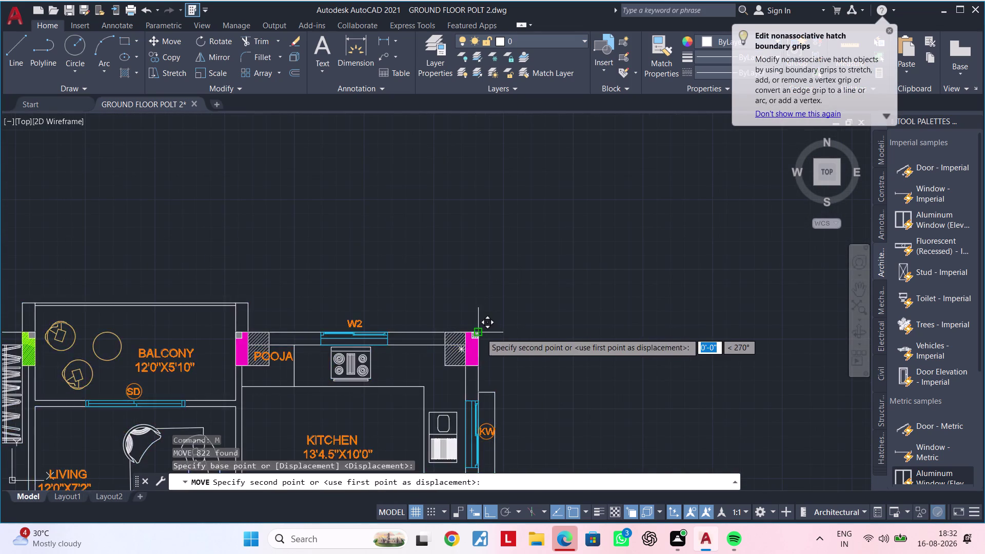
Place the unit at the target corner inside the boundary and check its new position.
scroll(down, 3)
middle_drag(358, 352, 416, 139)
middle_drag(207, 358, 462, 285)
click(494, 513)
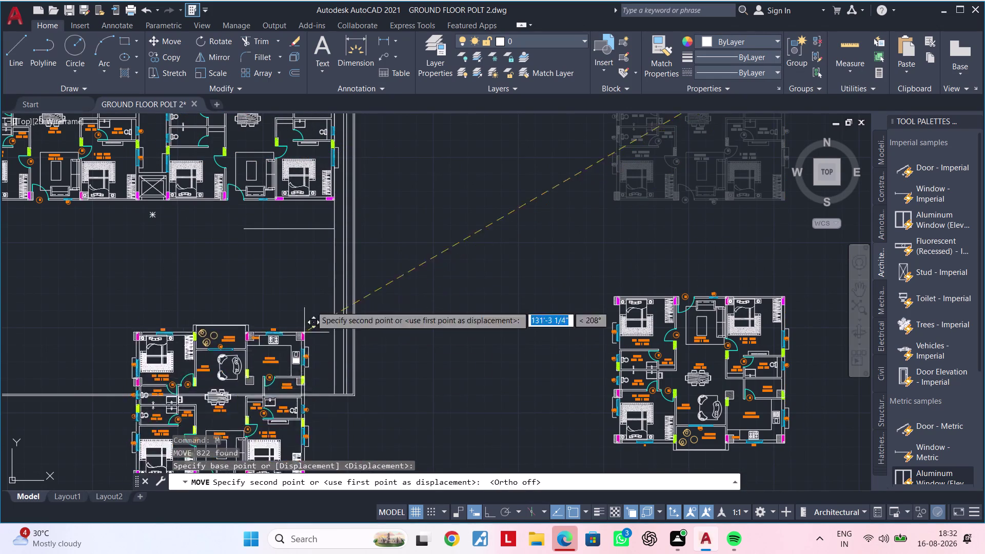
scroll(up, 3)
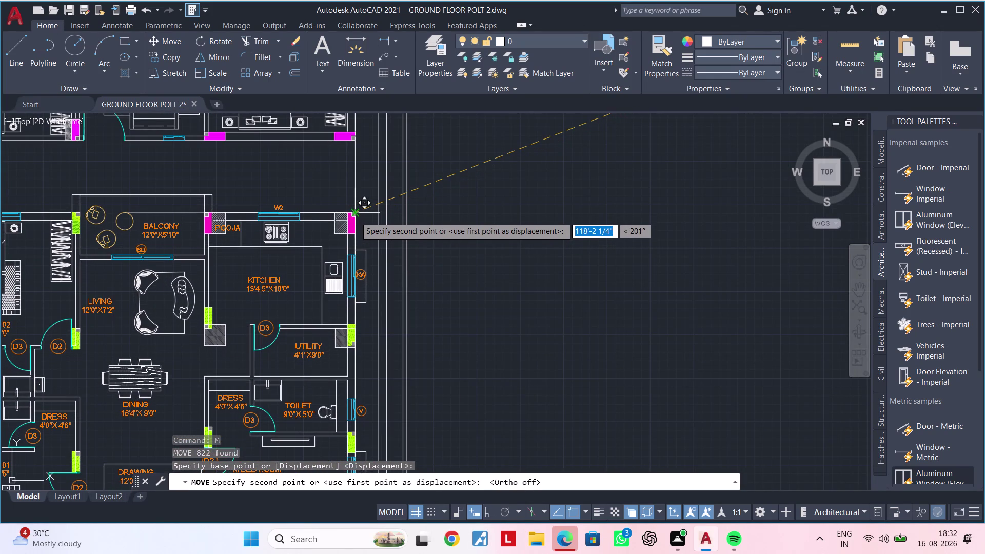
scroll(up, 3)
click(349, 201)
scroll(down, 3)
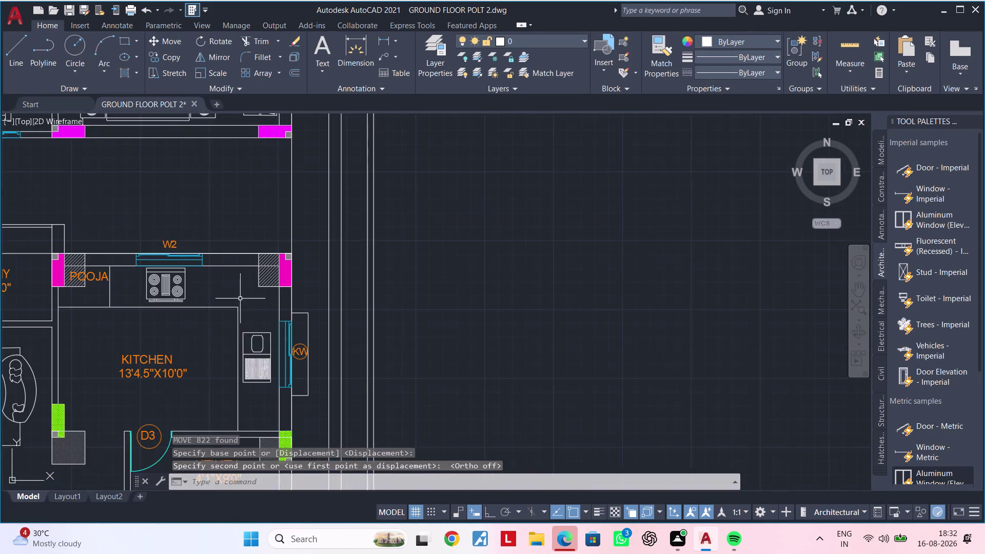
middle_drag(233, 299, 437, 283)
middle_drag(273, 319, 431, 317)
key(Escape)
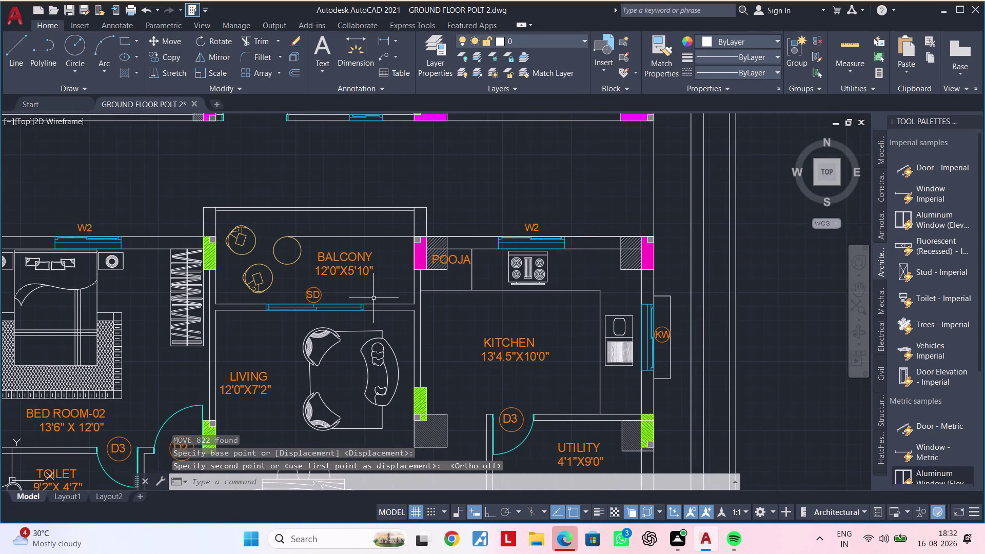
key(Escape)
key(Escape)
key(Escape)
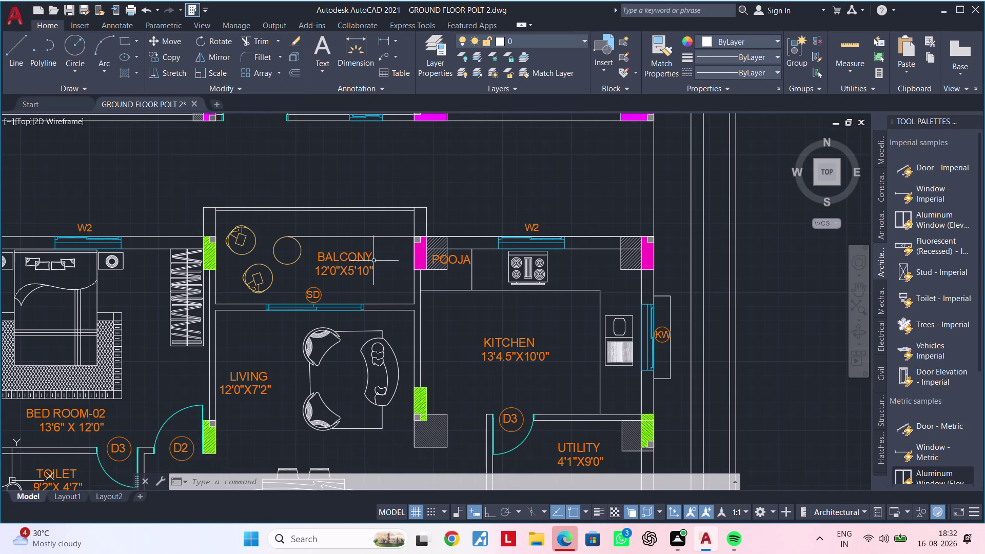
Survey the moved unit's living room and balcony, cancelling stray commands and an abandoned trim.
scroll(down, 3)
scroll(up, 3)
middle_drag(366, 268, 349, 298)
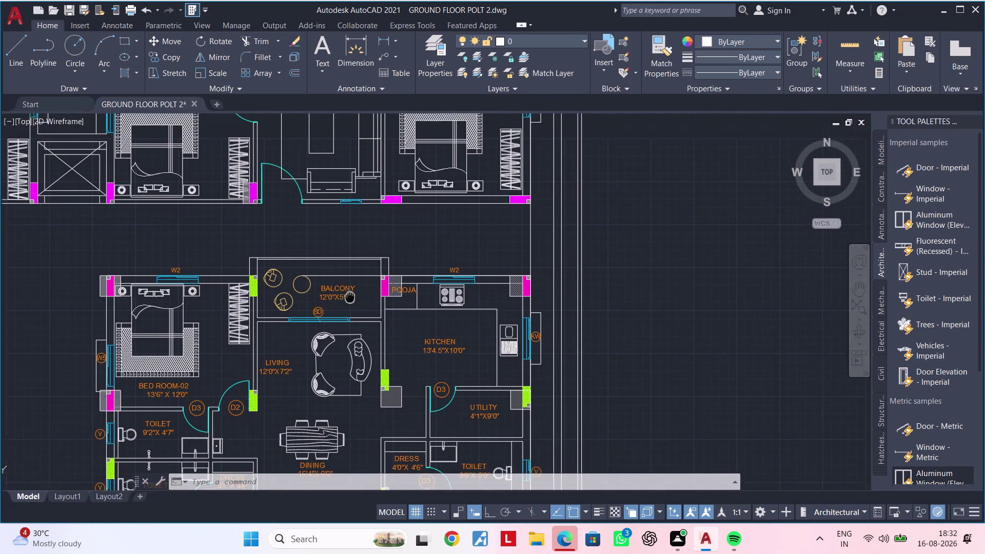
scroll(up, 3)
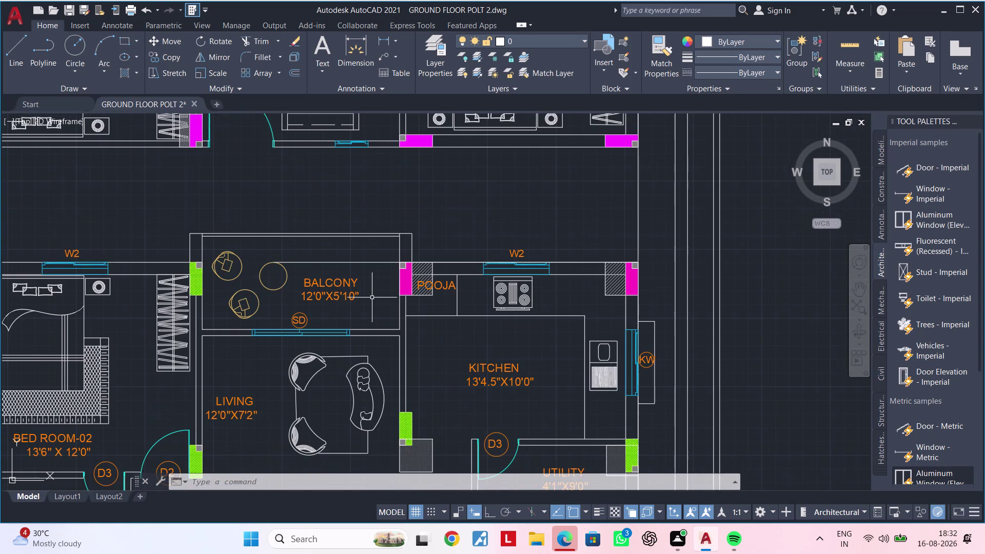
middle_drag(373, 297, 373, 316)
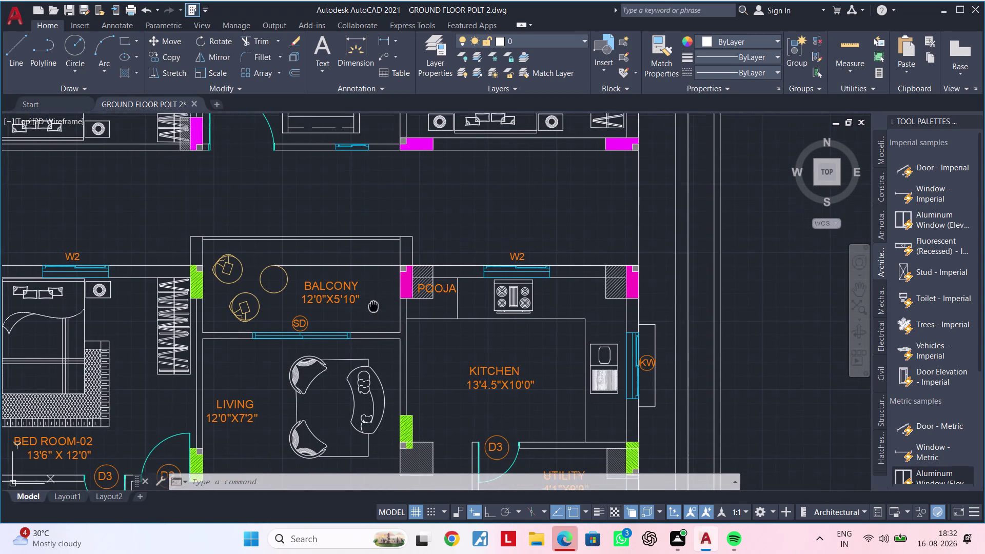
middle_drag(374, 316, 425, 208)
scroll(down, 3)
middle_drag(395, 365, 387, 239)
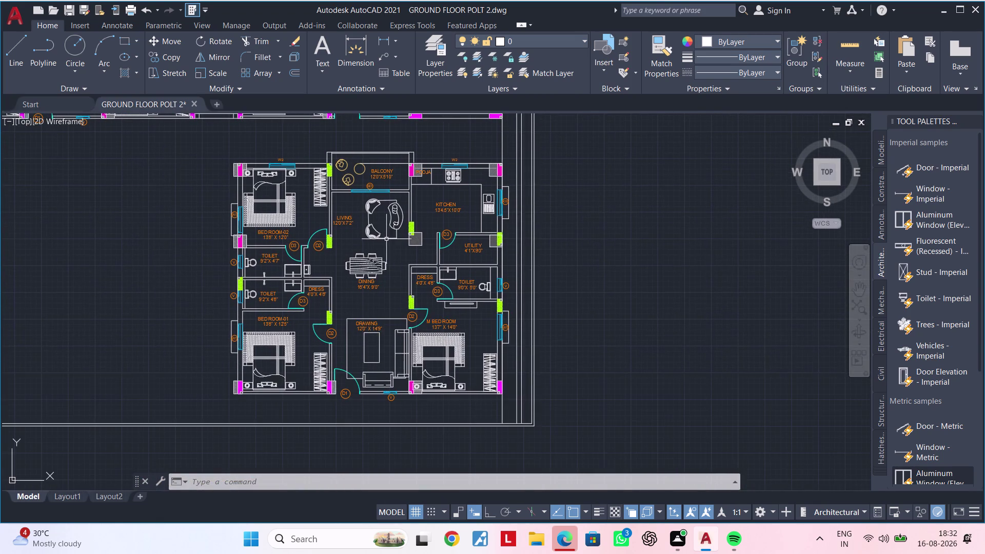
scroll(up, 3)
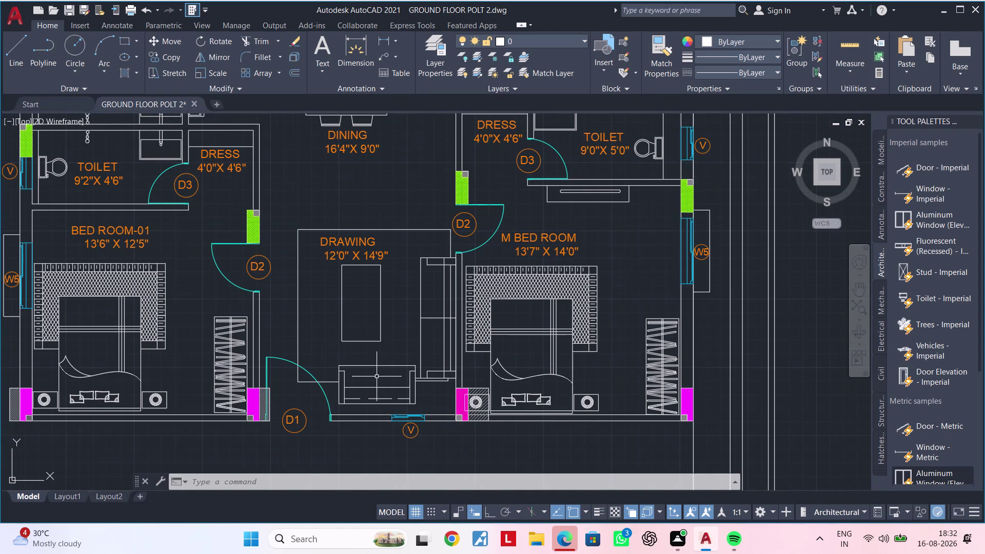
key(Escape)
key(Escape)
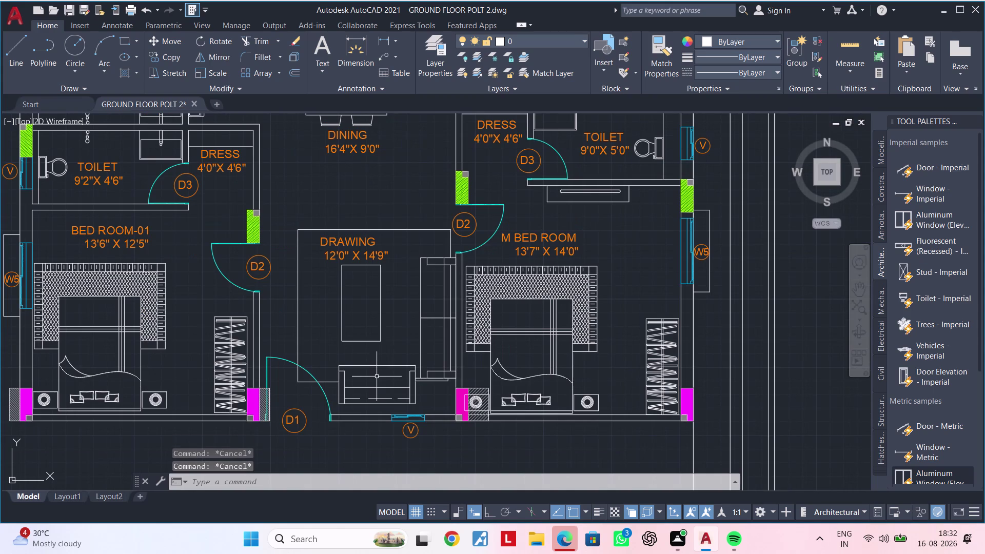
key(Escape)
key(Escape)
key(Escape)
key(Escape)
key(Escape)
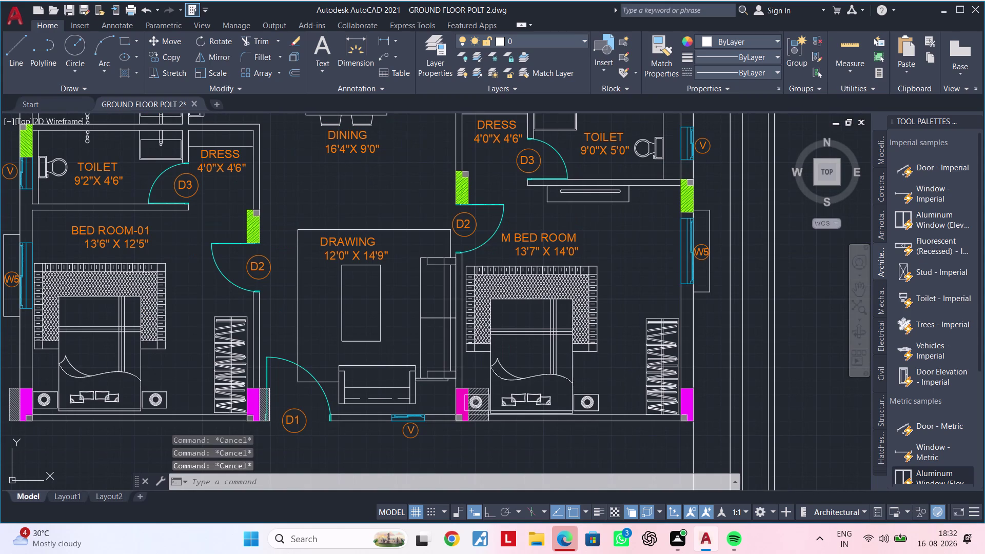
scroll(down, 3)
middle_drag(380, 294, 367, 396)
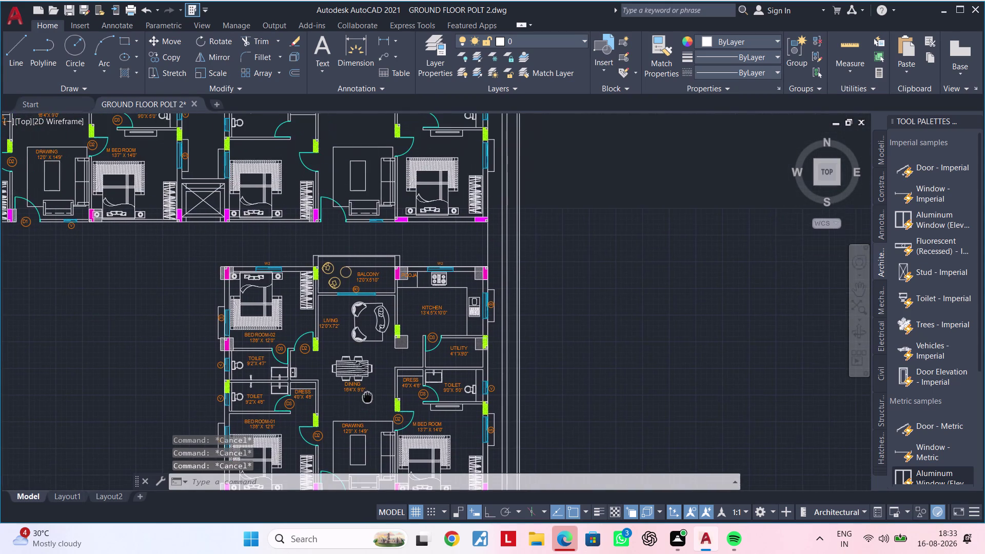
middle_drag(368, 396, 368, 397)
scroll(down, 3)
middle_drag(365, 357, 309, 360)
middle_drag(547, 394, 489, 346)
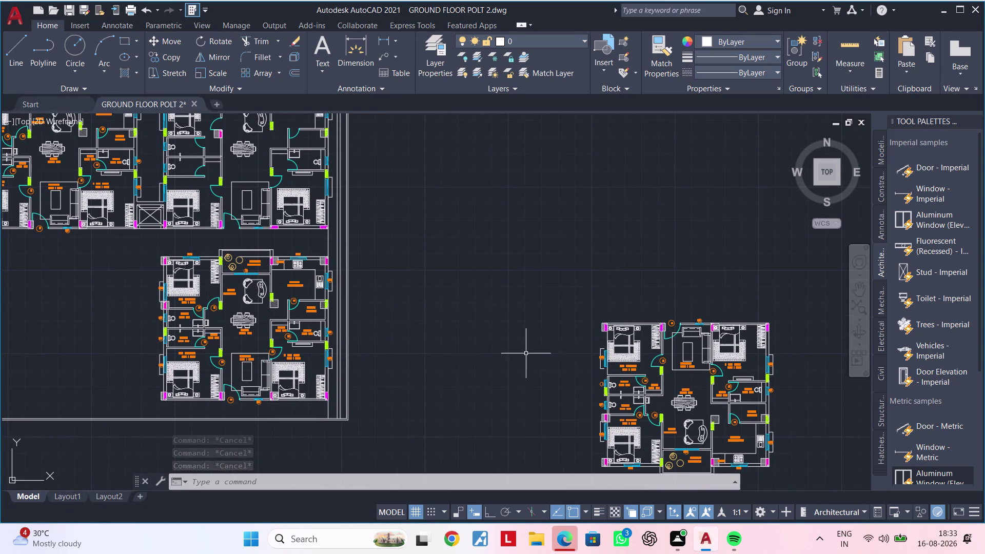
scroll(up, 3)
scroll(down, 3)
middle_drag(674, 379, 779, 390)
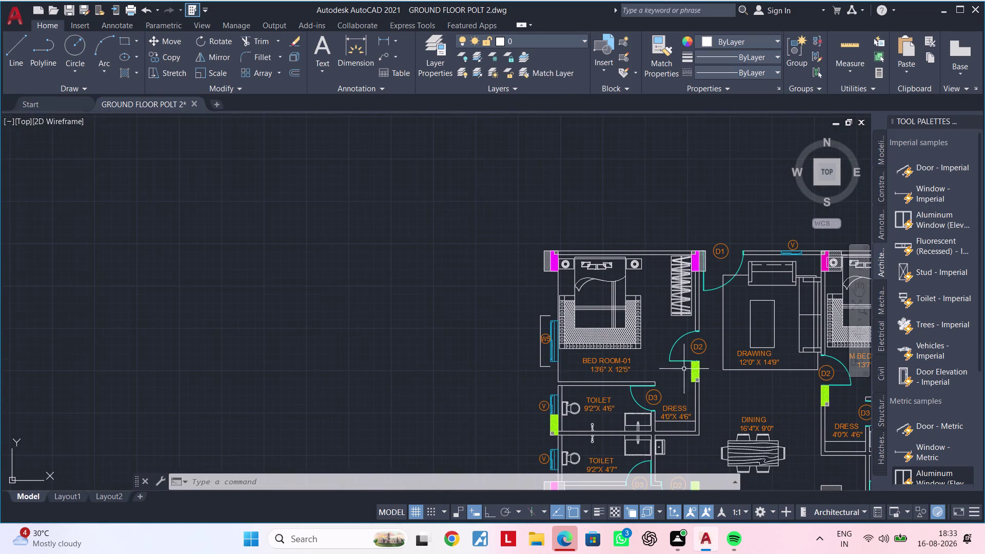
scroll(down, 3)
middle_drag(315, 290, 527, 327)
scroll(up, 3)
middle_drag(266, 287, 396, 341)
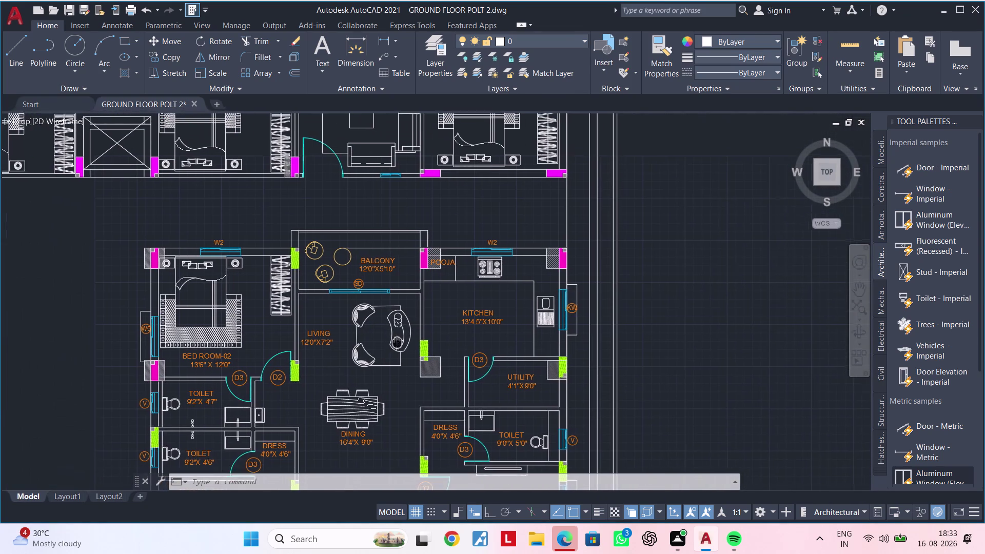
middle_drag(396, 341, 400, 343)
key(Escape)
key(Escape)
key(Escape)
key(Escape)
text(TR)
key(space)
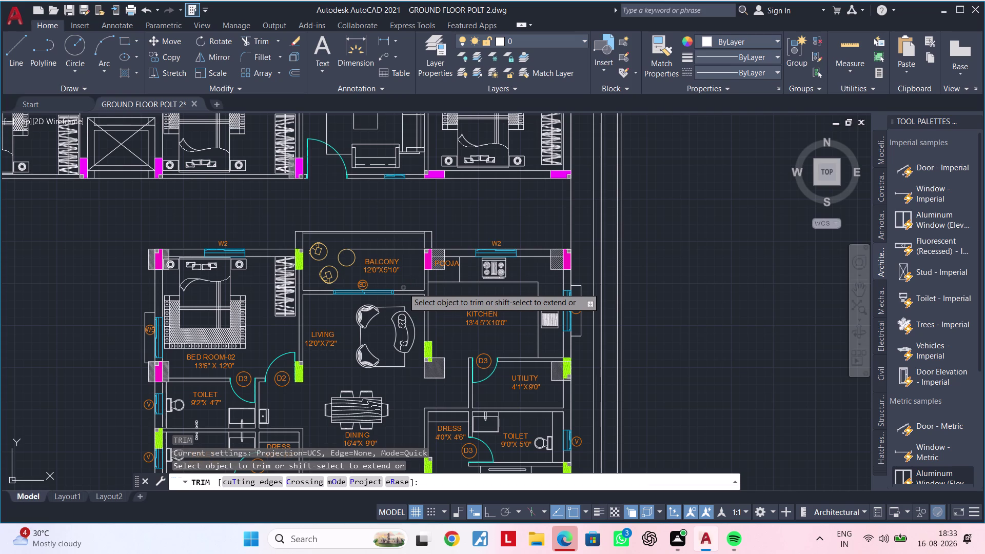
key(Escape)
key(Escape)
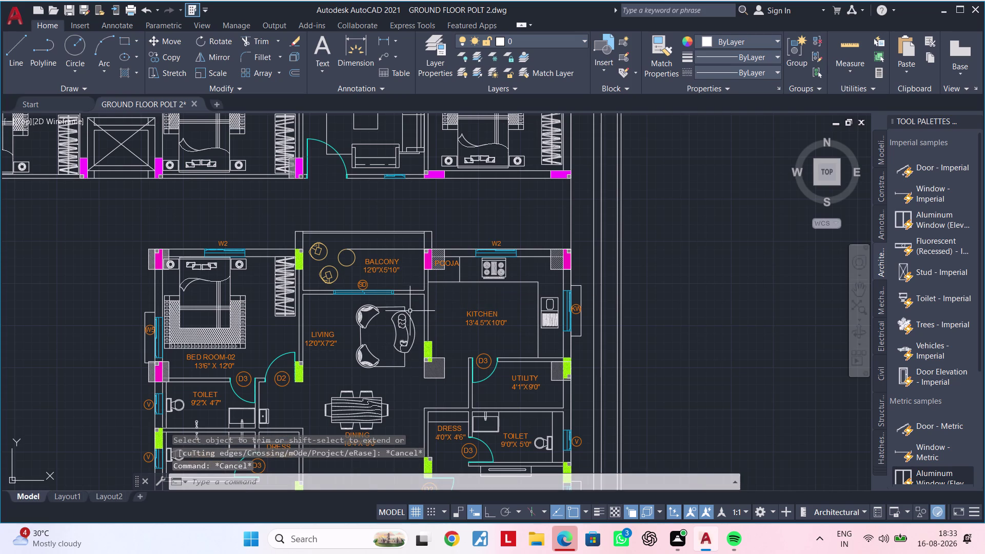
Delete the living-room sofa set, the balcony sliding door, and the balcony chairs and label.
click(412, 304)
click(348, 370)
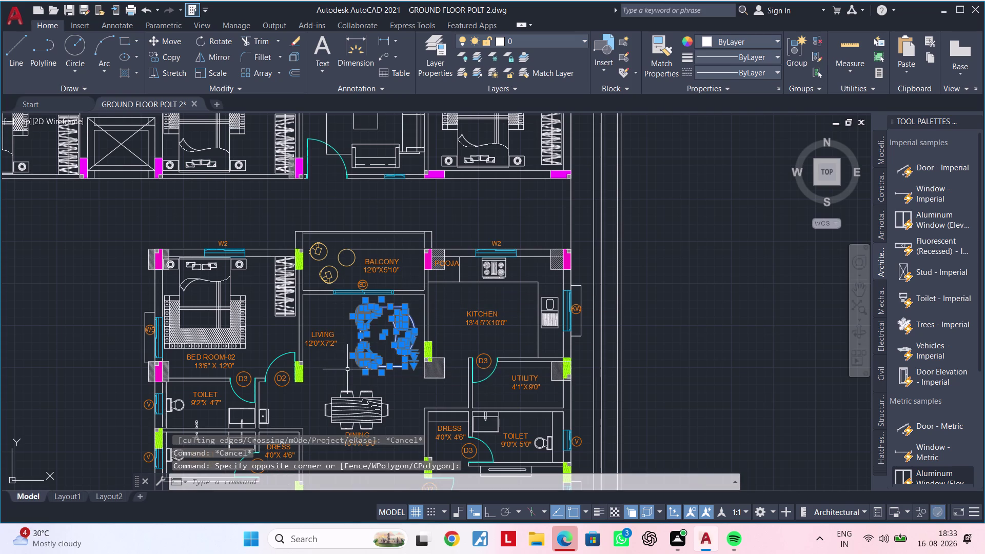
key(Delete)
middle_drag(381, 327, 388, 376)
click(403, 364)
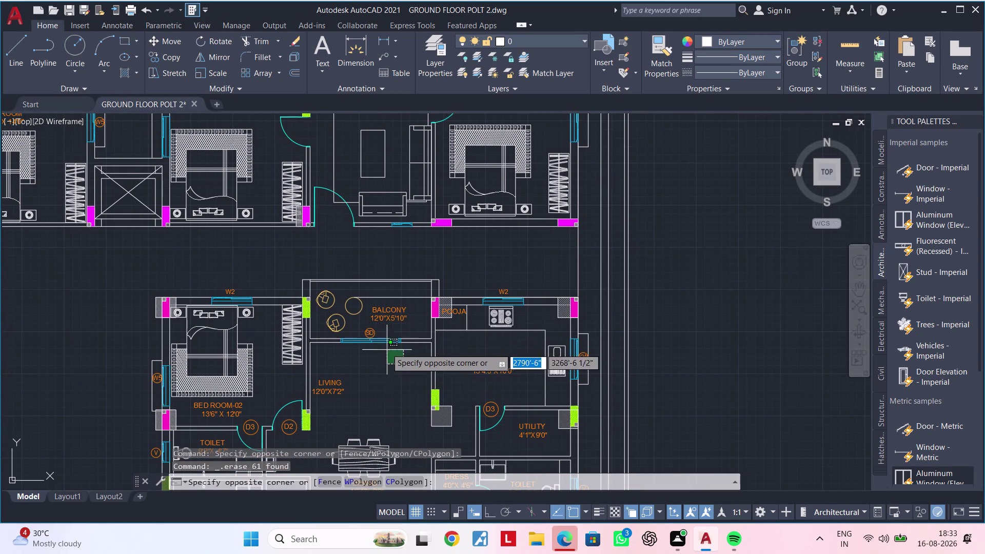
click(381, 329)
key(Delete)
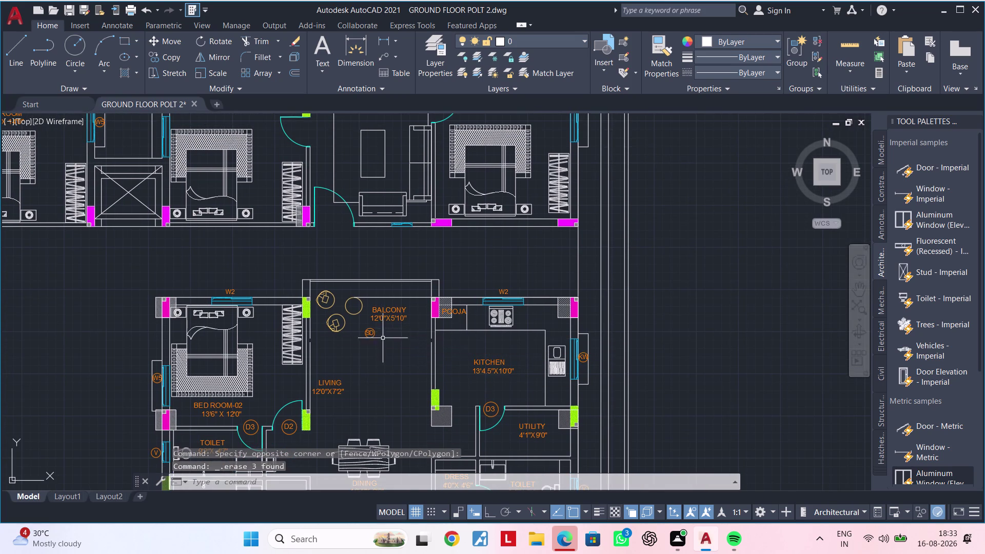
drag(394, 334, 378, 338)
click(323, 299)
key(Delete)
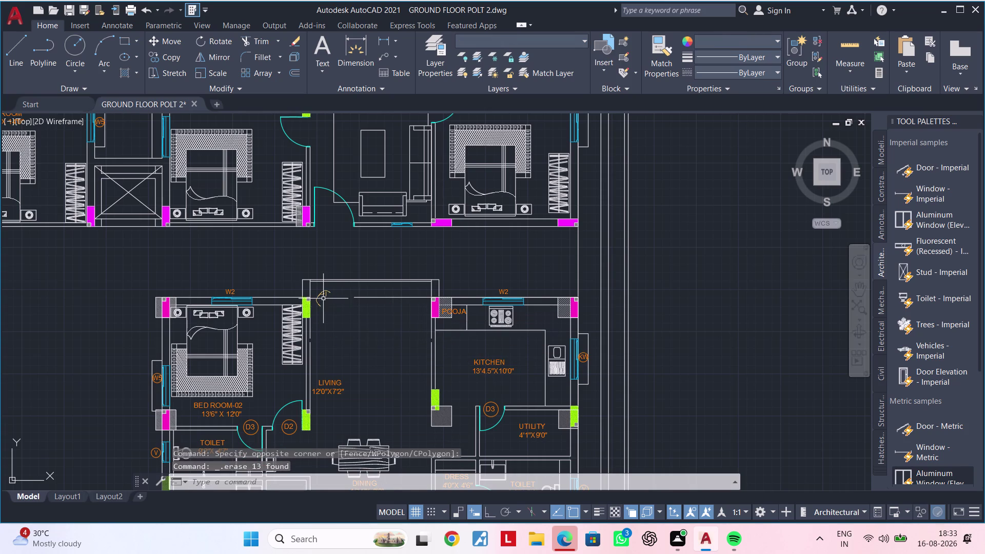
Delete the leftover lines above the living room, then undo that mistaken deletion.
click(389, 323)
click(386, 293)
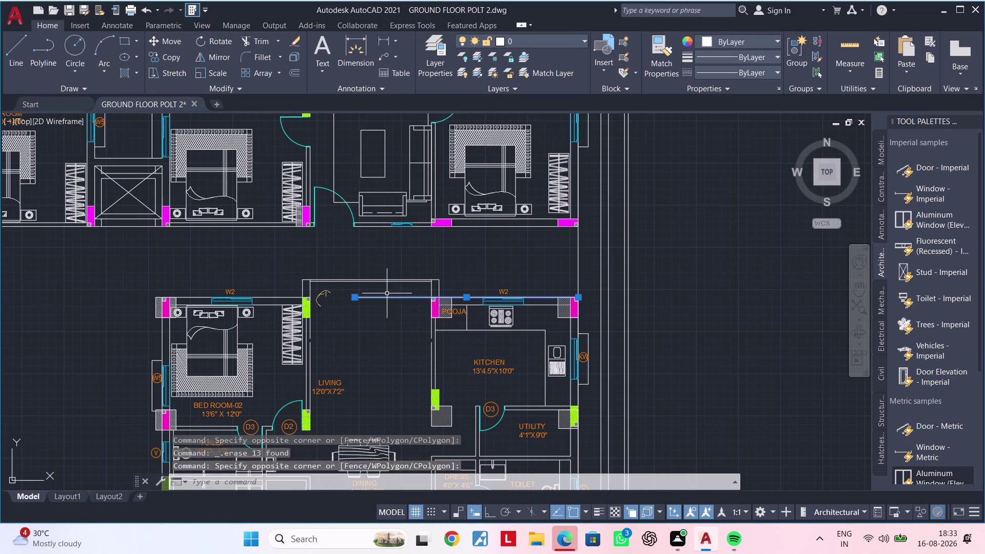
key(Delete)
key(ctrl+z)
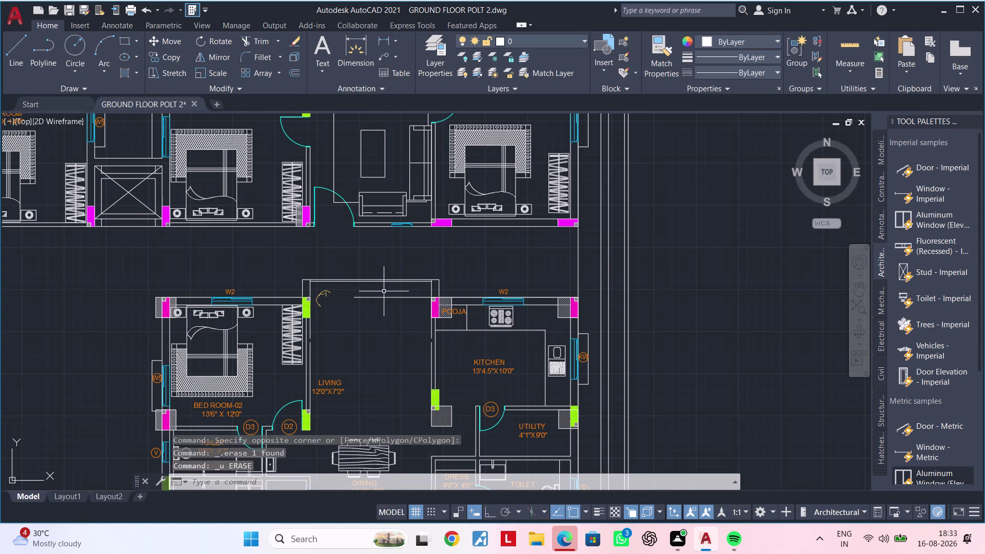
key(Escape)
key(Escape)
key(Escape)
Trim the wall line segments with a fence drawn across the opening.
text(TR)
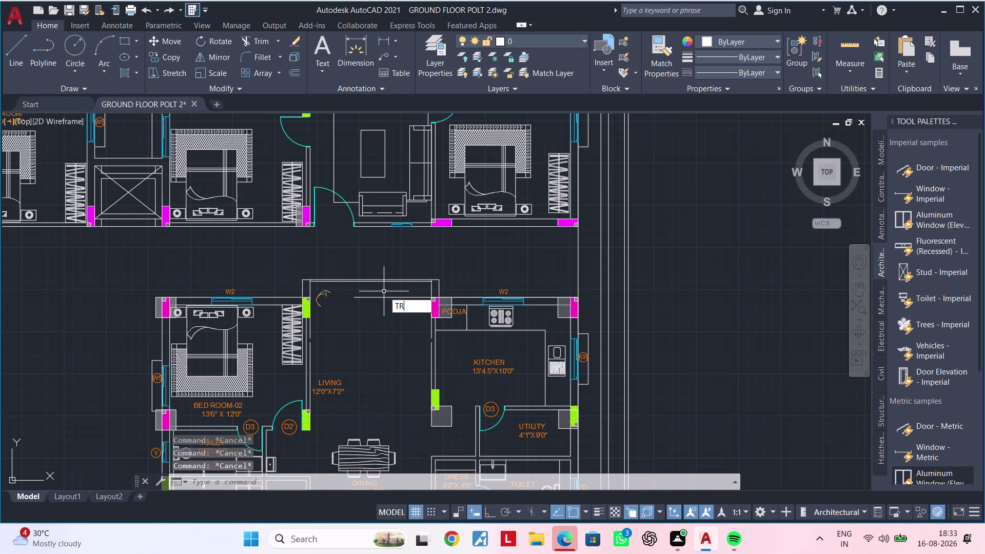
key(space)
drag(387, 273, 382, 290)
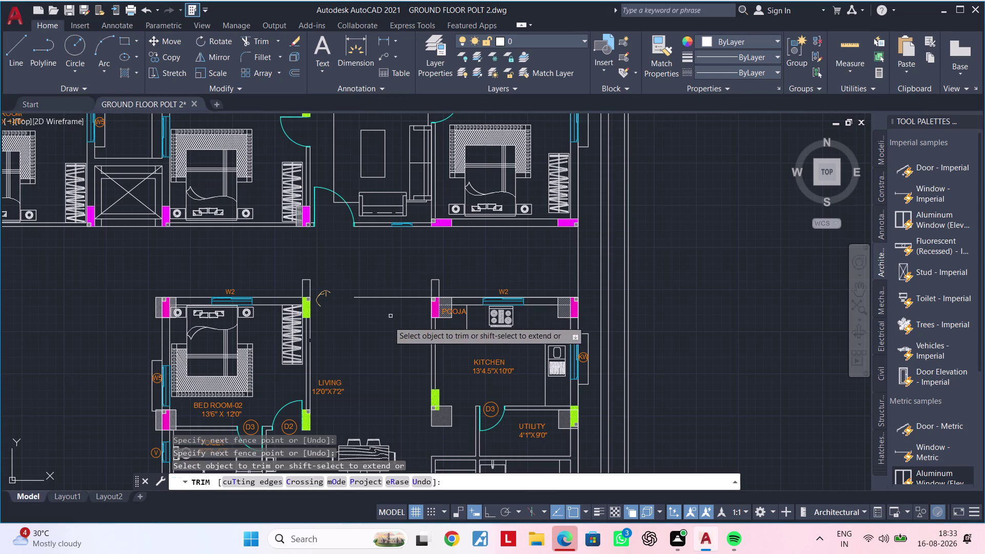
middle_drag(352, 397, 356, 441)
scroll(up, 3)
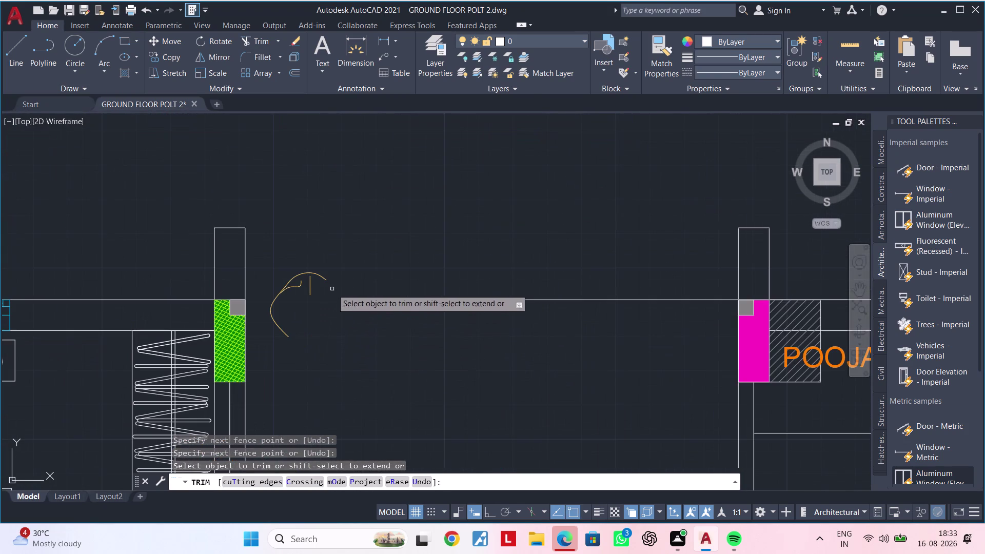
key(Escape)
key(Escape)
Erase the leftover door-swing arc pieces and the stray line at the opening top.
drag(341, 258, 330, 275)
click(269, 349)
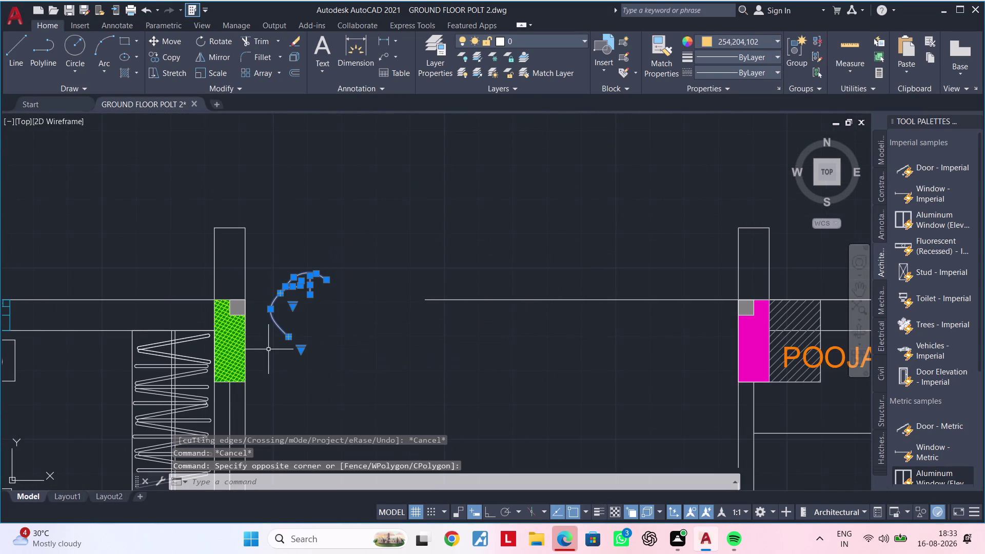
key(Delete)
scroll(down, 3)
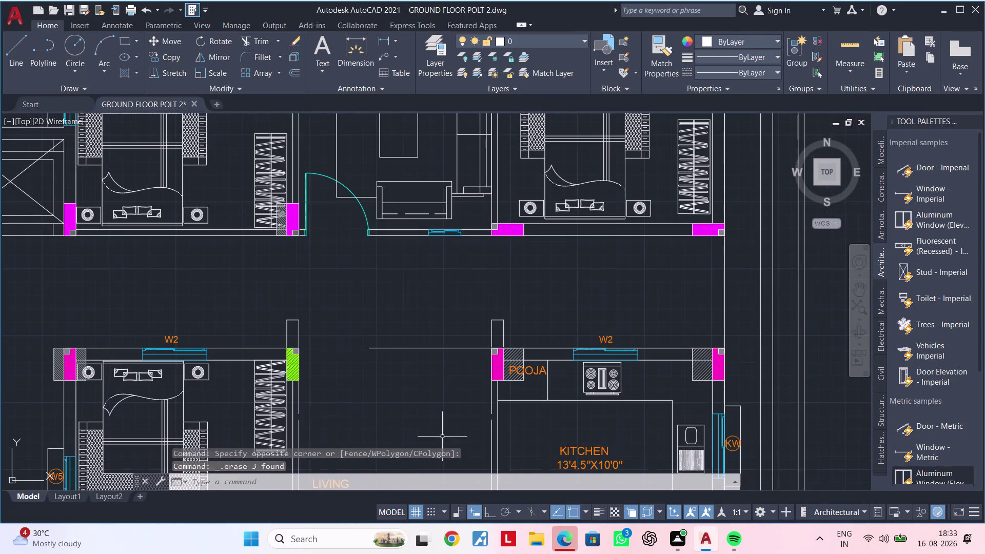
middle_drag(363, 367, 310, 289)
key(Escape)
key(Escape)
key(Escape)
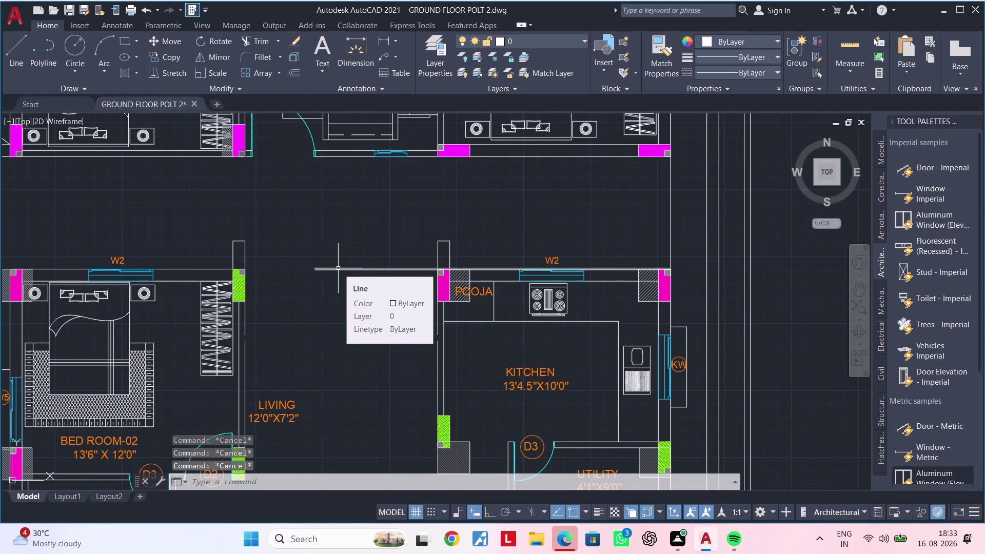
click(338, 269)
key(Delete)
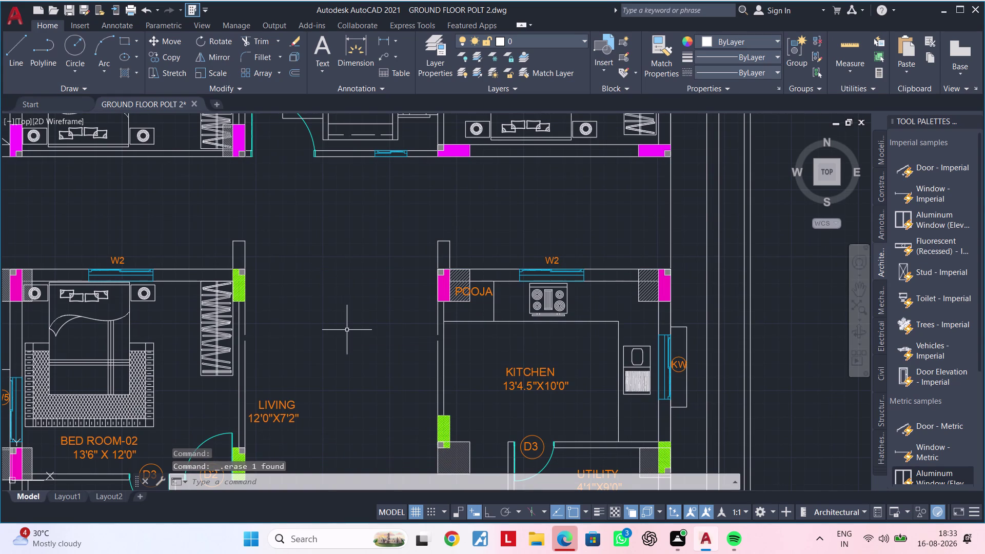
Check the wall line beside the green bedroom wall column and zoom in on it.
scroll(up, 3)
middle_drag(347, 331, 373, 375)
key(Escape)
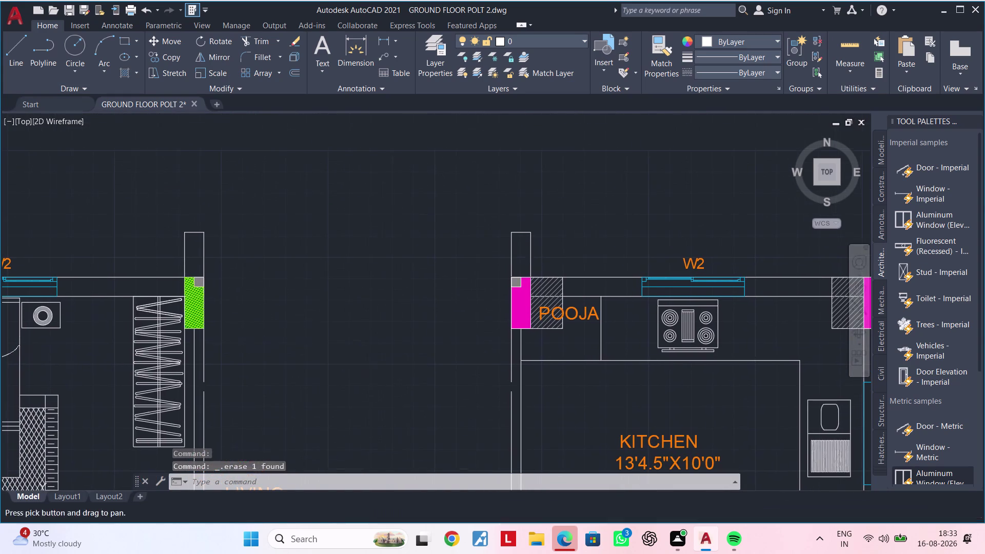
key(Escape)
click(160, 276)
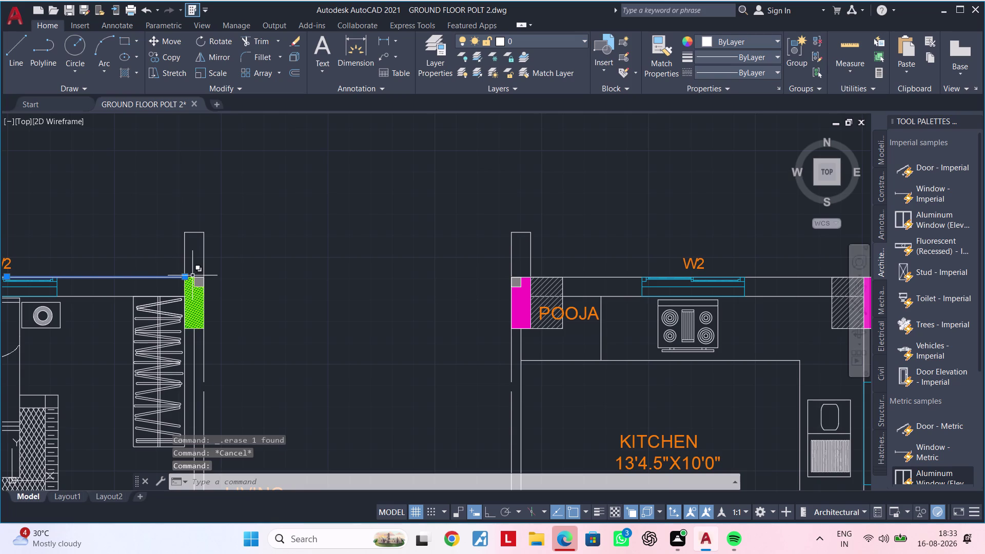
scroll(up, 3)
key(Escape)
key(Escape)
middle_drag(268, 286, 220, 304)
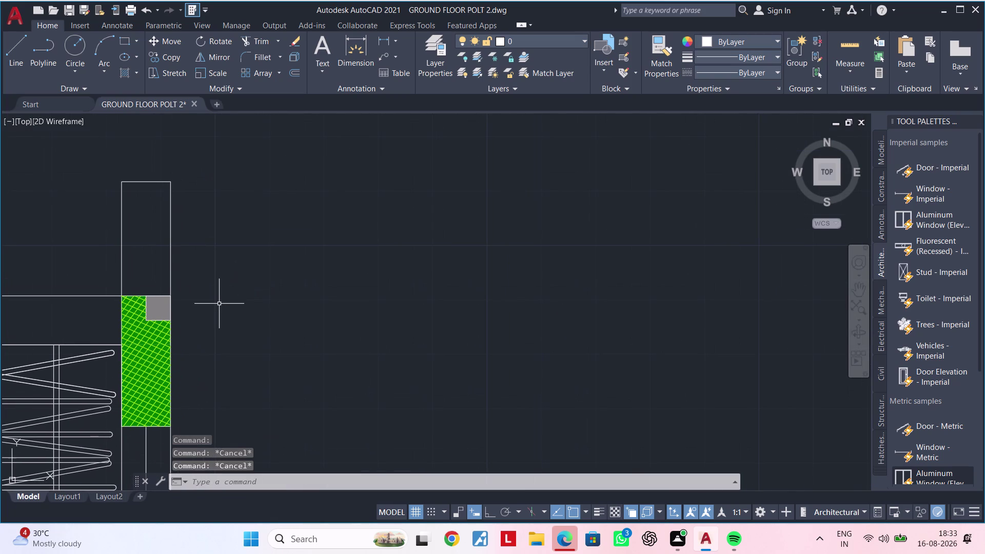
text(L)
key(space)
Start a line at the column corner, then cancel it and return to the living room's left wall.
click(171, 295)
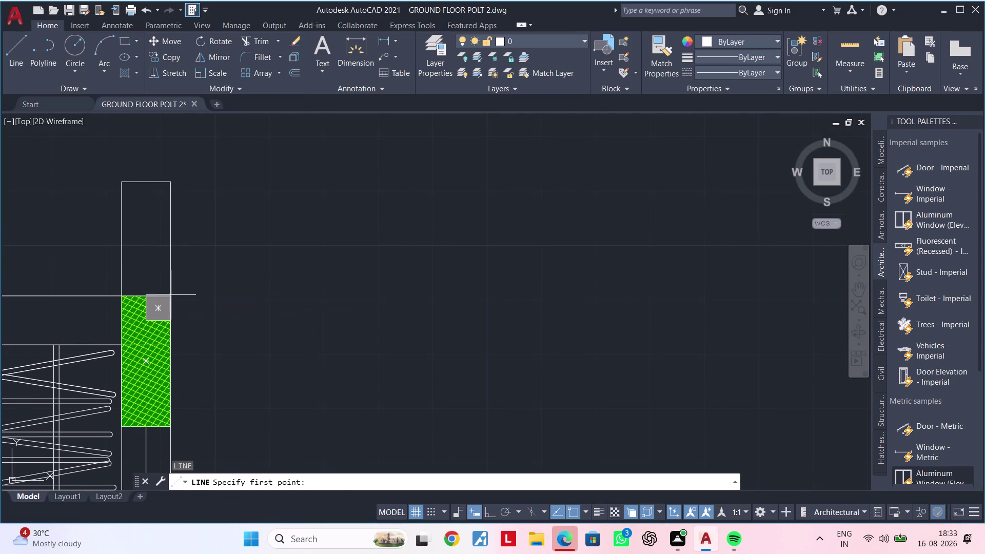
scroll(down, 3)
key(Escape)
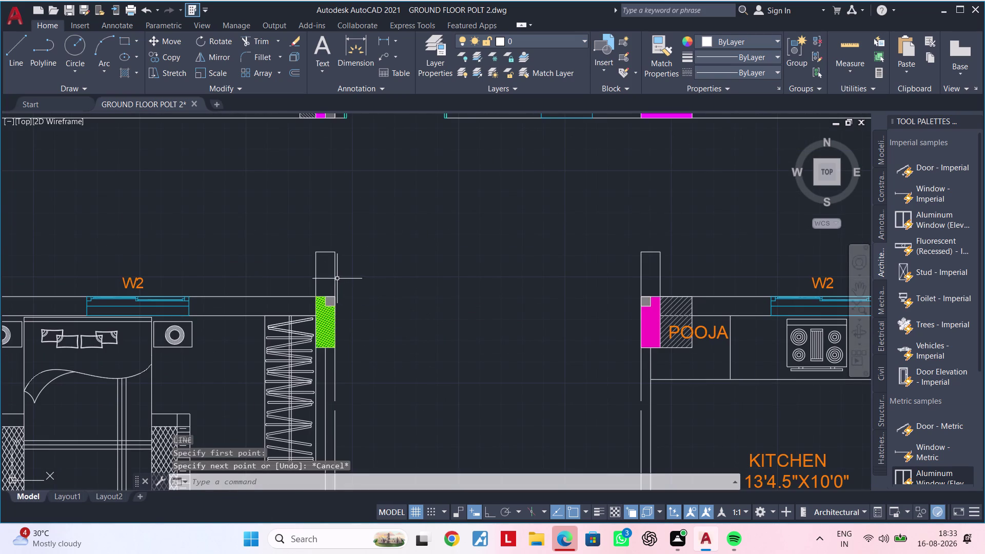
scroll(up, 3)
middle_drag(370, 339, 337, 187)
scroll(down, 3)
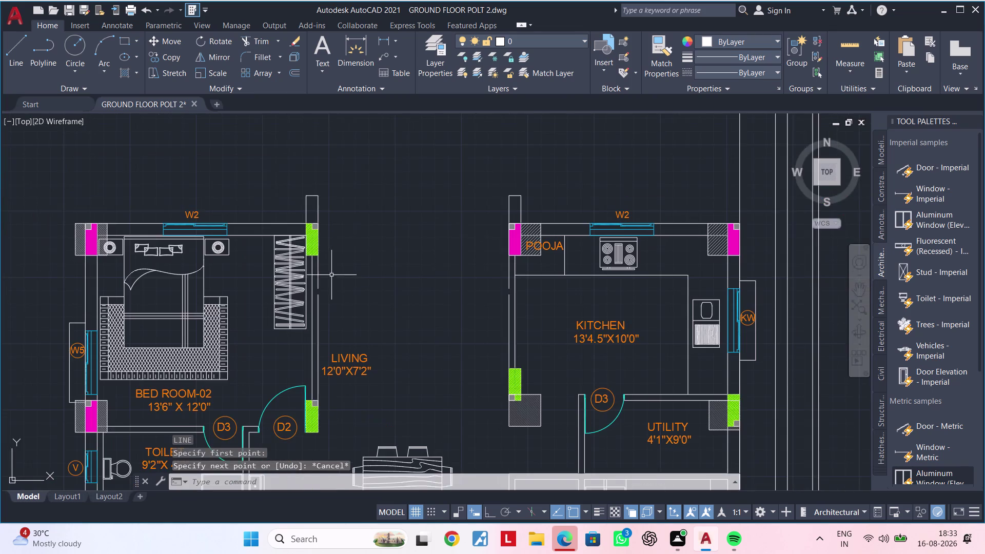
middle_drag(332, 275, 306, 265)
scroll(up, 3)
Extend the living room's left wall line upward to the wall column.
text(E)
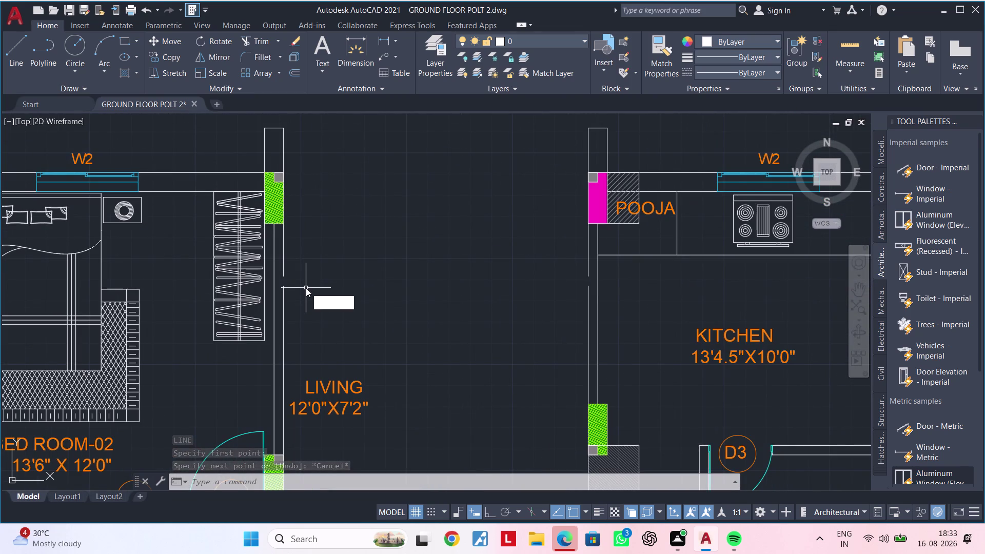
text(X)
key(space)
scroll(up, 3)
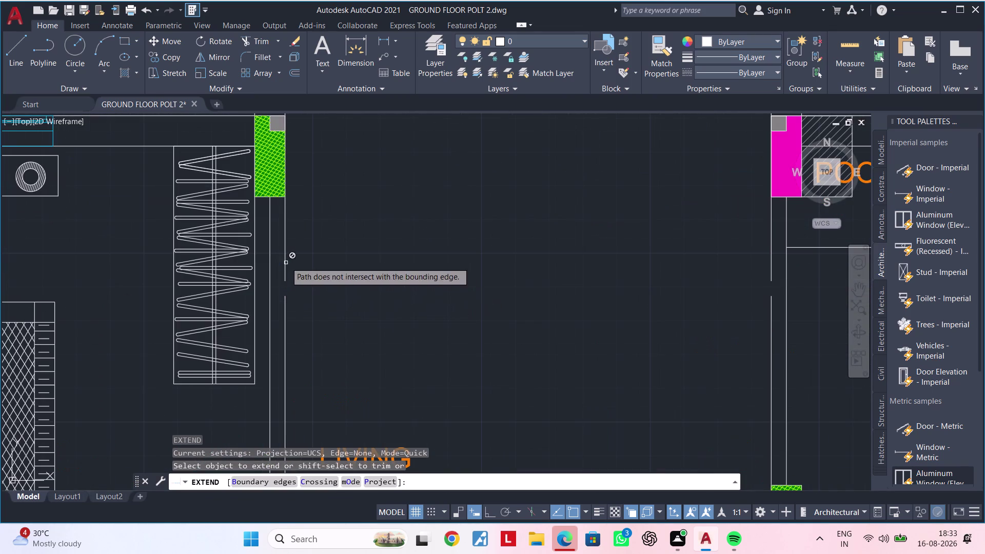
click(286, 271)
click(285, 293)
click(286, 299)
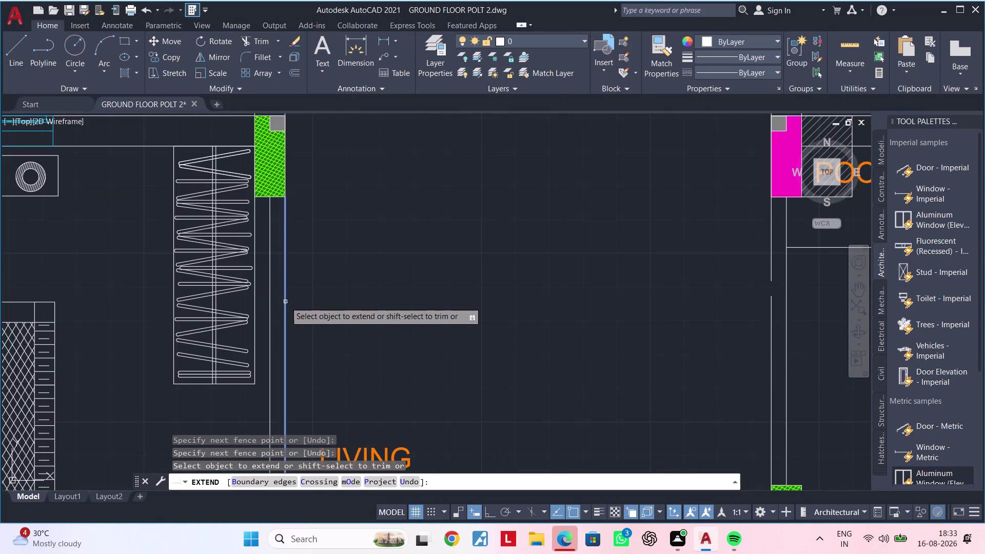
click(285, 303)
key(Escape)
click(286, 305)
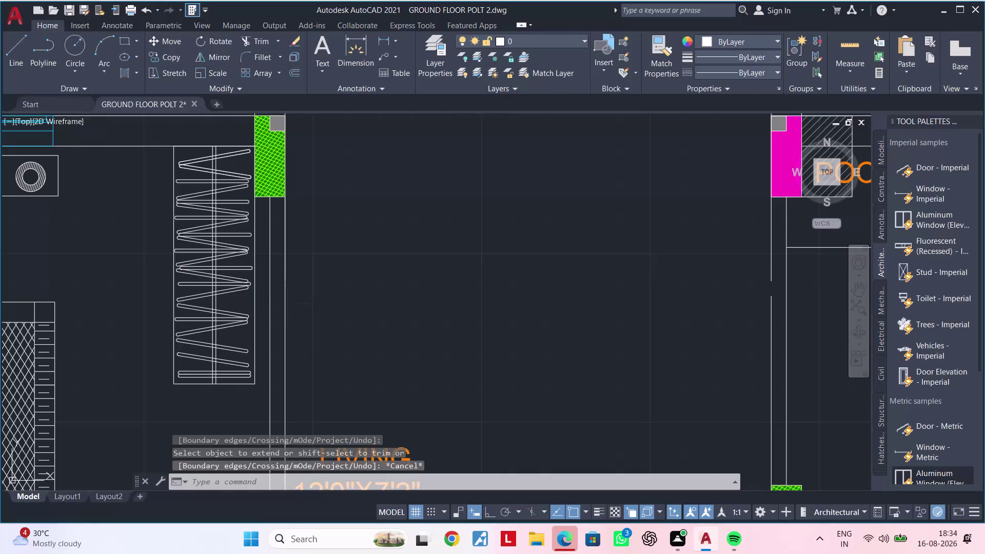
scroll(down, 3)
scroll(up, 3)
scroll(up, 3)
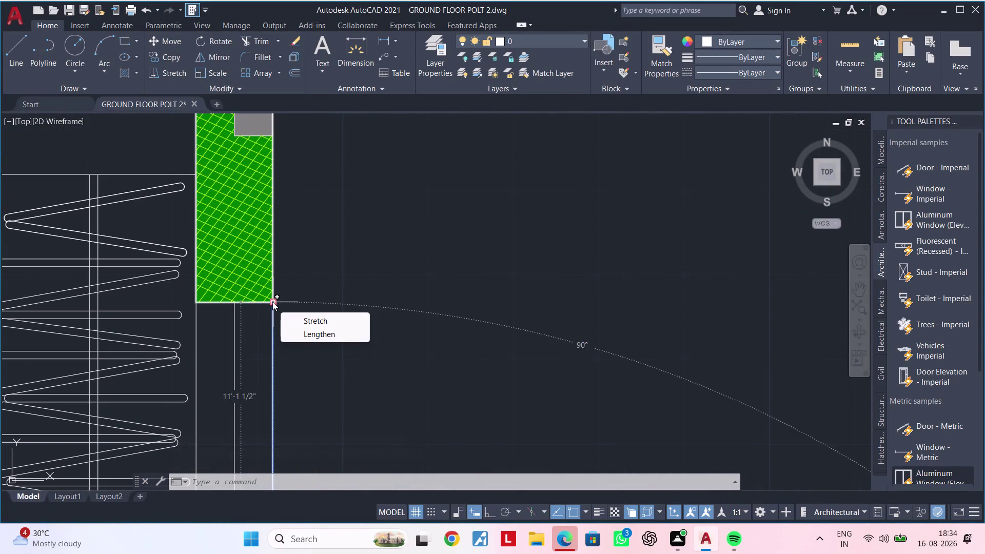
Trim the stray line stubs above the green bedroom column.
scroll(down, 3)
scroll(down, 3)
scroll(down, 3)
middle_drag(387, 312, 384, 324)
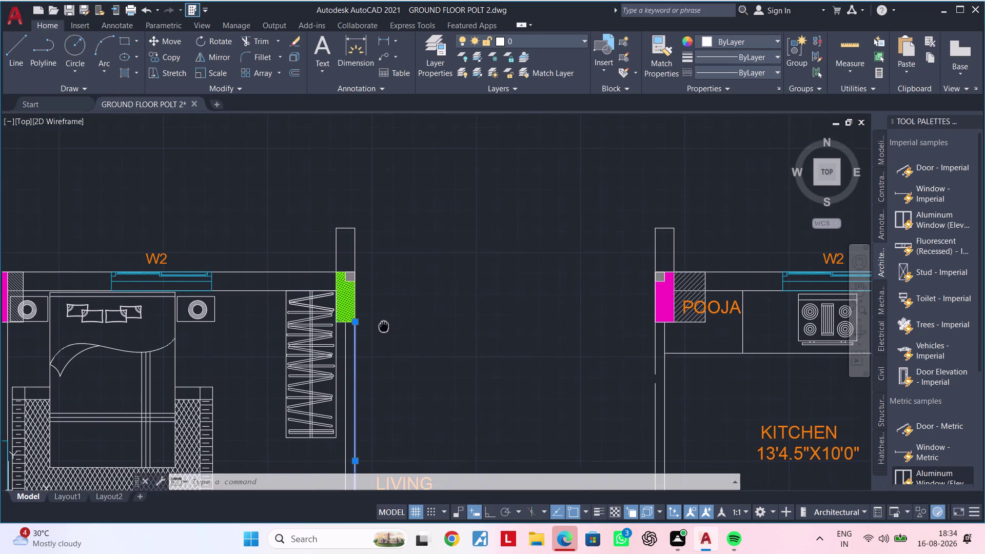
middle_drag(384, 325, 384, 326)
middle_drag(396, 314, 306, 324)
key(Escape)
key(Escape)
key(Escape)
key(Escape)
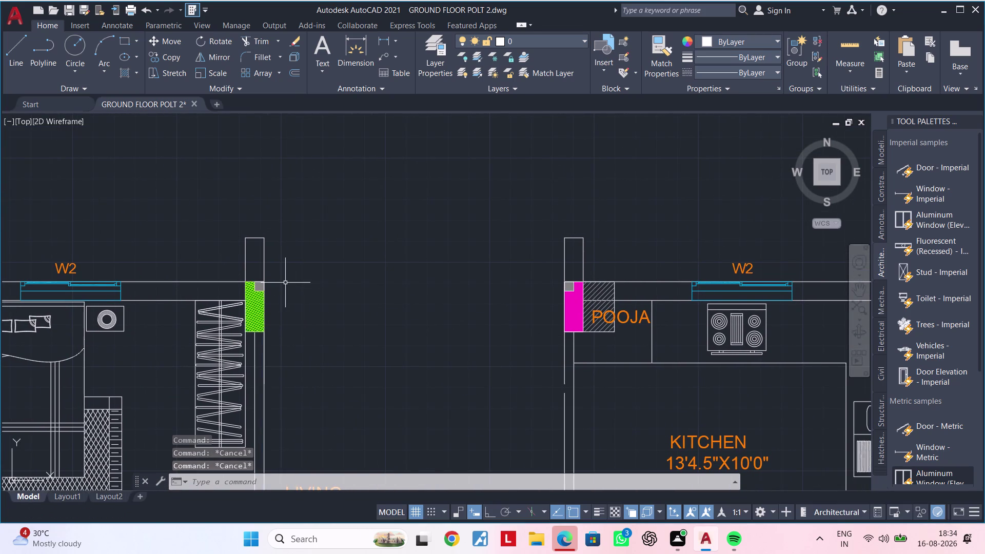
text(TR)
key(space)
drag(293, 269, 238, 265)
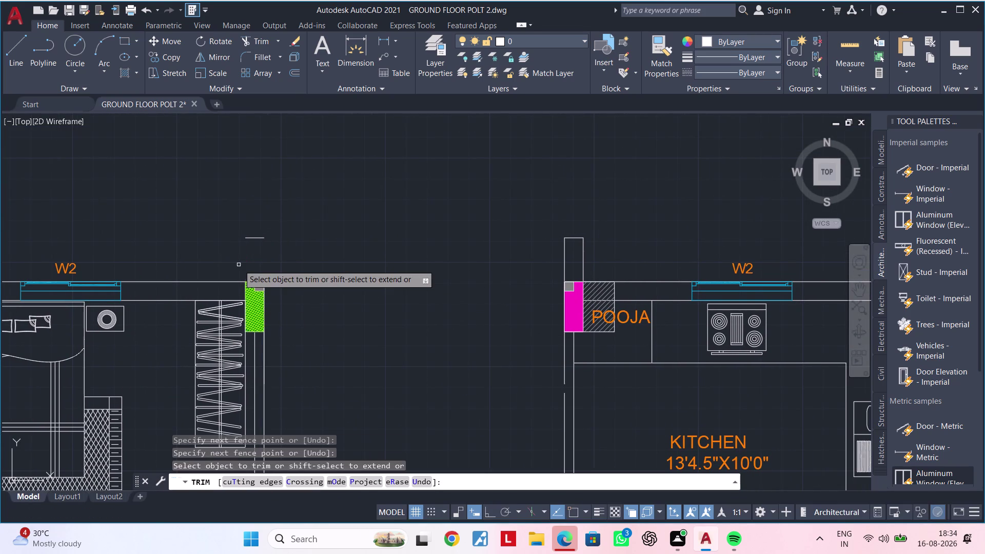
click(255, 237)
Trim the extra line ends and segment above the pooja wall.
middle_drag(388, 258, 314, 262)
drag(430, 262, 506, 262)
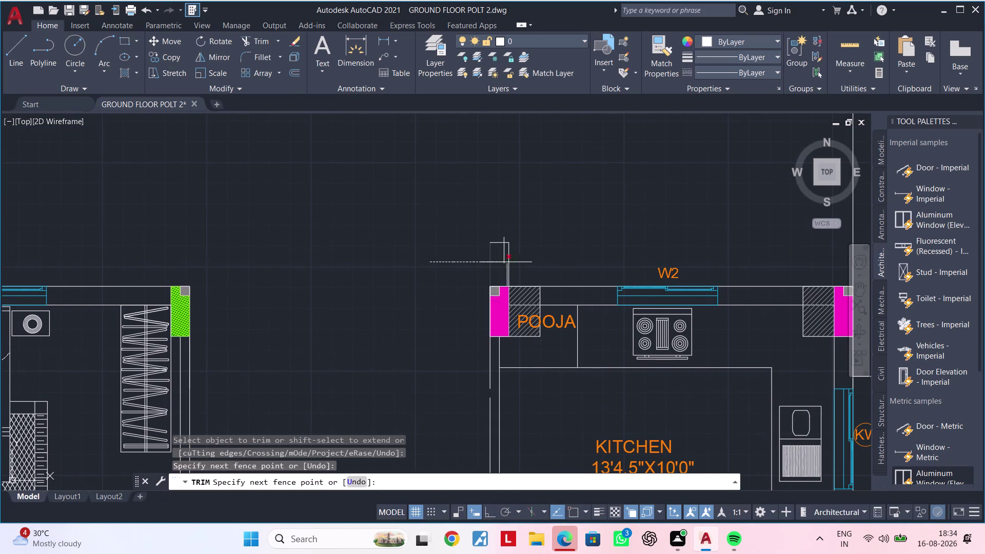
drag(506, 262, 526, 260)
click(503, 242)
scroll(down, 3)
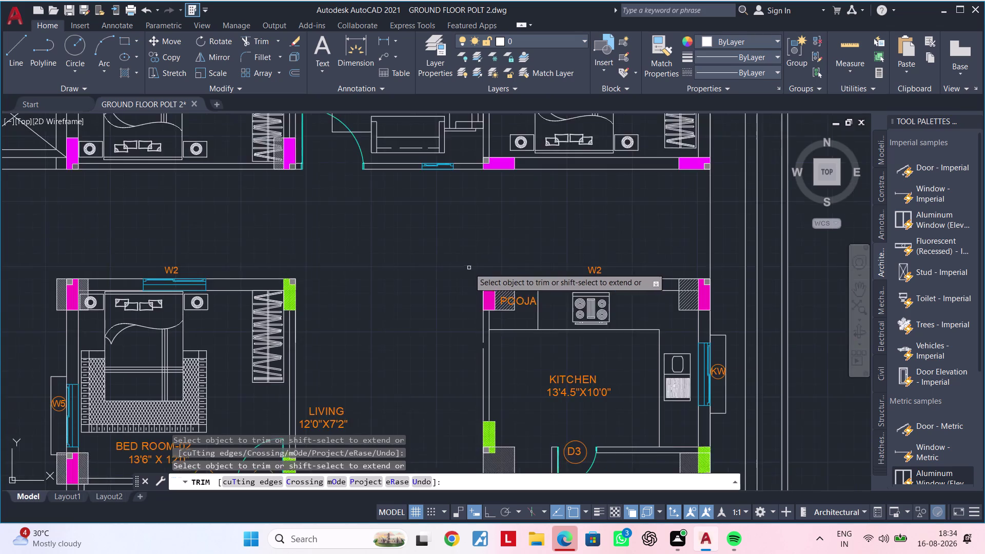
middle_drag(465, 268, 446, 231)
key(Escape)
key(Escape)
Extend the kitchen-side wall line toward the pooja wall.
middle_drag(452, 311, 441, 292)
text(E)
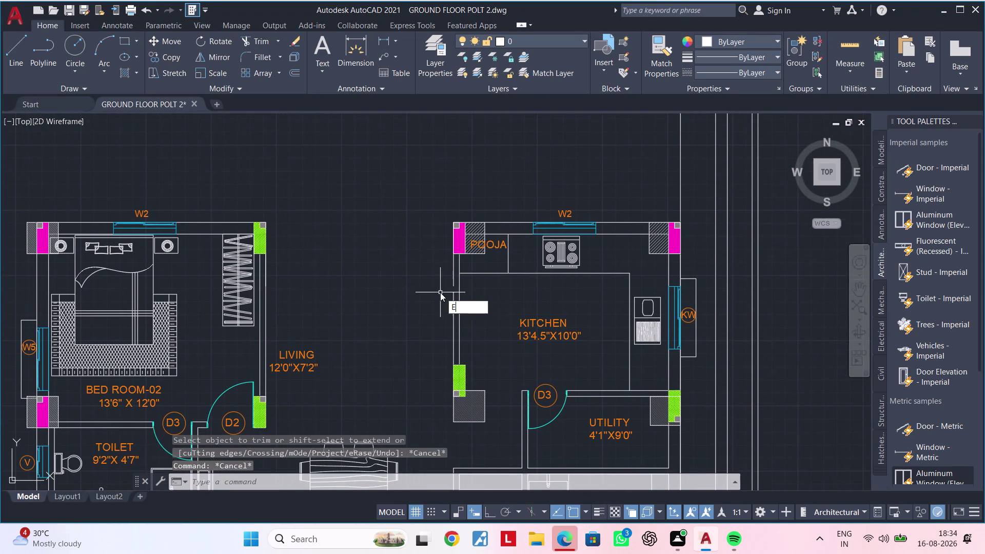
text(X)
key(space)
click(453, 289)
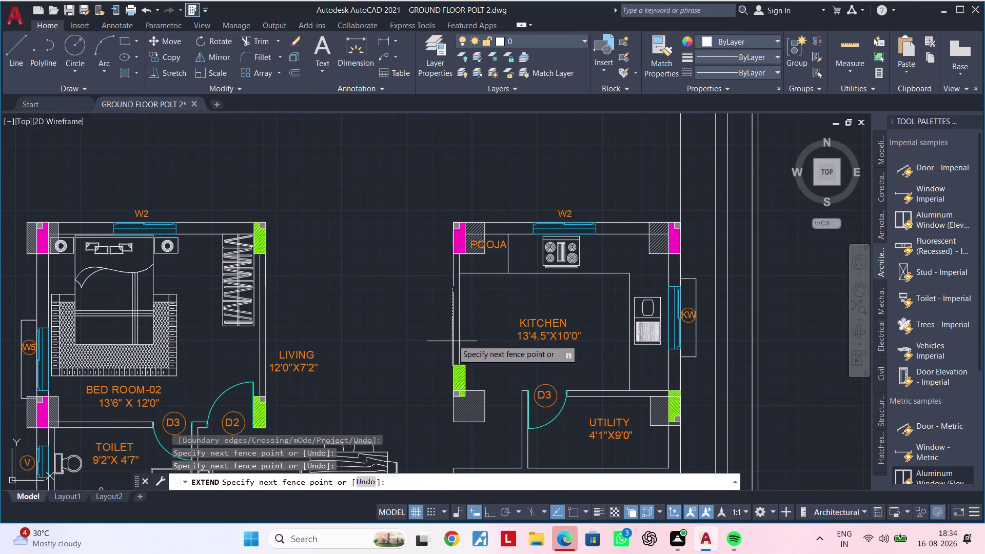
click(455, 305)
scroll(up, 3)
key(Escape)
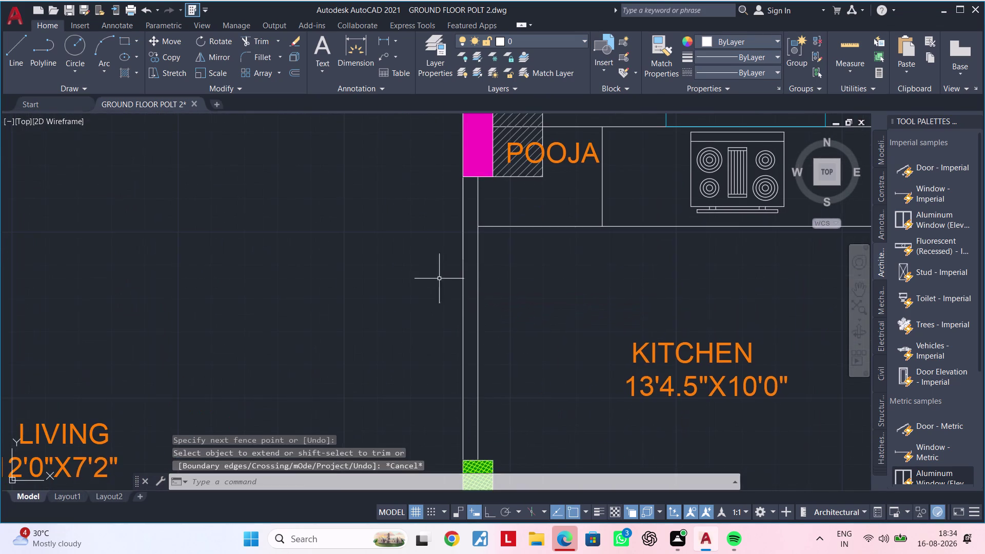
Grip-stretch the vertical wall line beside the pooja wall from its lower endpoint.
middle_drag(433, 284, 419, 311)
click(448, 266)
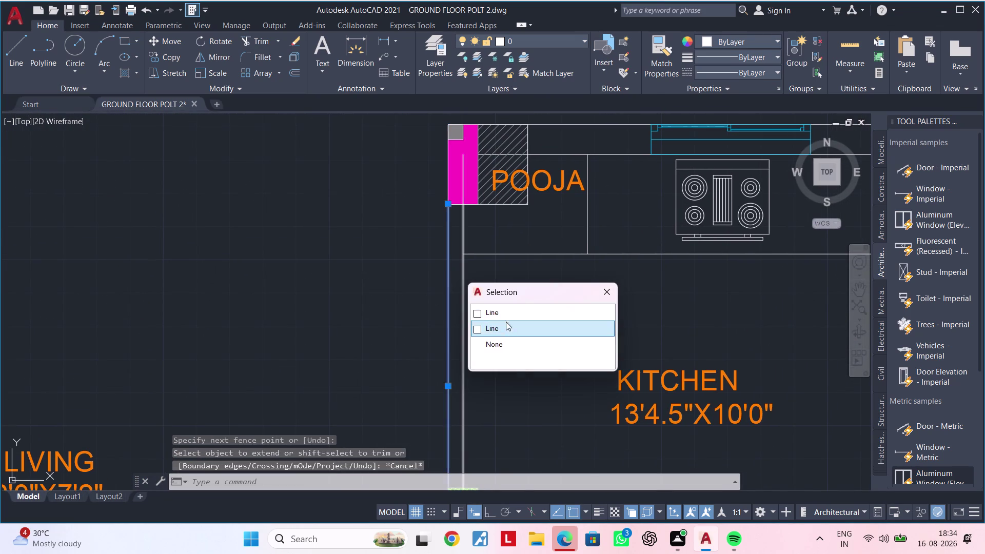
click(502, 312)
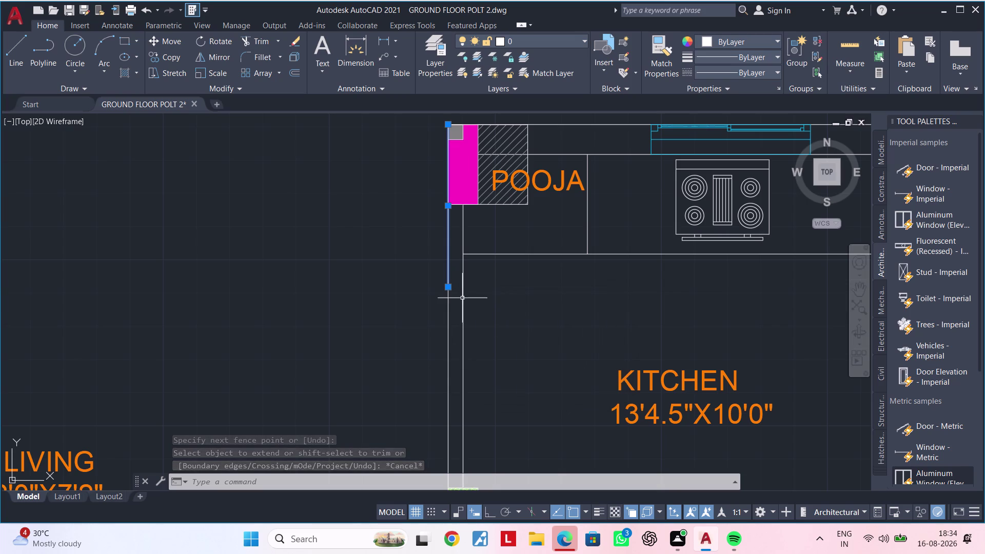
click(450, 288)
middle_drag(443, 262, 447, 402)
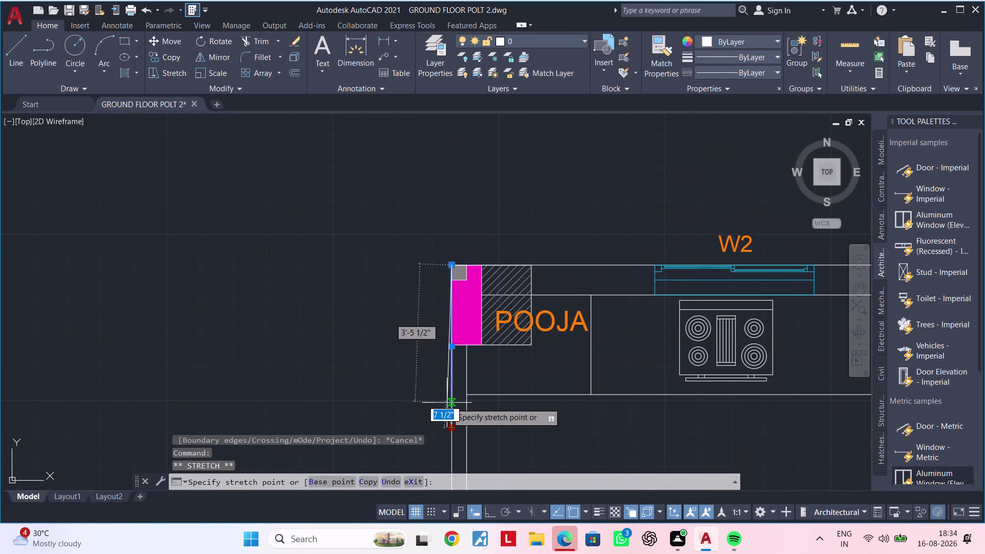
Finish the line's stretched endpoint, then erase the small stray piece atop the magenta column.
click(453, 263)
key(Escape)
key(Escape)
middle_drag(403, 283, 439, 294)
scroll(down, 3)
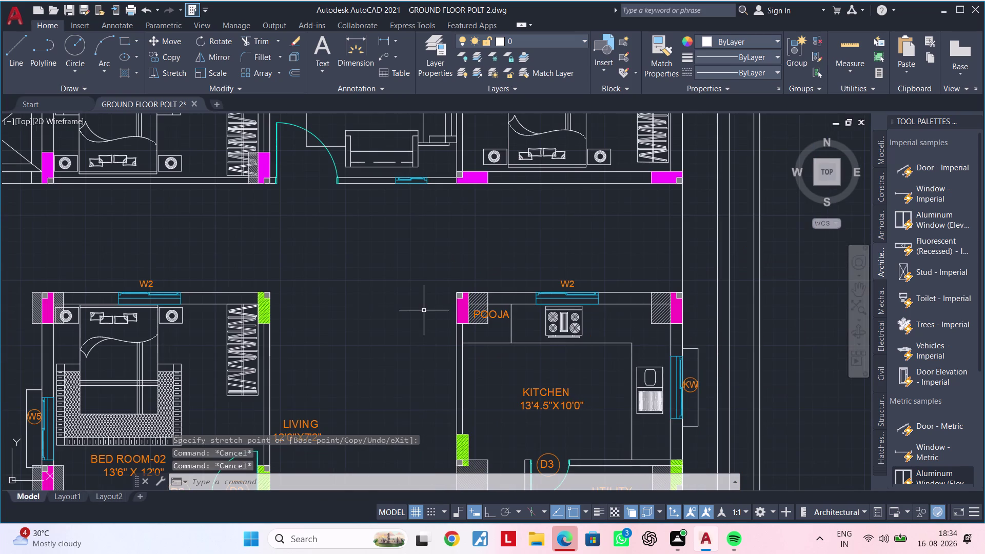
middle_drag(415, 320, 405, 329)
scroll(up, 3)
click(492, 283)
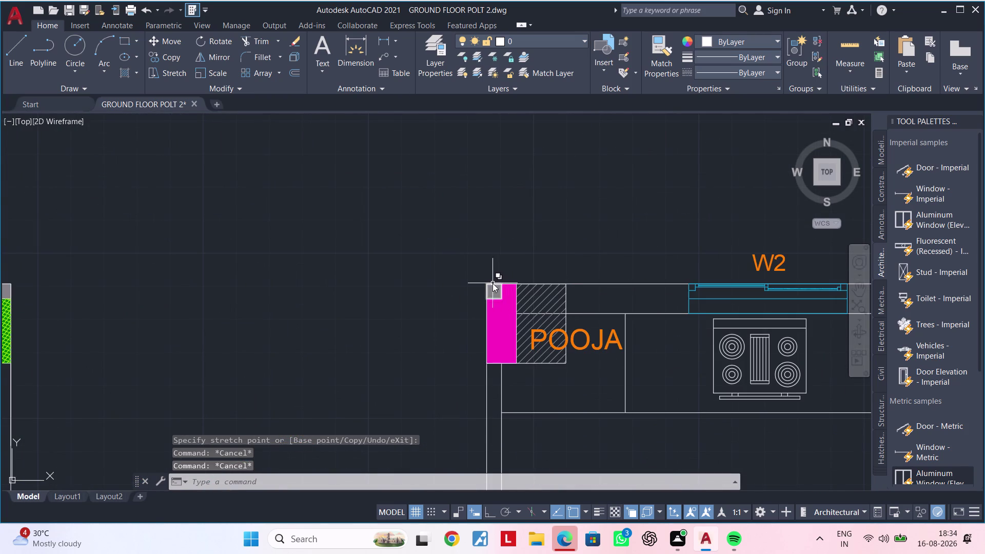
click(541, 360)
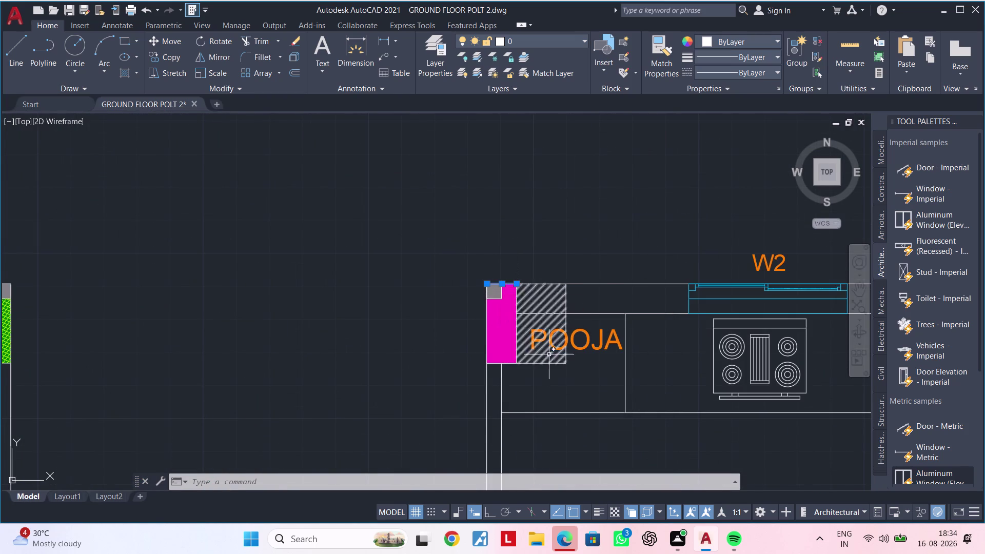
key(Delete)
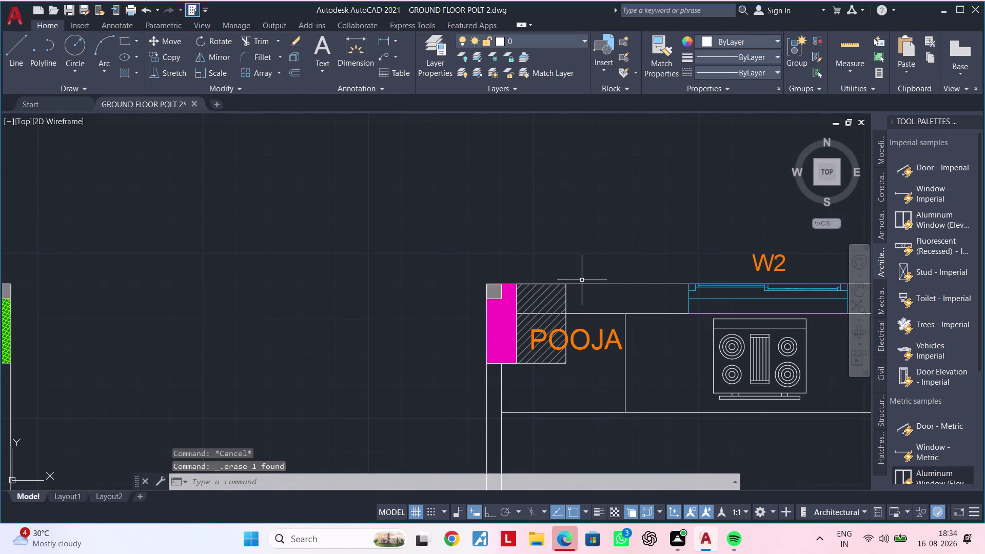
Attempt to stretch the top wall line's end toward the green hatched column, then cancel.
click(582, 284)
click(519, 281)
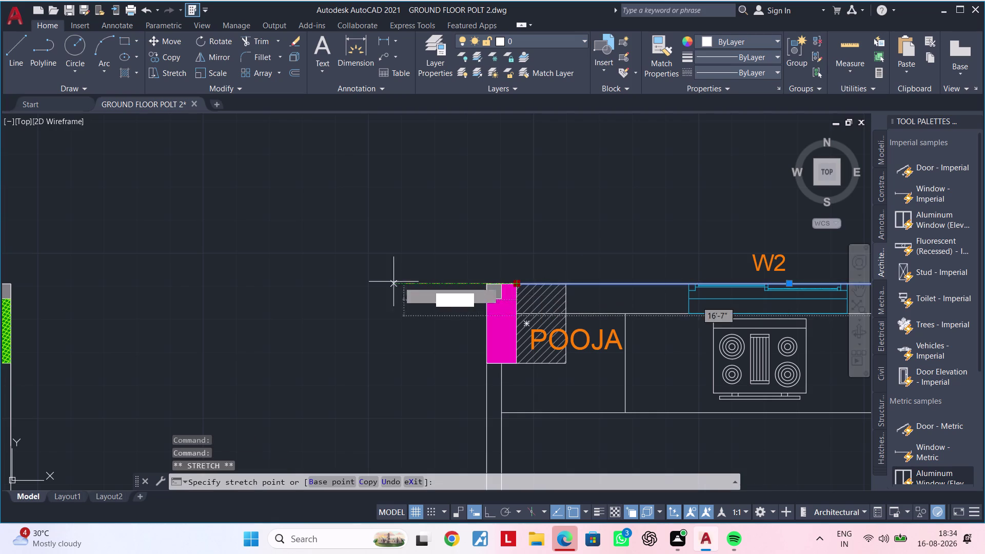
scroll(down, 3)
middle_drag(342, 288, 518, 291)
scroll(up, 3)
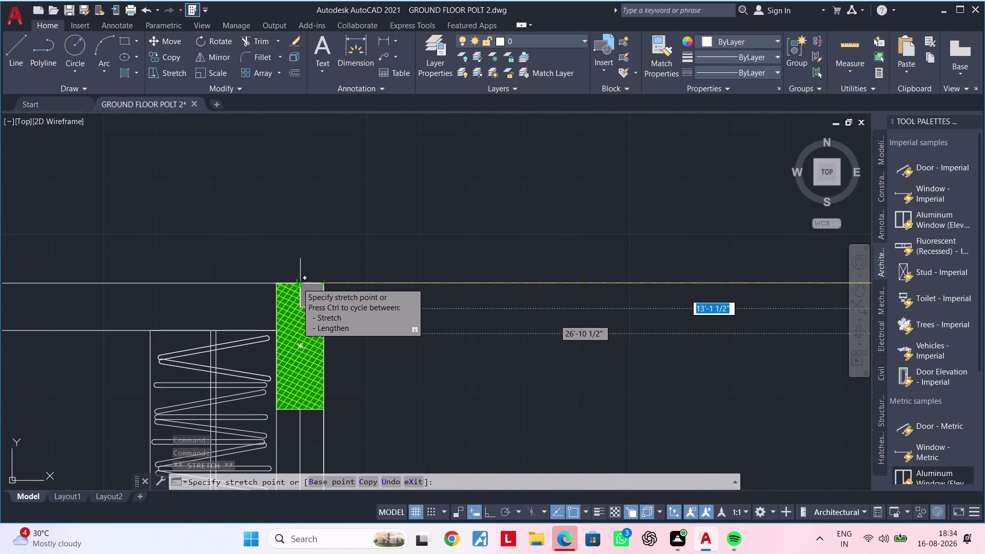
scroll(up, 3)
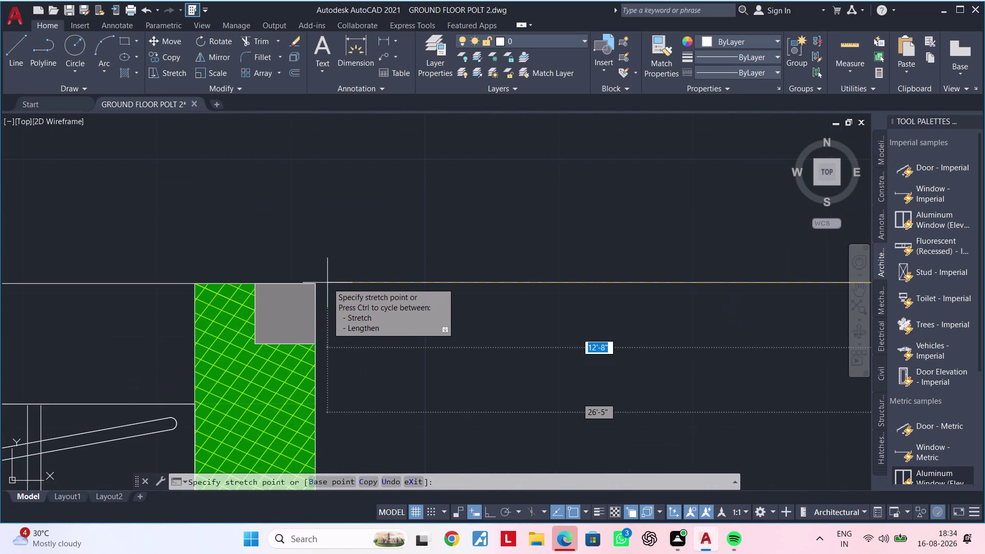
click(314, 286)
key(Escape)
key(Escape)
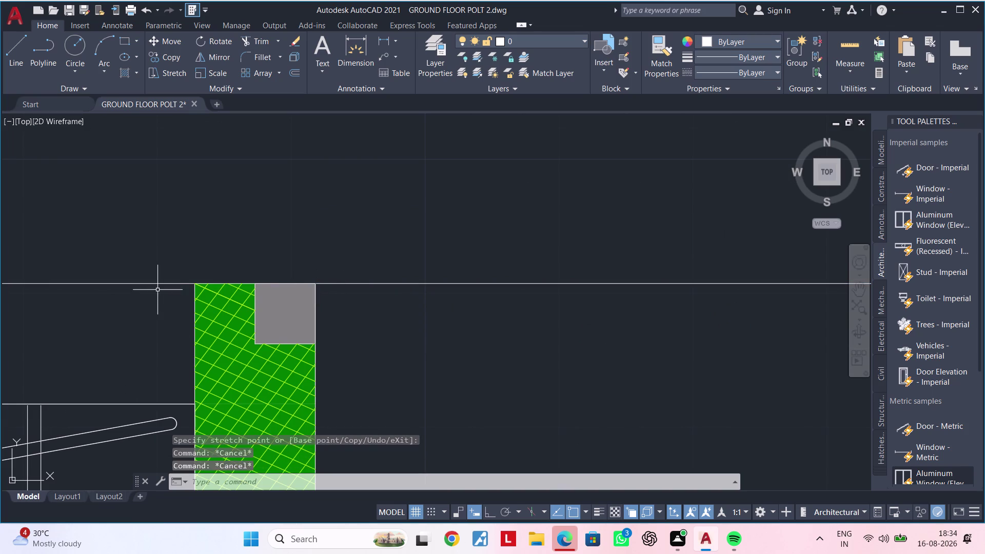
Try extending the top wall line with EXTEND (EX); the extend fails and is cancelled.
click(159, 282)
text(EX)
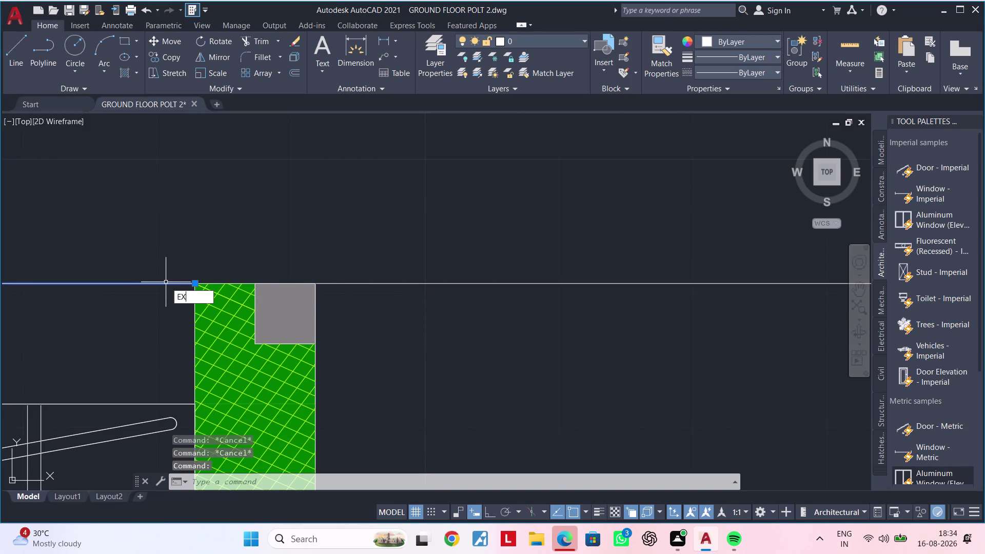
key(space)
click(172, 284)
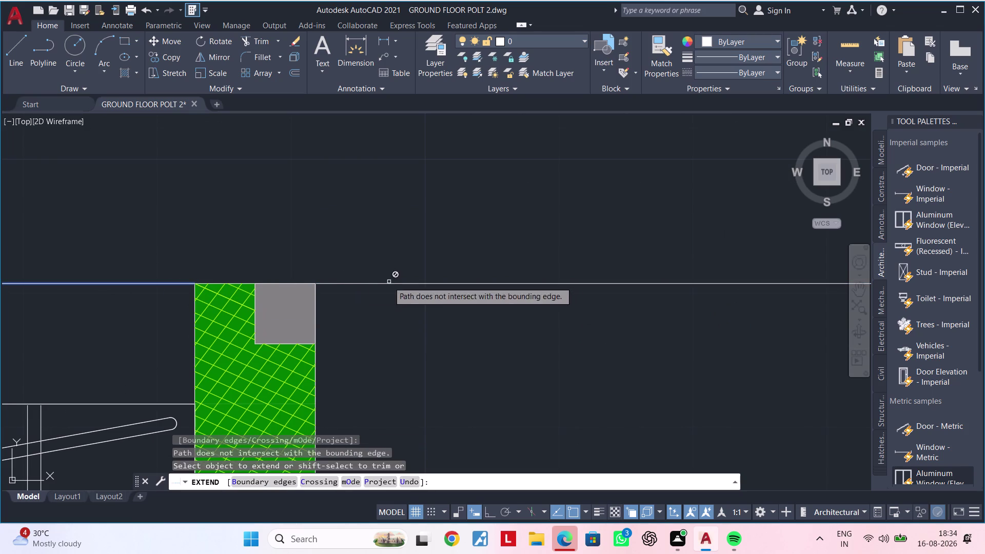
click(372, 284)
key(Escape)
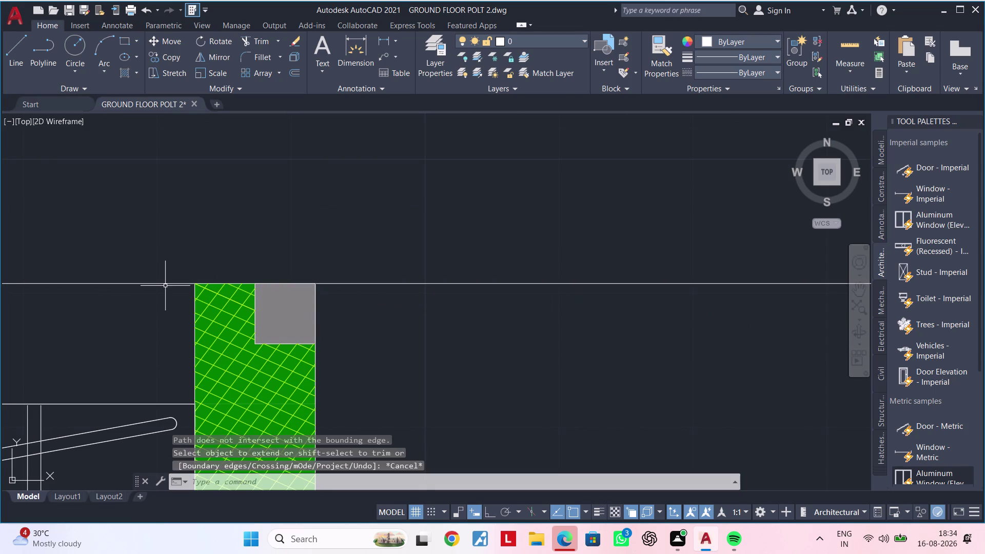
Grip-edit the top wall line's end point near the green hatched column.
click(166, 285)
click(170, 282)
click(169, 284)
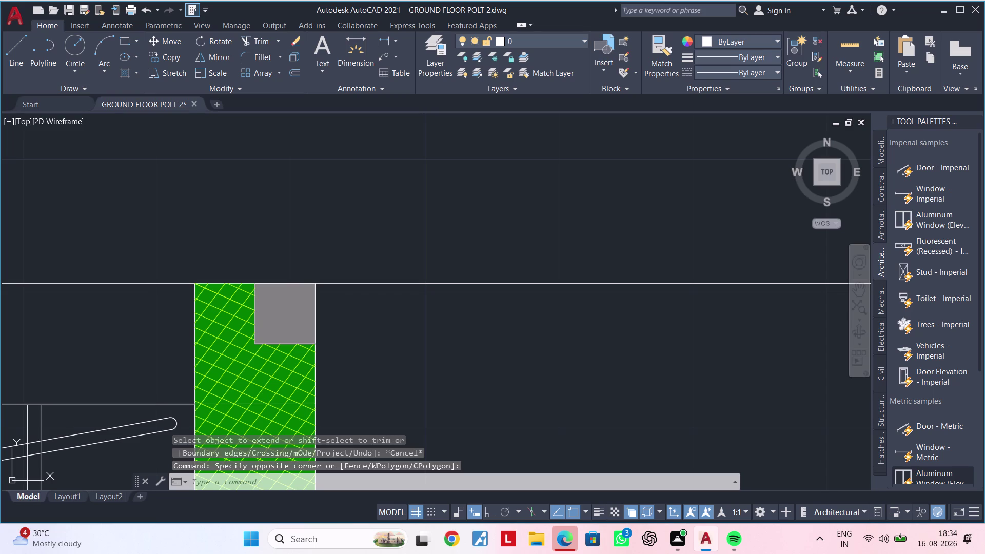
click(348, 285)
click(315, 286)
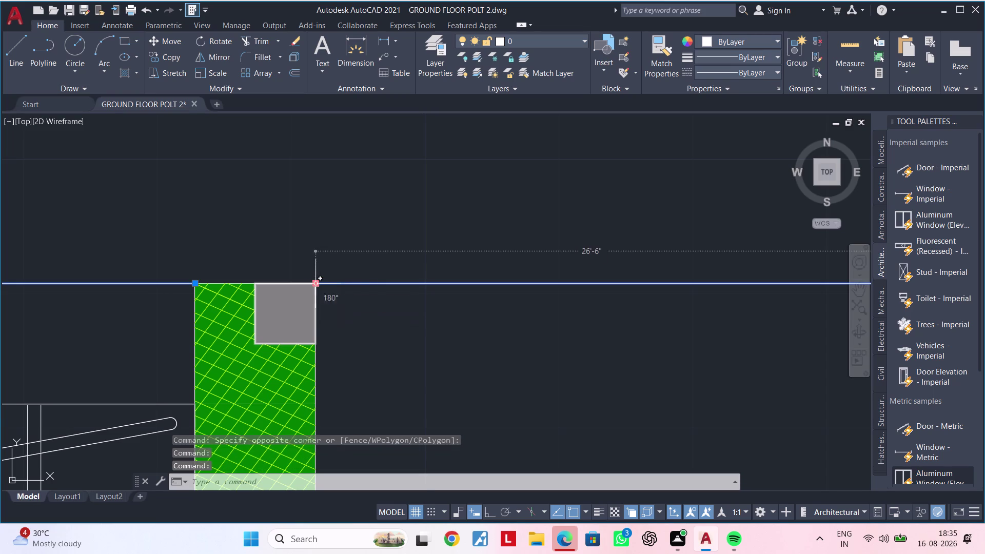
click(193, 286)
scroll(down, 3)
key(Escape)
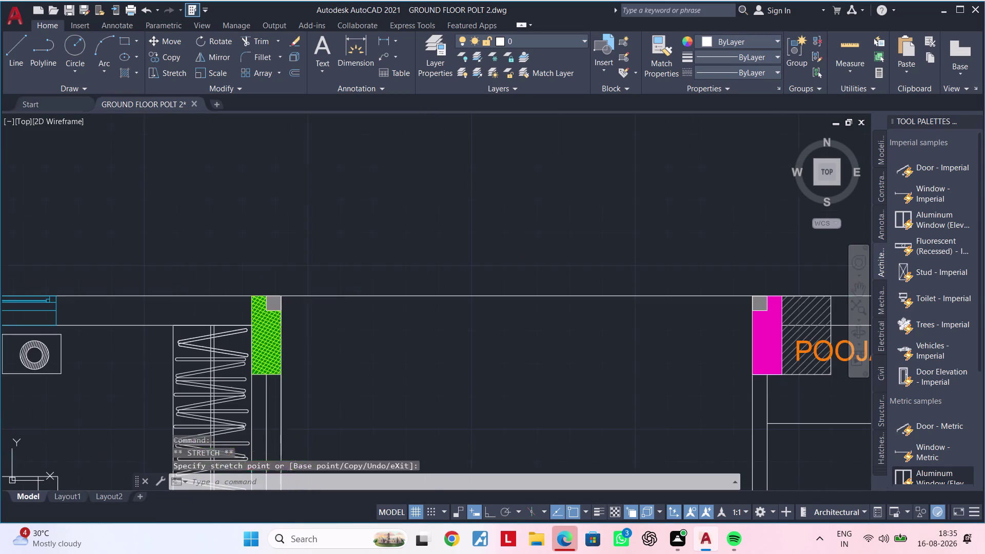
key(Escape)
Clear the selection and center the view on the top wall and POOJA column.
scroll(down, 3)
middle_drag(426, 331, 353, 311)
key(Escape)
key(Escape)
key(Escape)
middle_drag(368, 315, 360, 317)
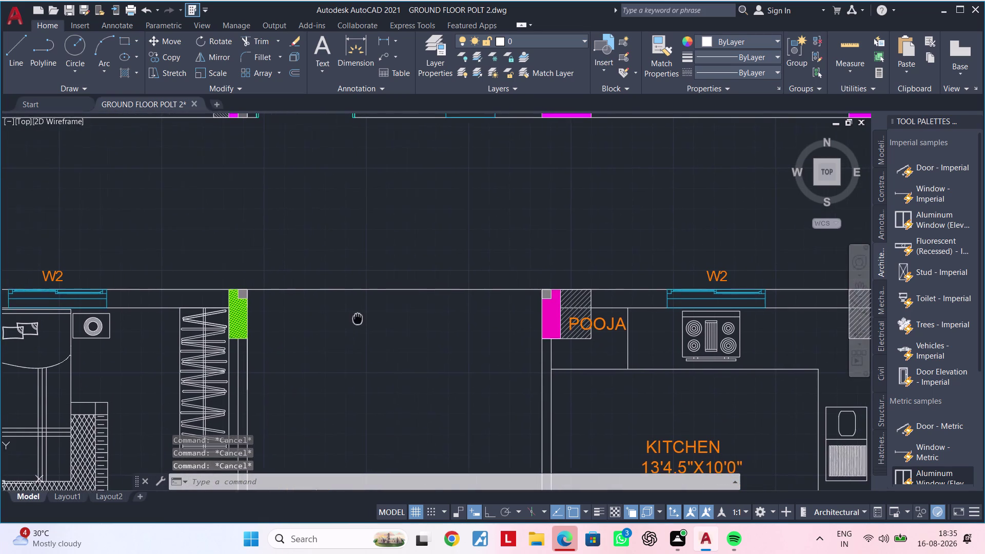
middle_drag(360, 317, 352, 319)
key(Escape)
key(Escape)
Offset the top wall line by 9" to create a parallel copy above it.
key(Escape)
text(OF)
key(space)
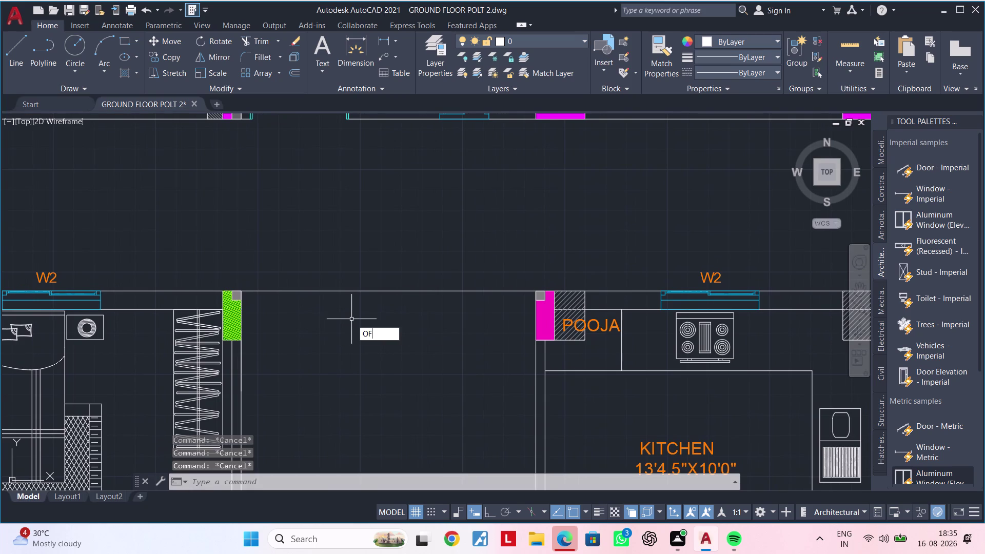
key(9)
key(shift+quotedbl)
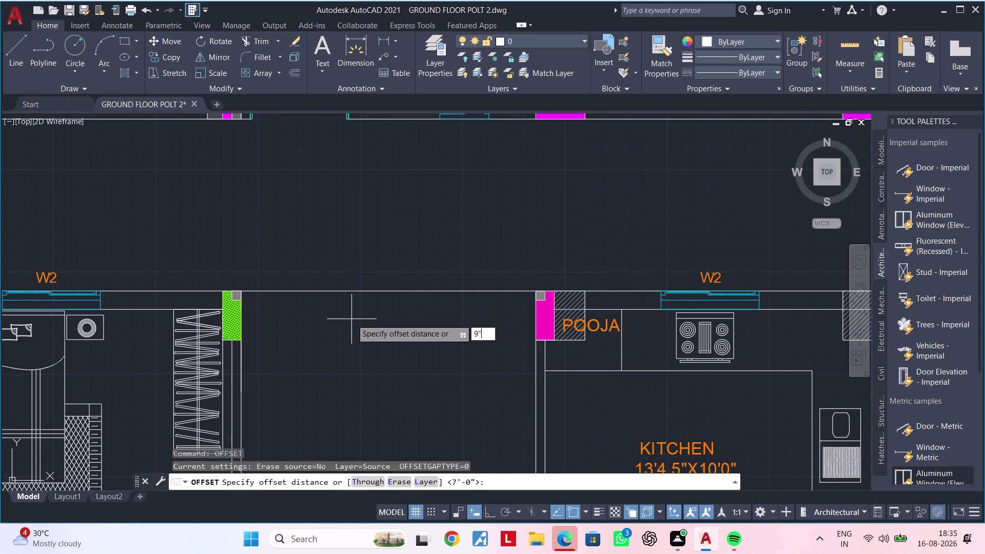
key(Return)
click(336, 291)
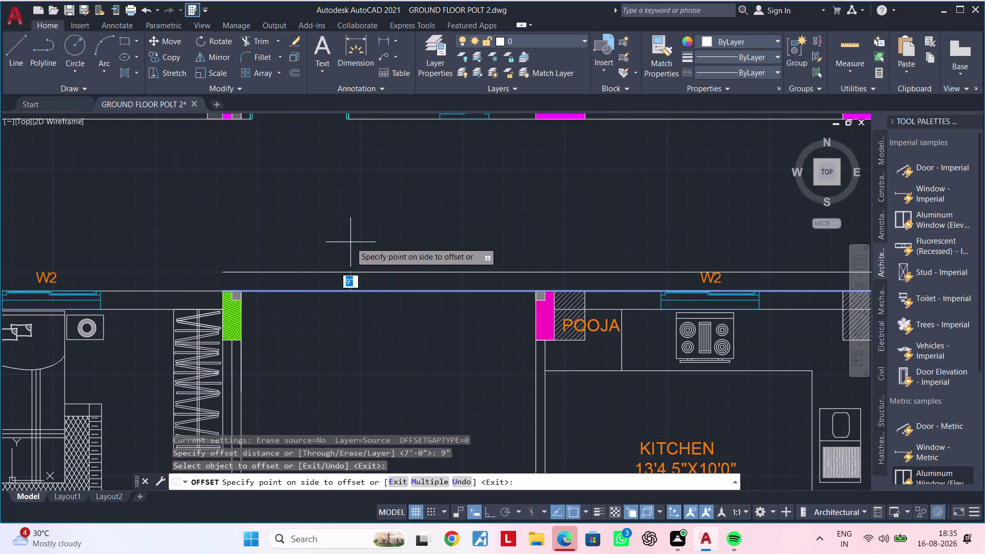
click(354, 307)
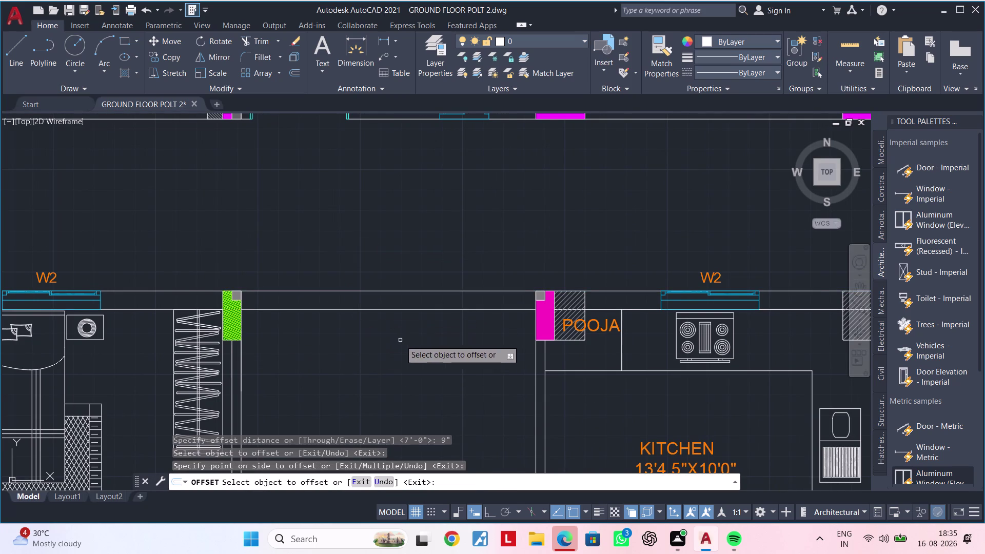
middle_drag(400, 340, 340, 337)
key(Escape)
key(Escape)
Trim the overlapping wall line segments crossing the POOJA hatched column.
text(TR)
key(space)
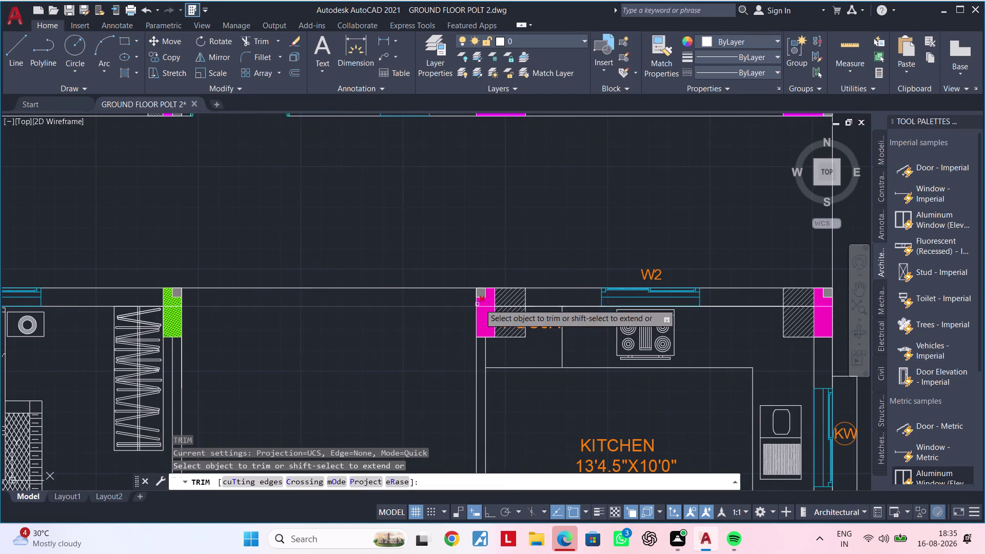
scroll(up, 3)
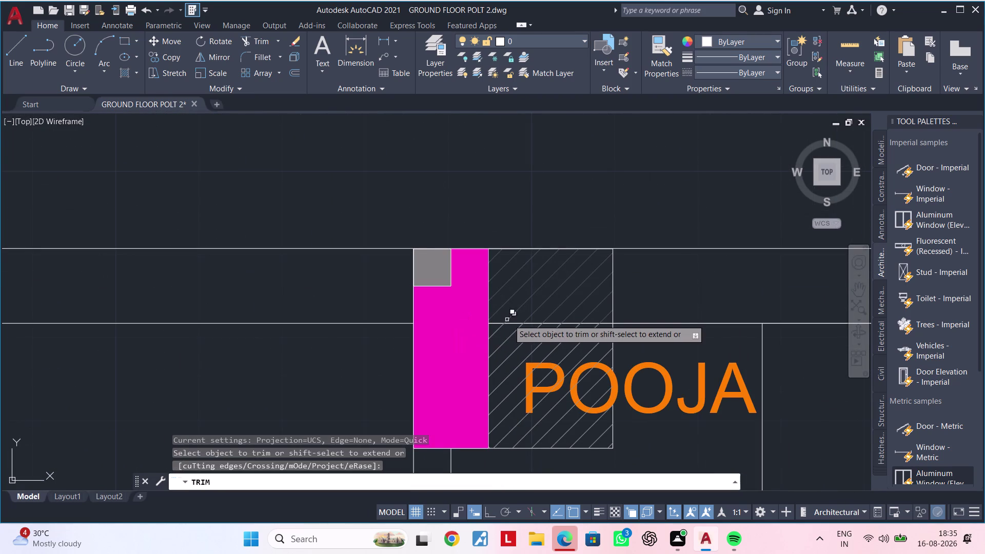
click(495, 324)
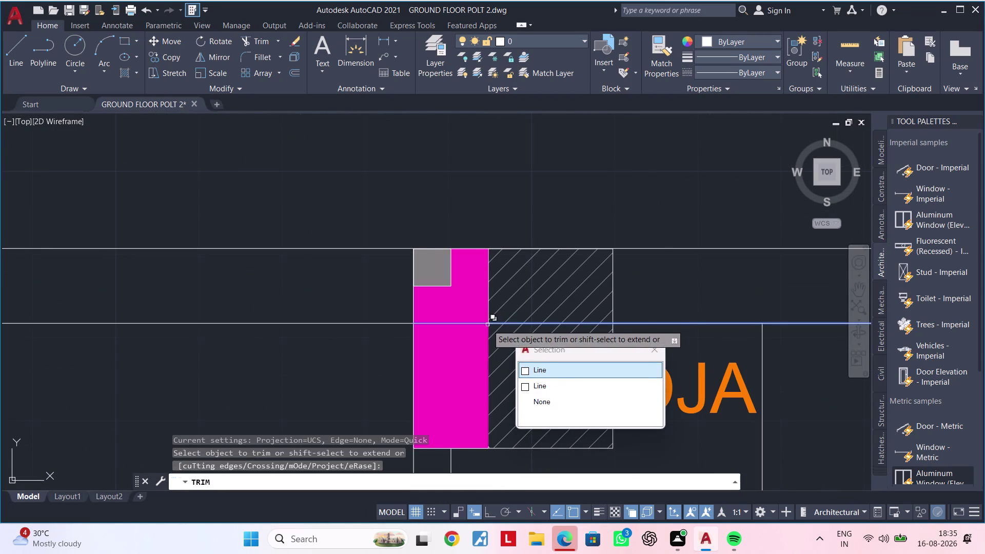
click(553, 370)
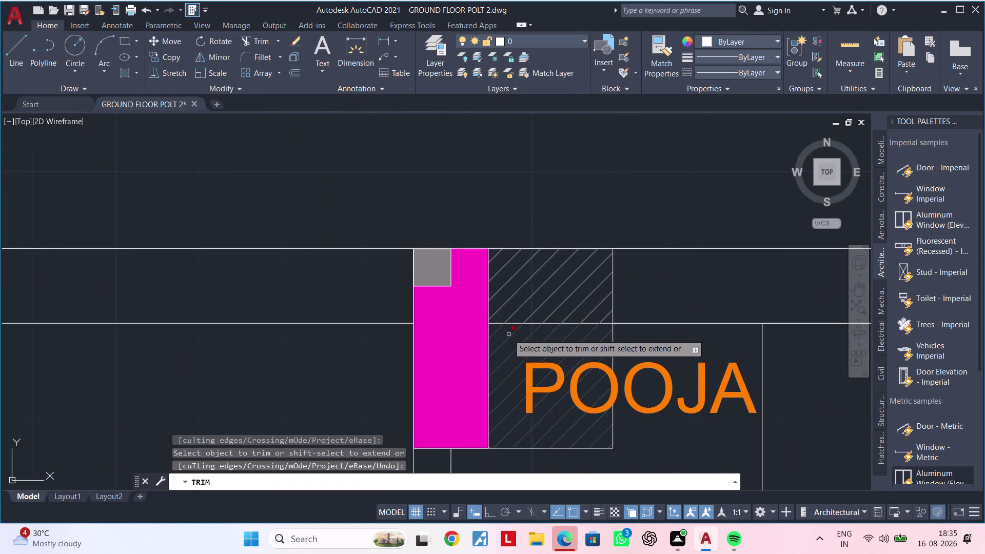
scroll(up, 3)
click(494, 324)
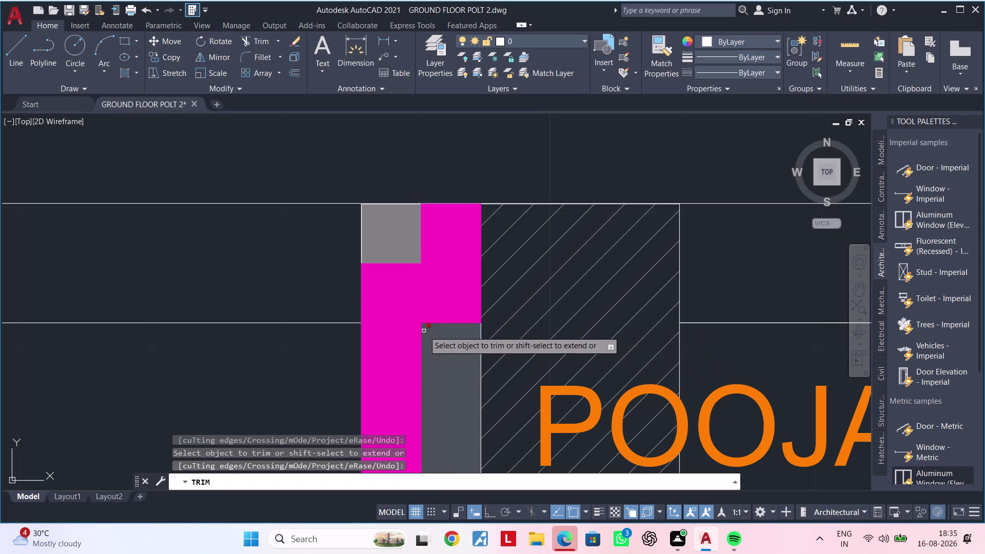
scroll(down, 3)
key(Escape)
Delete the stray line segments on the wall right of POOJA.
scroll(down, 3)
middle_drag(712, 313, 630, 314)
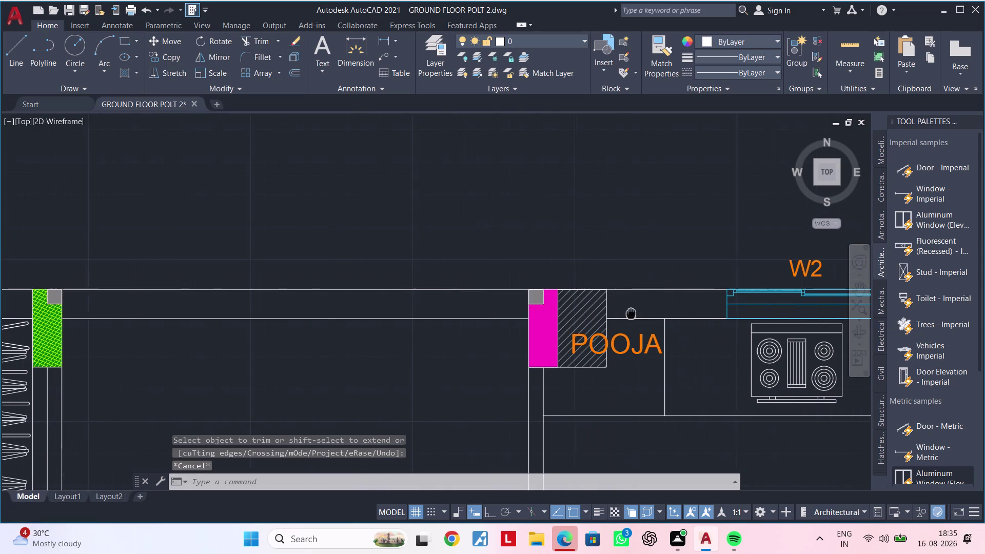
middle_drag(631, 314, 629, 313)
click(634, 312)
click(634, 327)
key(Delete)
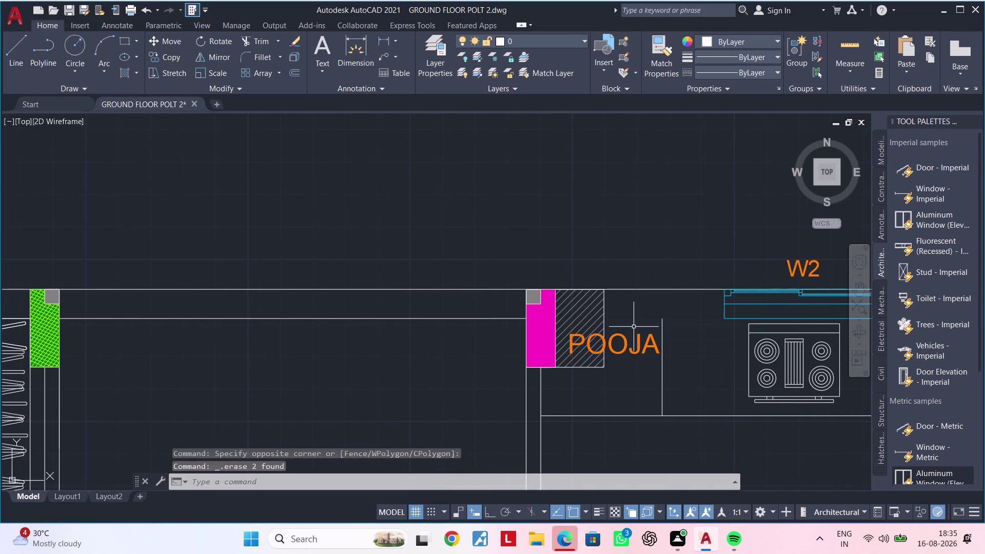
Undo the last two deletions and clear the prompt.
scroll(down, 3)
middle_drag(631, 334, 563, 330)
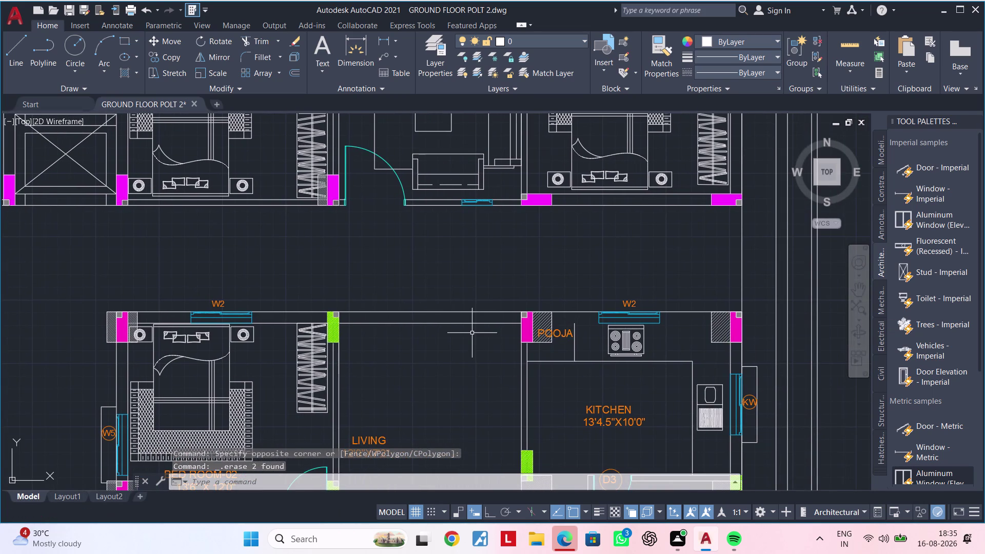
middle_drag(472, 332, 395, 333)
scroll(up, 3)
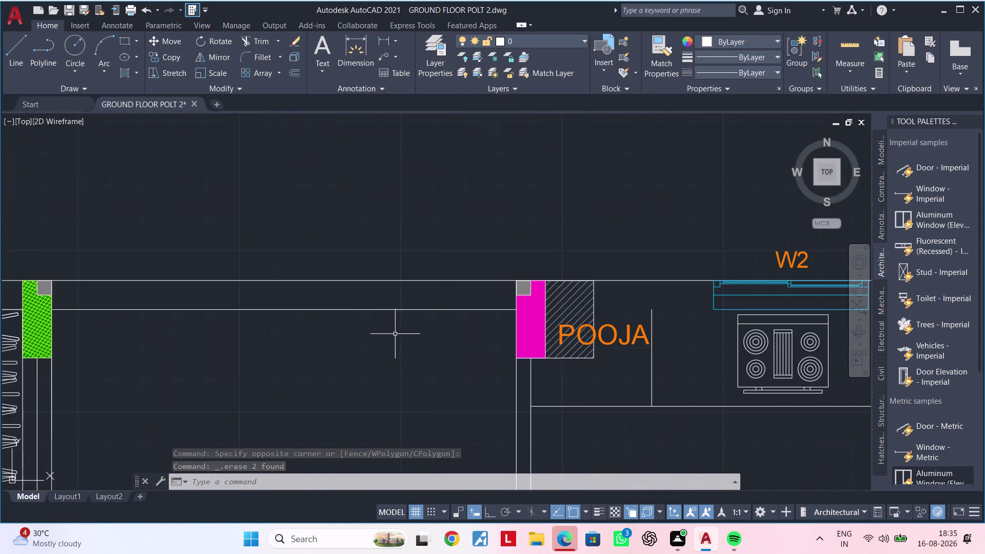
middle_drag(402, 332, 272, 339)
key(ctrl+z)
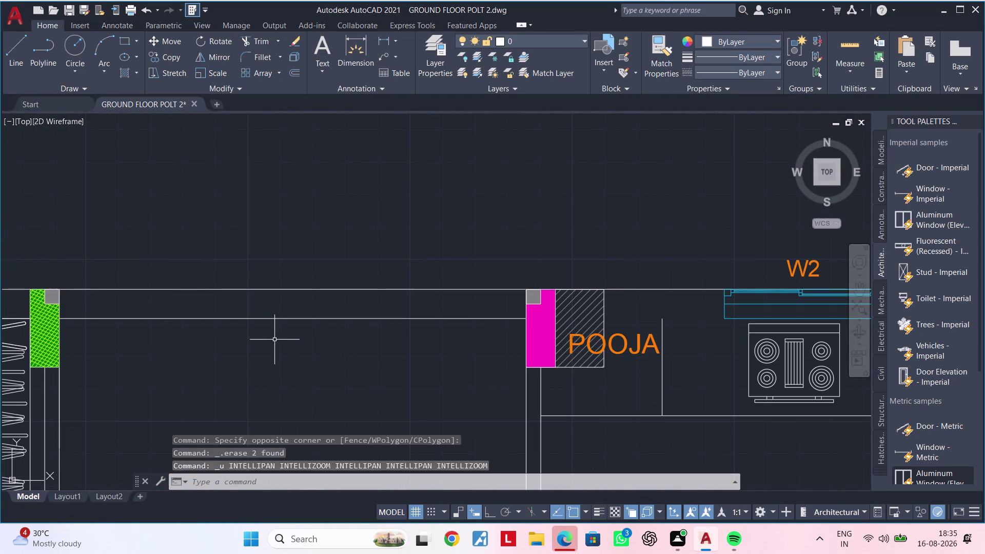
key(ctrl+z)
key(Escape)
key(Escape)
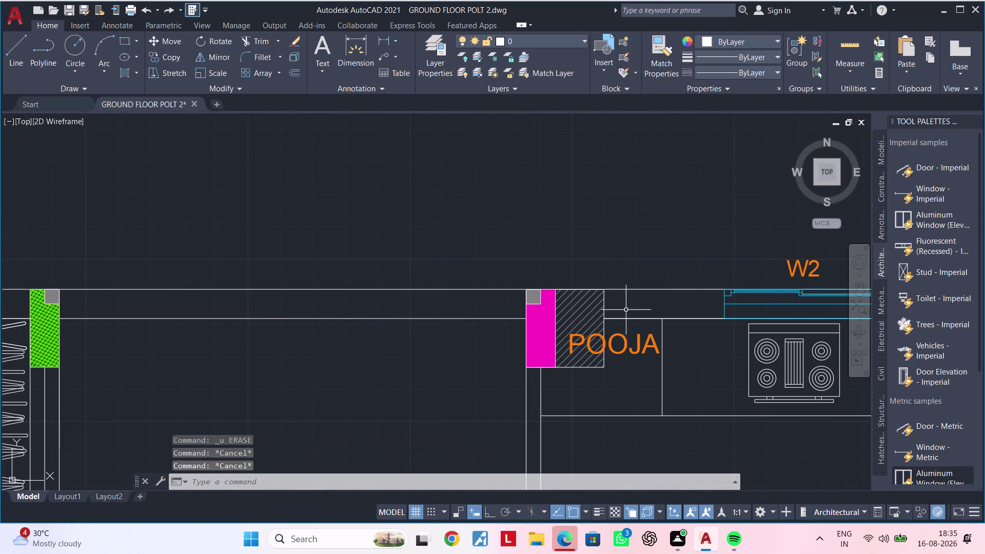
Delete the overlapping duplicate line right of POOJA, chosen from the selection list.
click(630, 319)
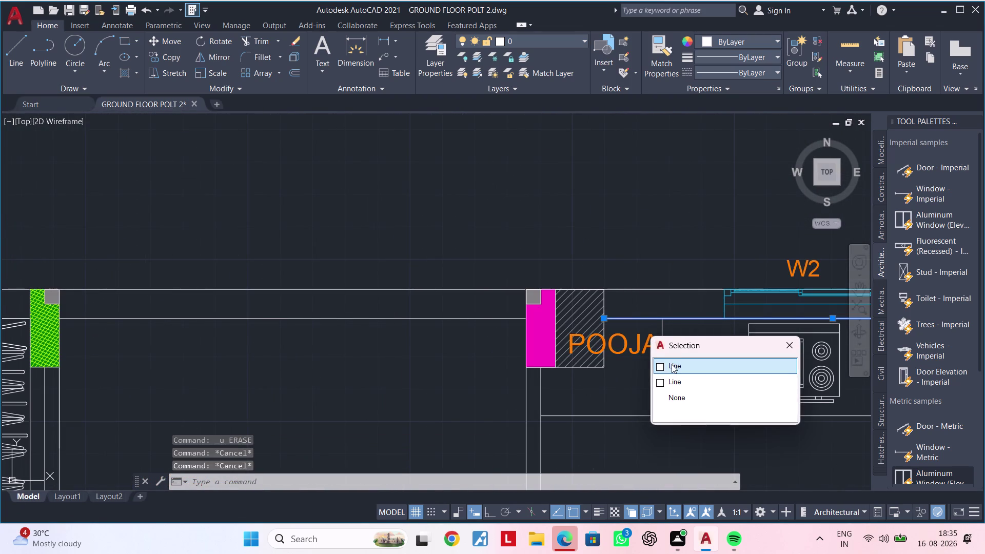
click(672, 364)
key(Delete)
scroll(down, 3)
middle_drag(686, 361, 587, 352)
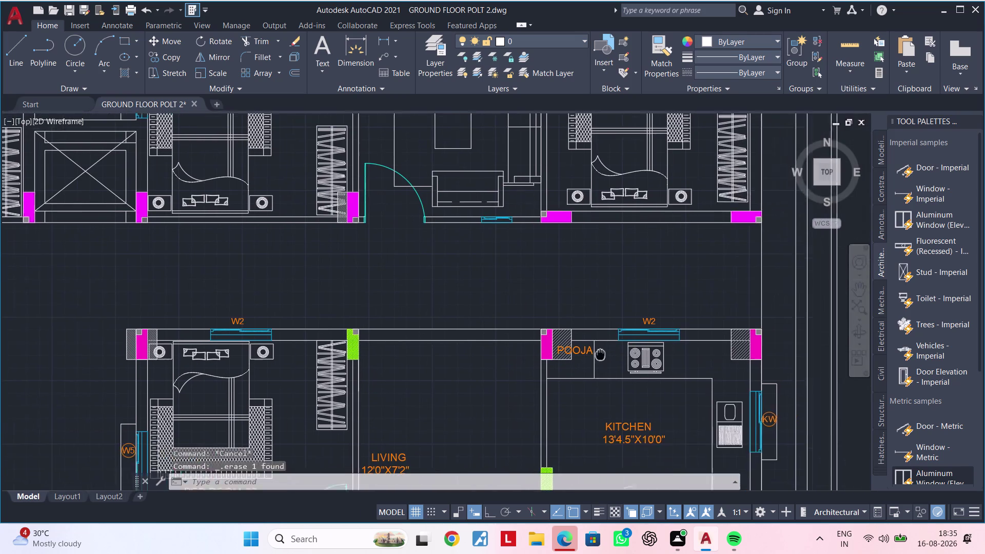
middle_drag(587, 352, 561, 348)
scroll(up, 3)
Start trimming a wall line at the kitchen column, then cancel the trim.
text(T)
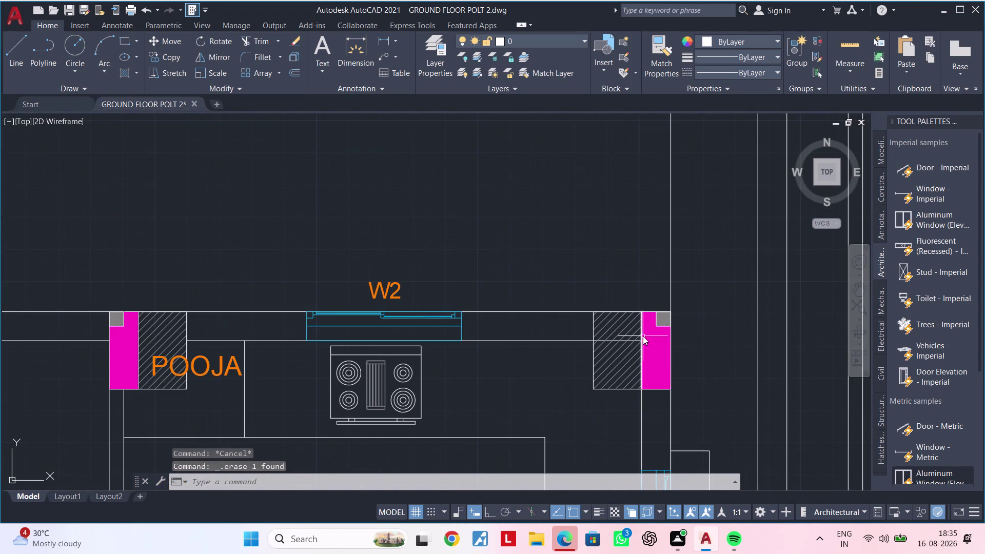
text(R)
key(space)
scroll(up, 3)
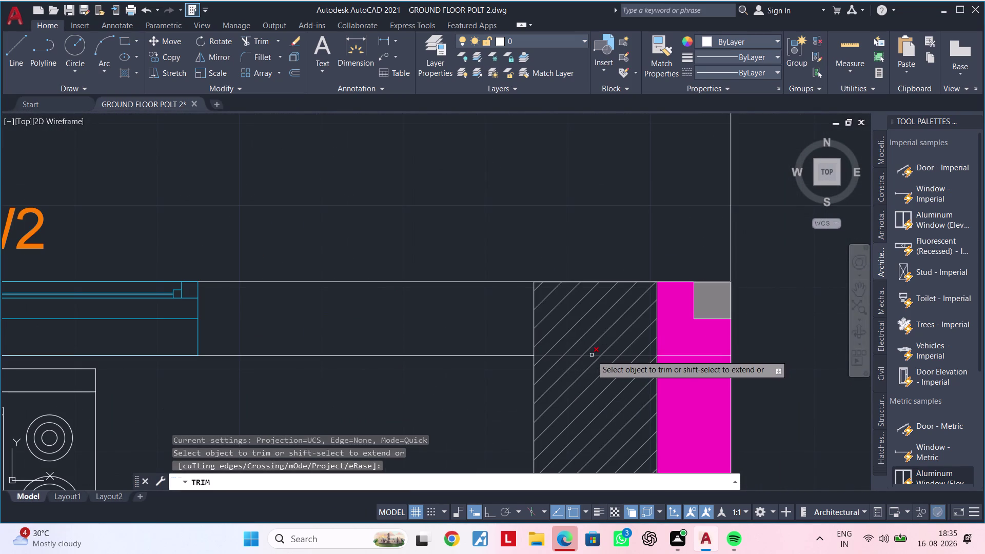
click(592, 355)
scroll(down, 3)
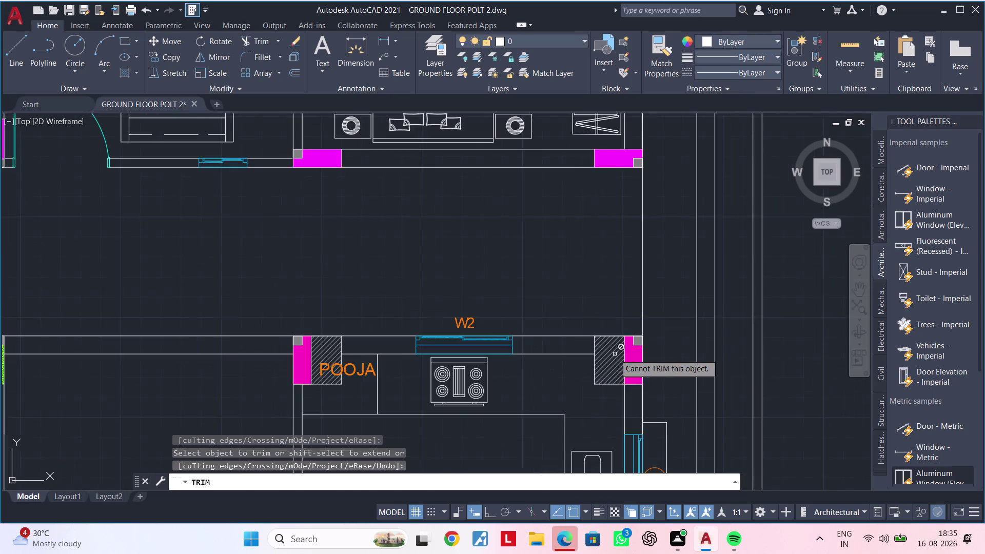
middle_drag(562, 361, 660, 296)
scroll(up, 3)
key(Escape)
key(Escape)
Clear any active commands and center the full unit plan in view.
scroll(down, 3)
middle_drag(649, 310, 662, 306)
key(Escape)
key(Escape)
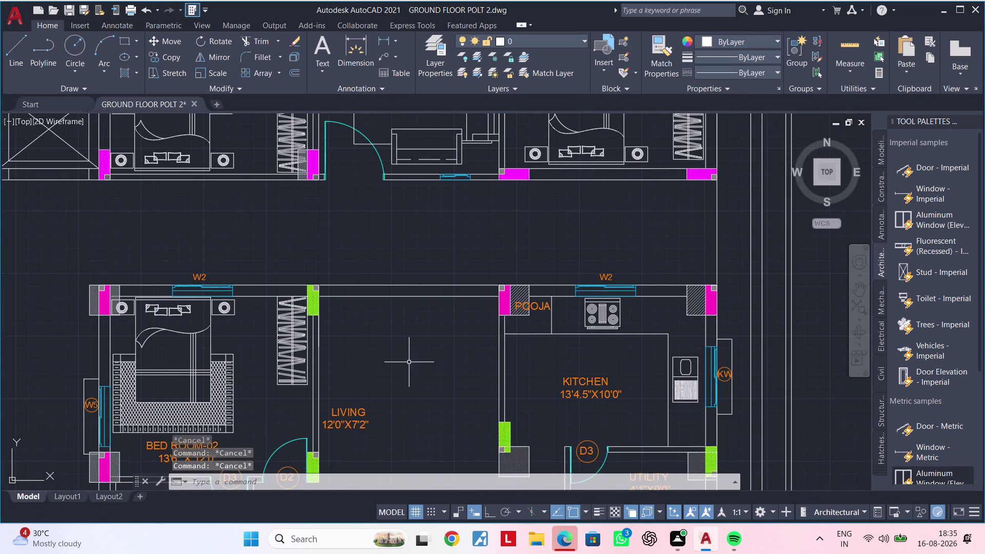
middle_drag(408, 362, 455, 346)
key(Escape)
key(Escape)
key(Escape)
key(Escape)
key(Escape)
key(Escape)
key(Escape)
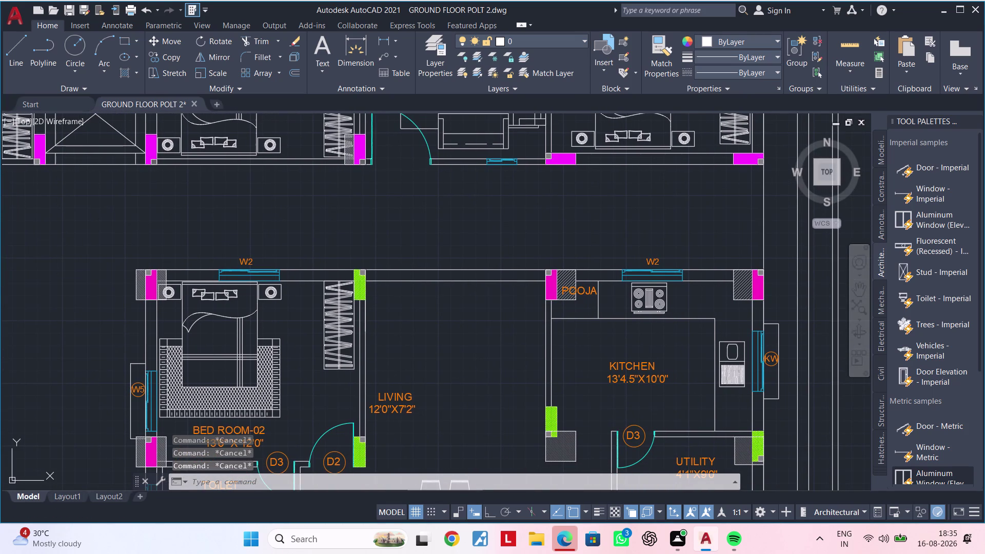
middle_drag(456, 343, 447, 281)
scroll(down, 3)
middle_drag(450, 303, 430, 275)
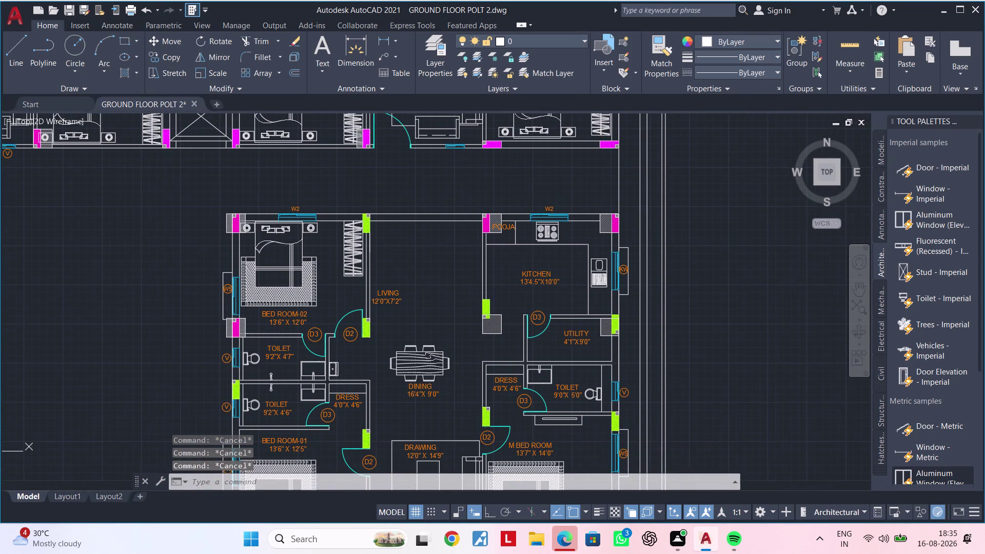
Delete the LIVING text label from the plan.
click(423, 271)
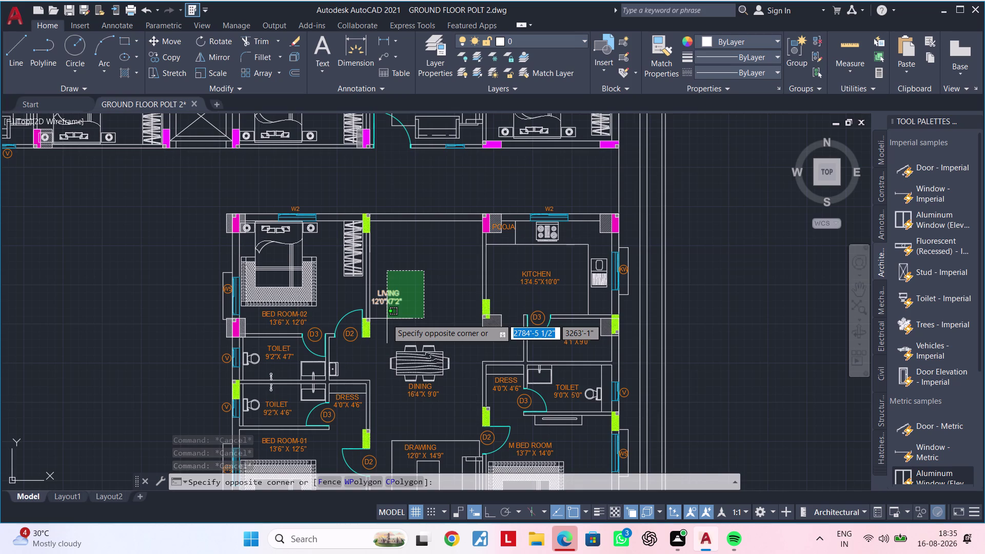
click(387, 318)
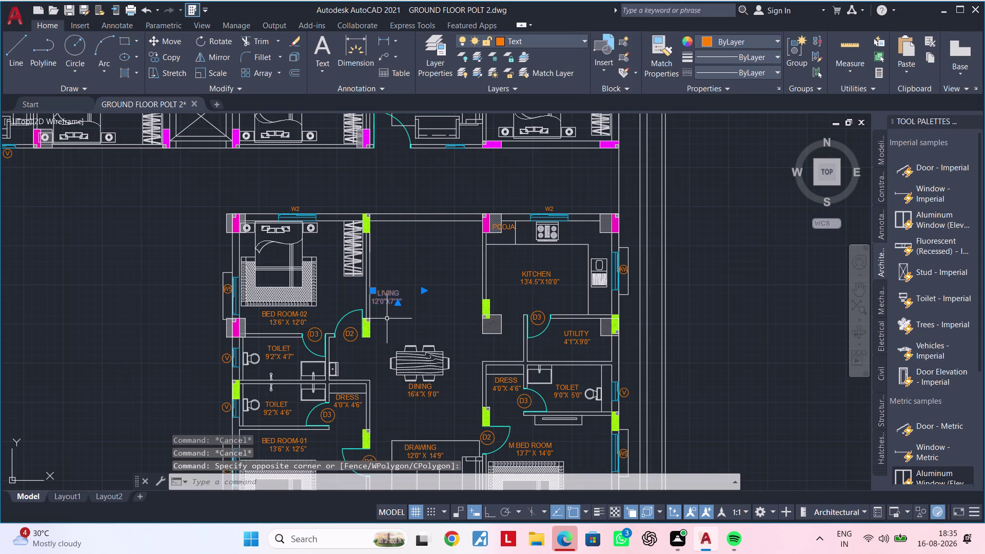
key(Delete)
middle_drag(424, 312, 425, 238)
drag(467, 239, 466, 250)
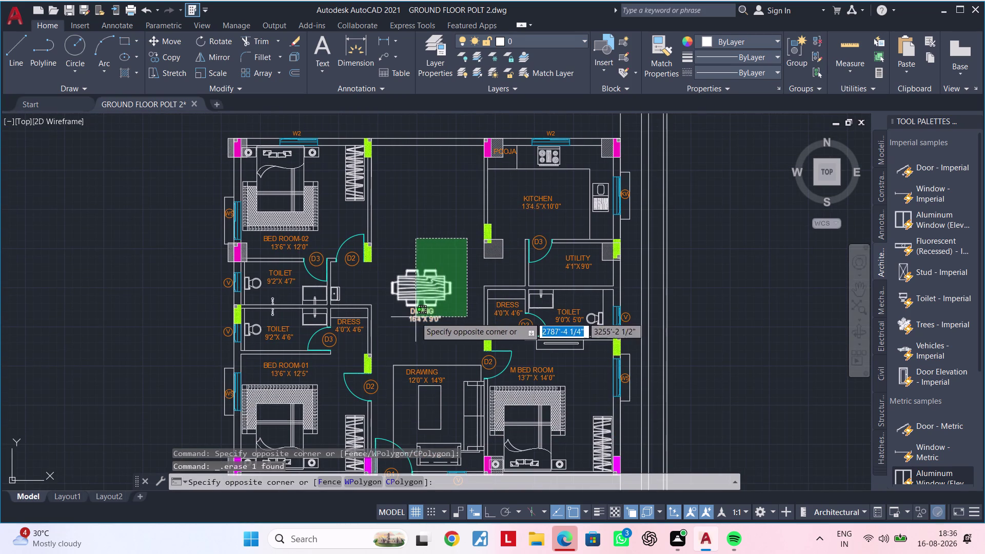
key(Escape)
Select the drawing room sofa set and begin a mirror, then cancel that first attempt.
middle_drag(428, 325, 412, 246)
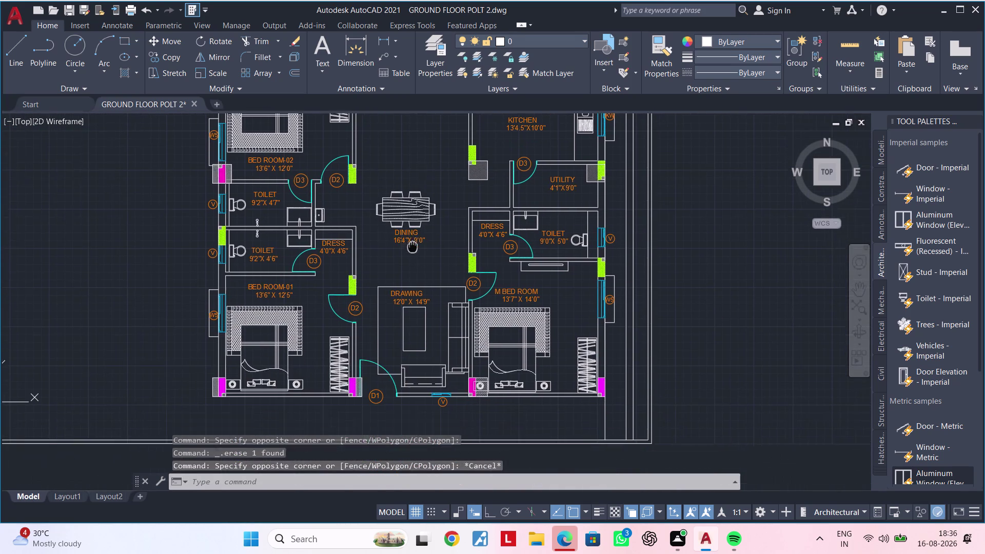
scroll(up, 3)
drag(443, 276, 442, 286)
click(378, 368)
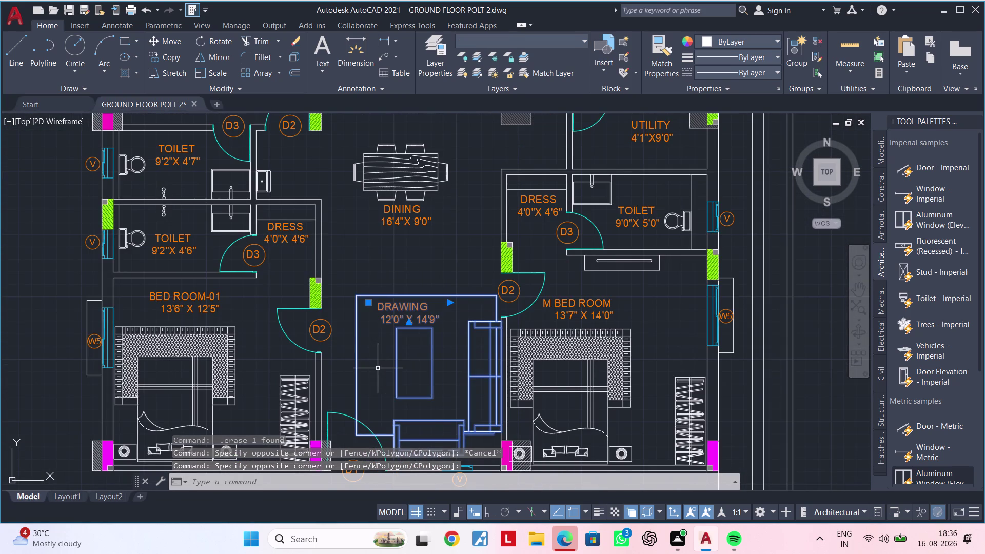
scroll(down, 3)
middle_drag(463, 256, 456, 283)
text(MI)
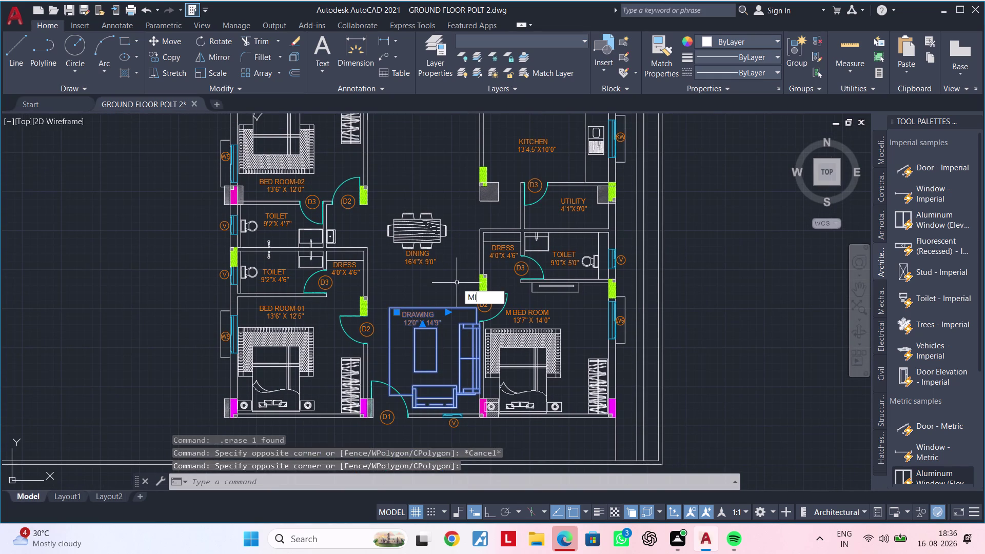
key(space)
click(400, 193)
middle_drag(451, 207, 450, 207)
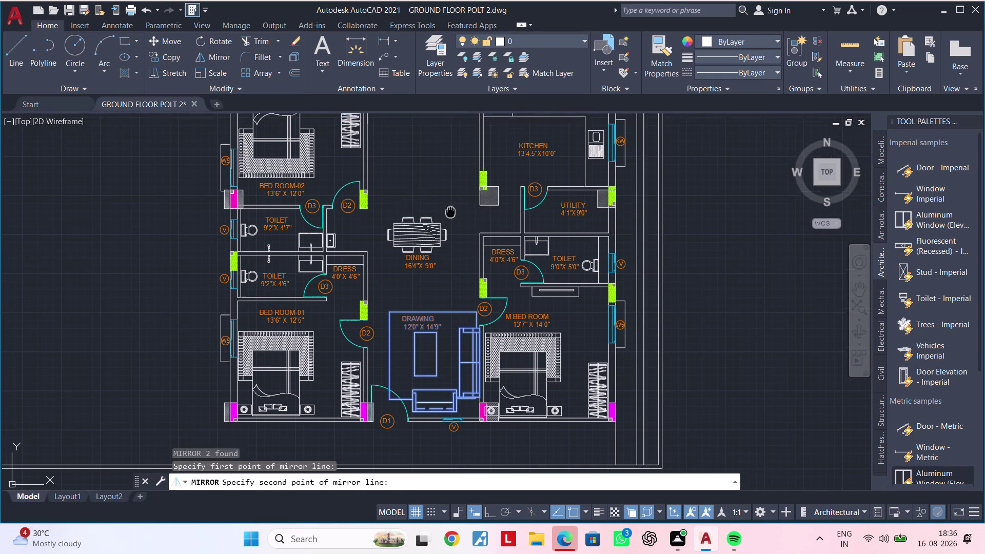
middle_drag(451, 208, 407, 349)
key(Escape)
middle_drag(412, 340, 398, 251)
Mirror the sofa set upward across a horizontal line over the dining area, keeping the original.
click(400, 361)
key(m)
key(i)
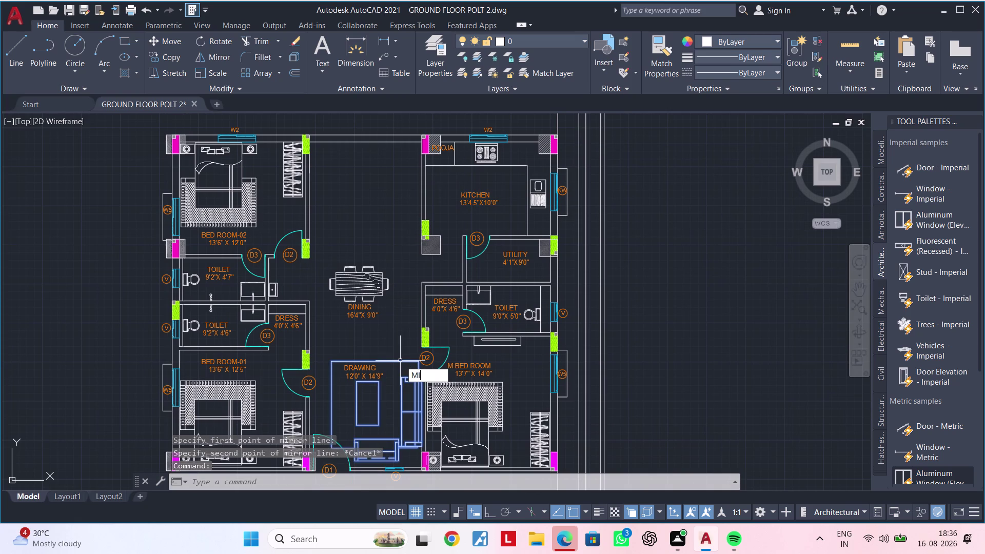
key(space)
click(338, 338)
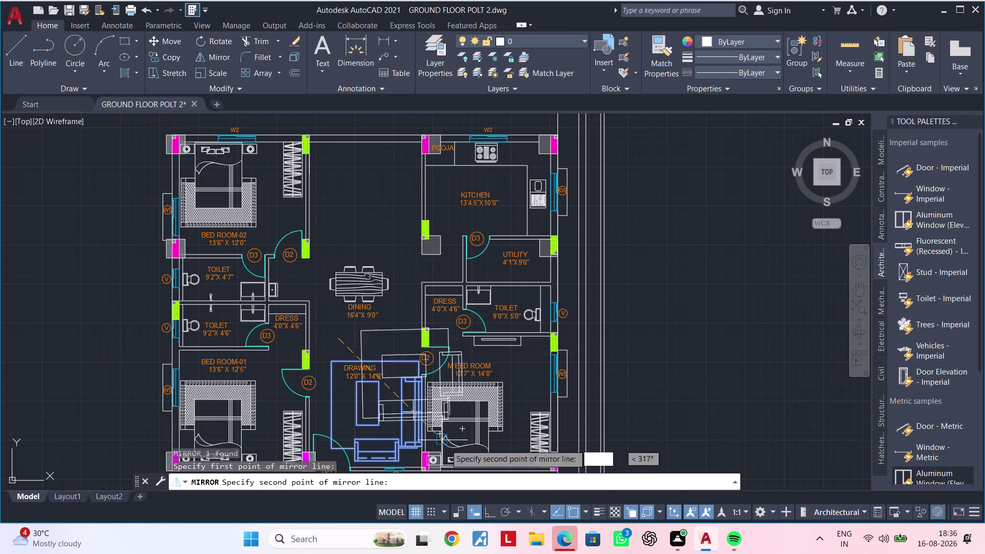
click(489, 509)
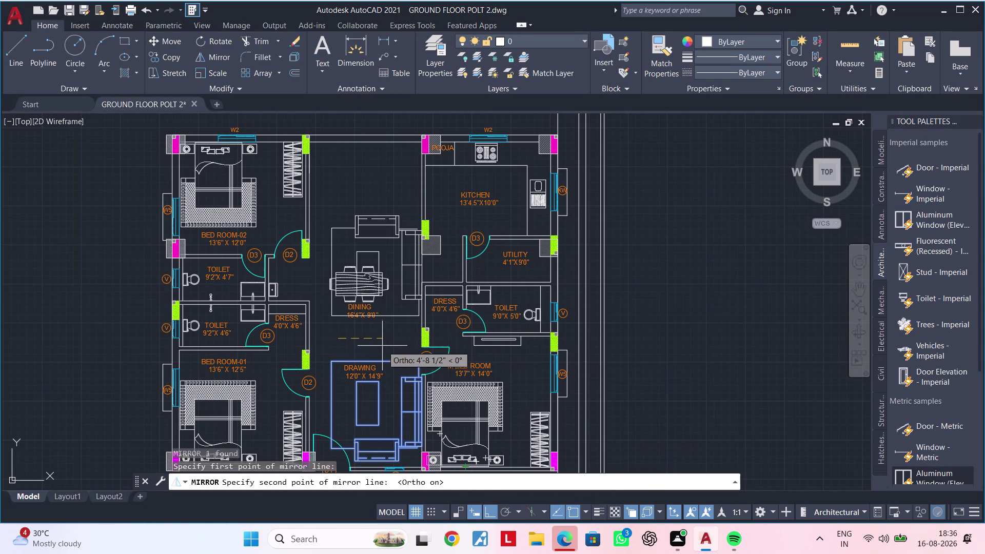
click(382, 340)
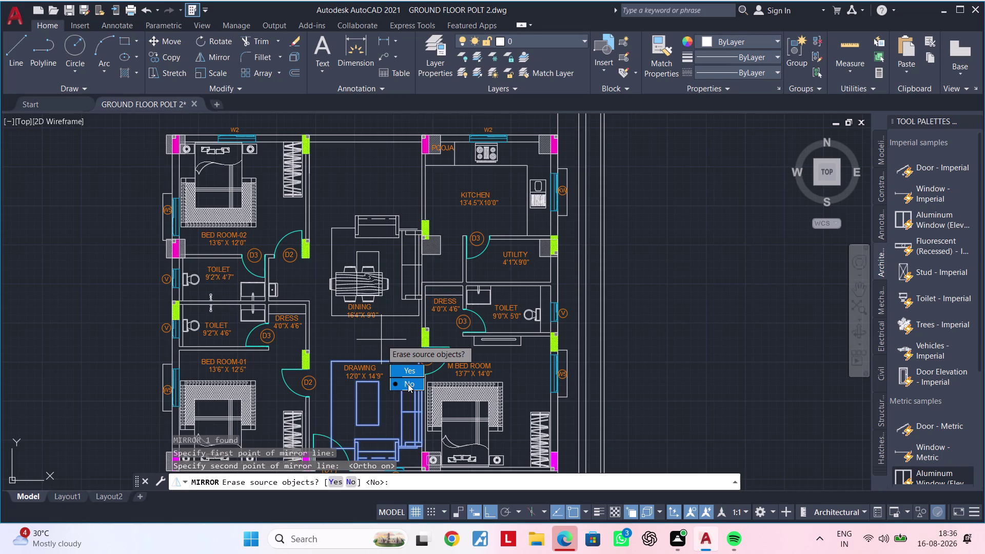
drag(407, 383, 381, 339)
middle_drag(384, 328, 383, 328)
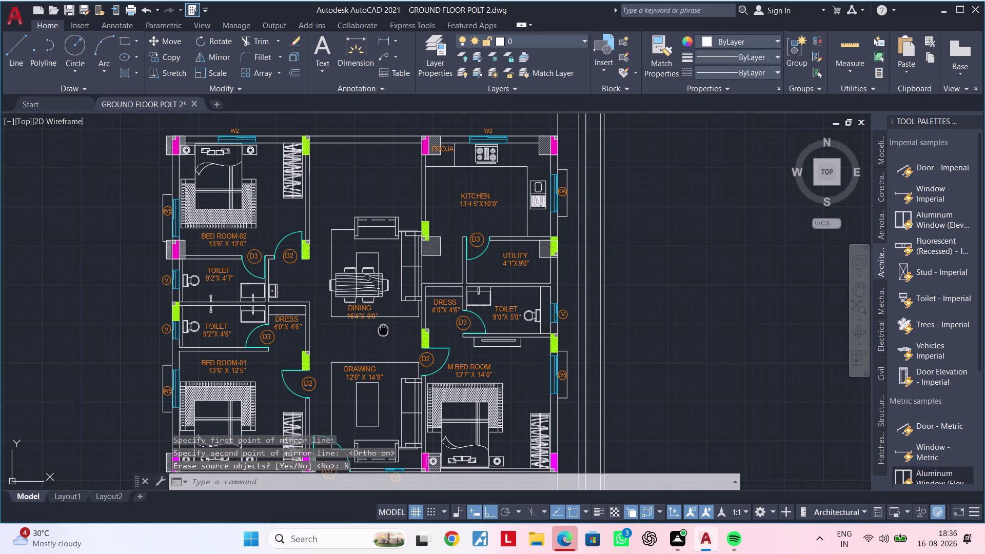
middle_drag(383, 328, 369, 346)
scroll(up, 3)
Move the mirrored sofa set vertically to sit just below the top wall.
click(375, 326)
click(375, 332)
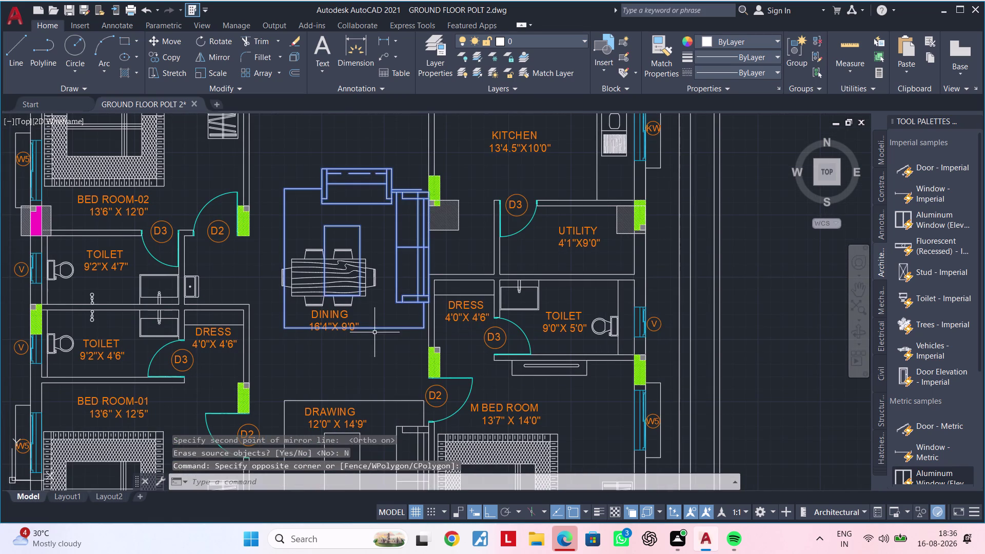
middle_drag(375, 340, 353, 399)
scroll(down, 3)
text(M)
key(space)
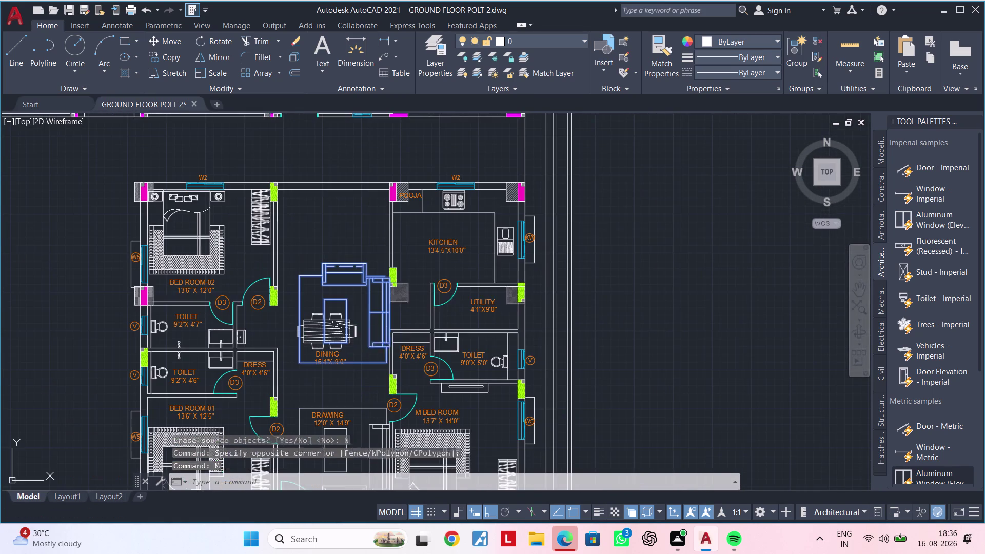
click(338, 271)
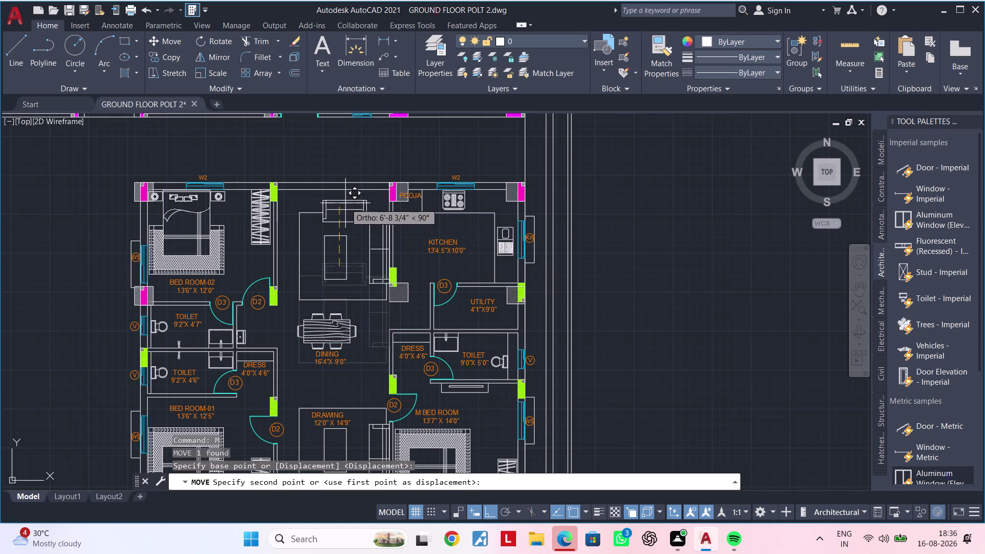
middle_drag(345, 205, 342, 274)
scroll(up, 3)
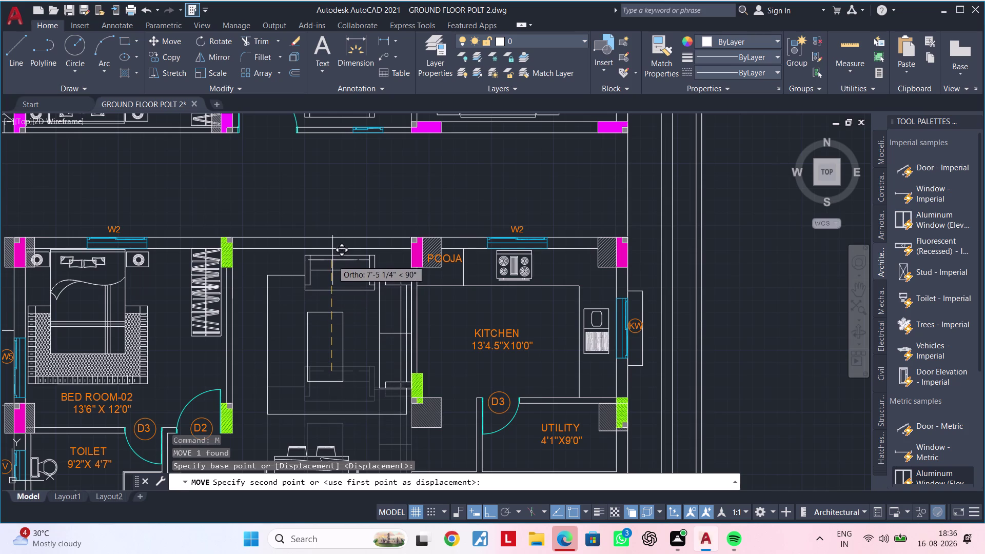
click(333, 258)
middle_drag(359, 285, 334, 282)
key(Escape)
scroll(up, 3)
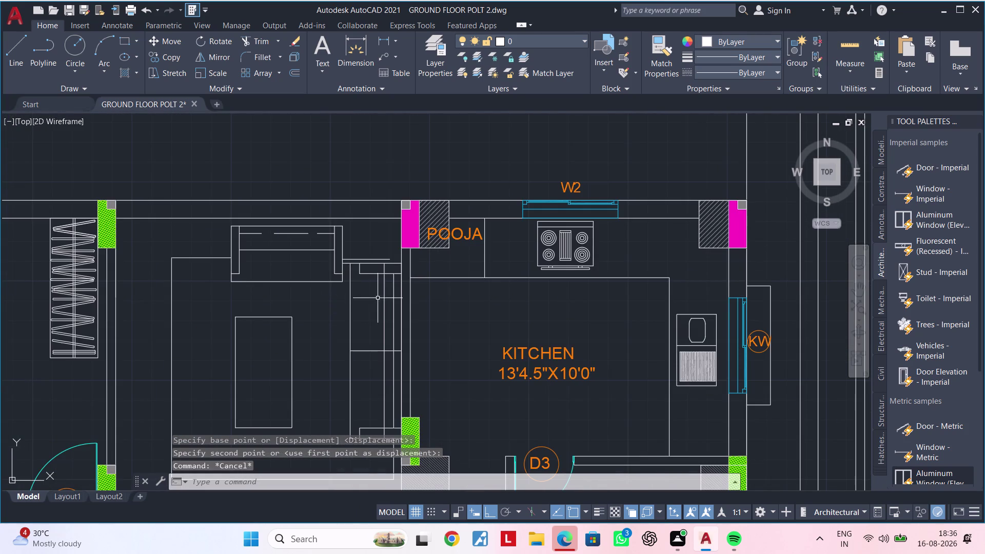
Start a second move of the sofa set near the pooja wall, then cancel it.
click(386, 292)
click(383, 294)
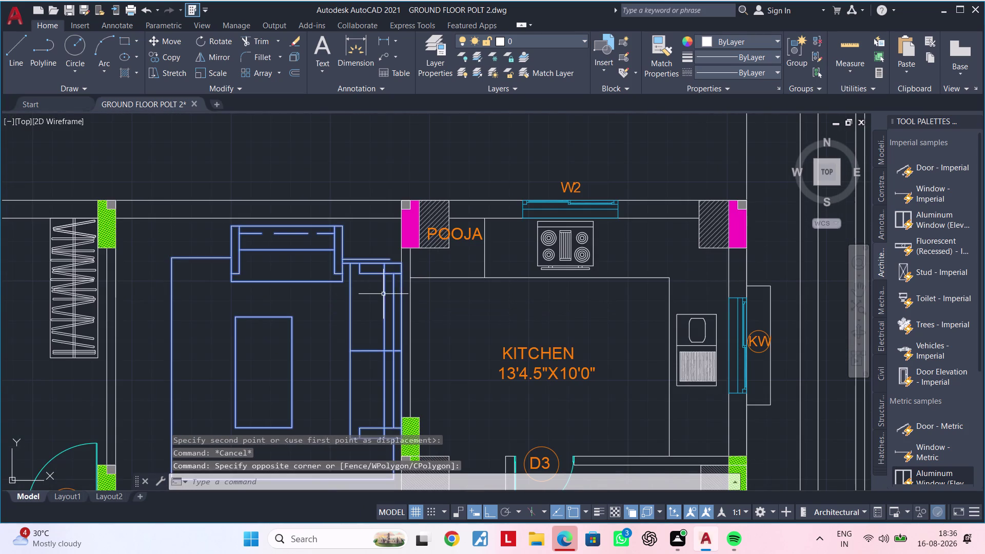
text(M)
key(space)
scroll(up, 3)
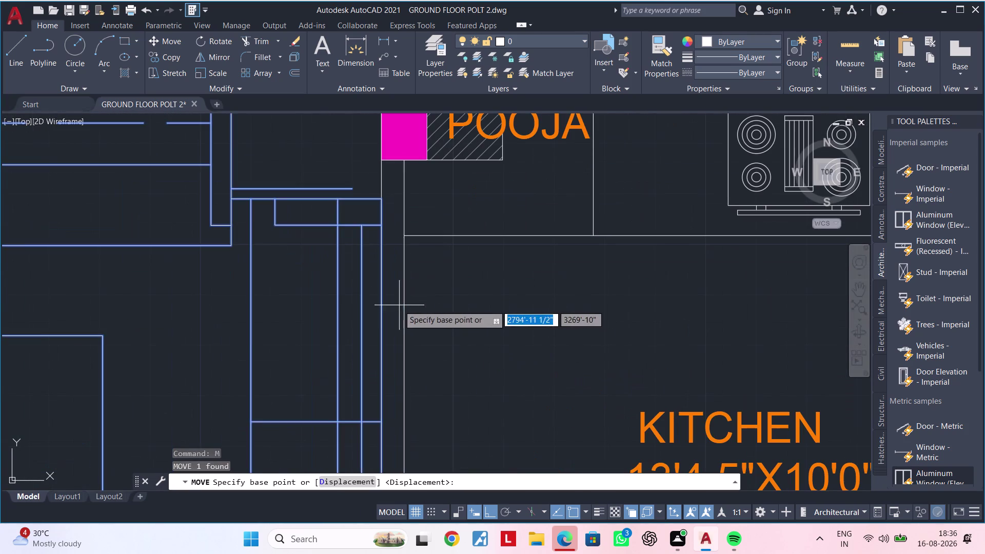
click(384, 306)
click(372, 307)
scroll(down, 3)
middle_drag(312, 292, 391, 273)
key(Escape)
key(Escape)
middle_drag(328, 278, 355, 267)
key(Escape)
key(Escape)
scroll(down, 3)
middle_drag(355, 267, 369, 249)
key(Escape)
key(Escape)
key(Escape)
key(Escape)
key(Escape)
key(Escape)
scroll(down, 3)
middle_drag(369, 248, 393, 228)
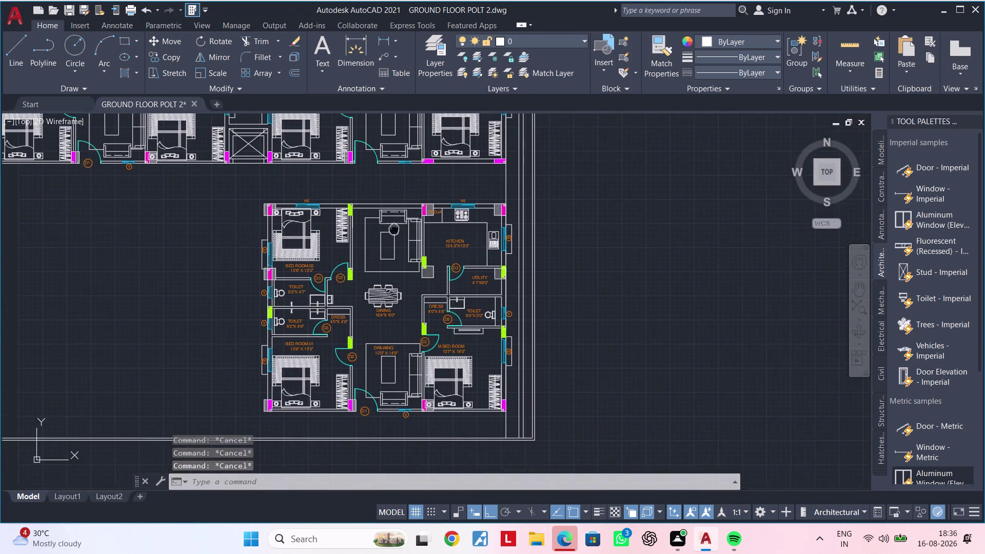
Erase the original sofa set from the drawing room.
middle_drag(394, 229, 395, 226)
key(Escape)
scroll(up, 3)
middle_drag(401, 290, 406, 231)
key(Escape)
click(400, 314)
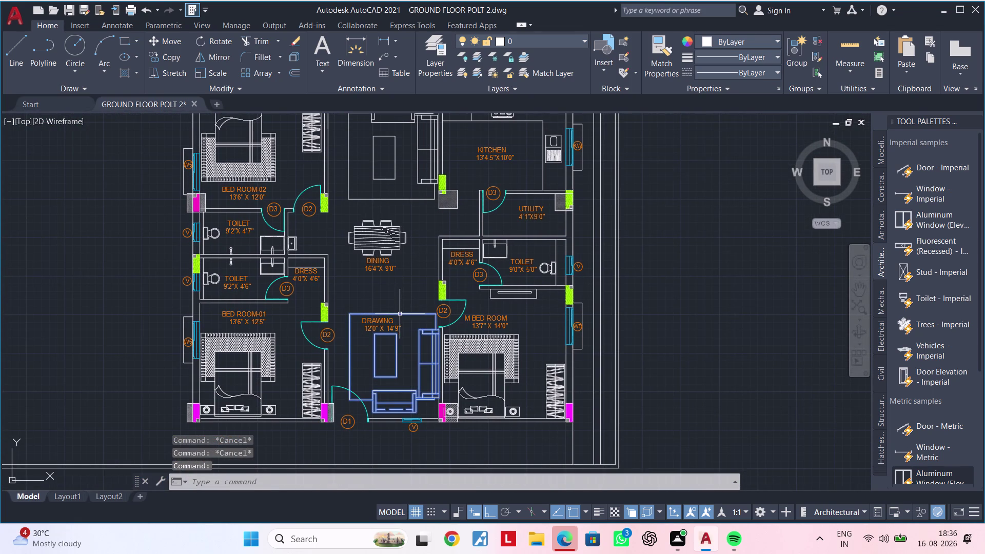
key(Delete)
Delete another selected object near the drawing room entrance.
middle_drag(404, 322, 415, 230)
scroll(up, 3)
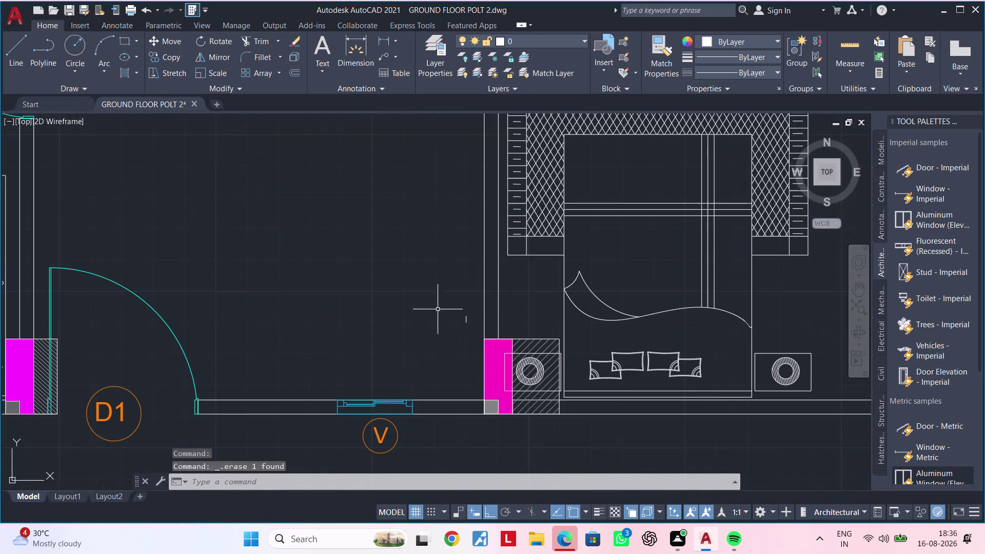
click(466, 319)
key(Delete)
scroll(down, 3)
middle_drag(454, 315, 425, 261)
key(Escape)
key(Escape)
key(Escape)
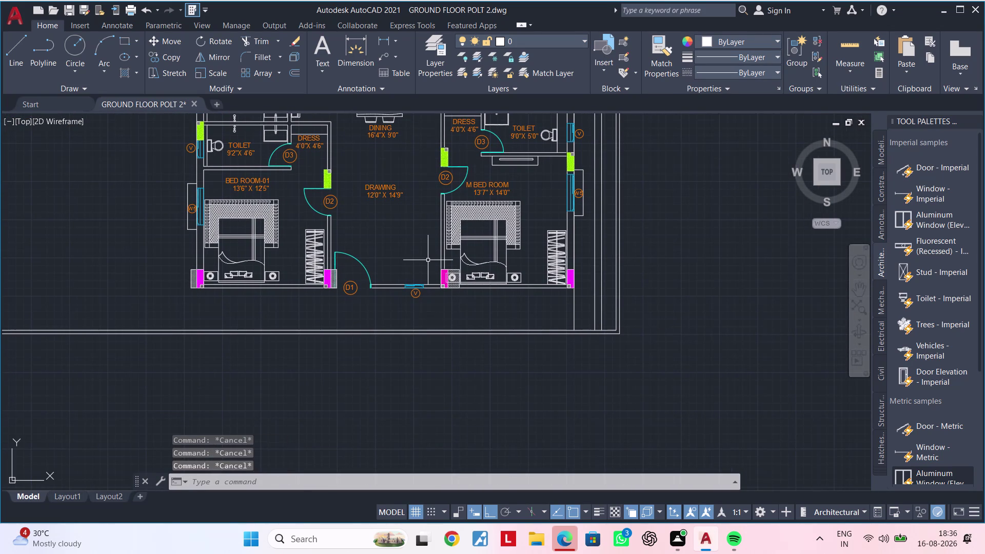
key(Escape)
key(Escape)
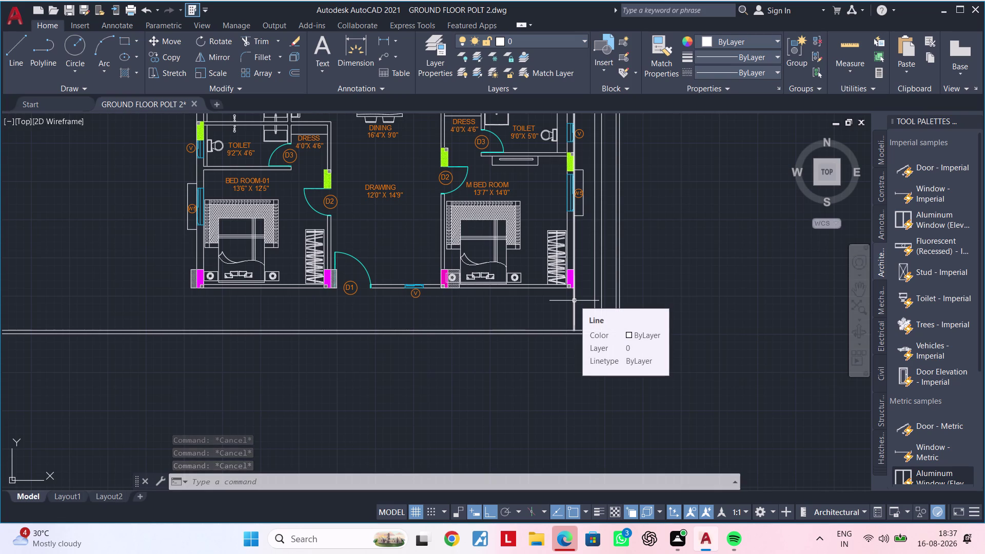
Zoom out to view the unit inside the site boundary beside neighbouring units.
scroll(down, 3)
middle_drag(574, 319, 525, 338)
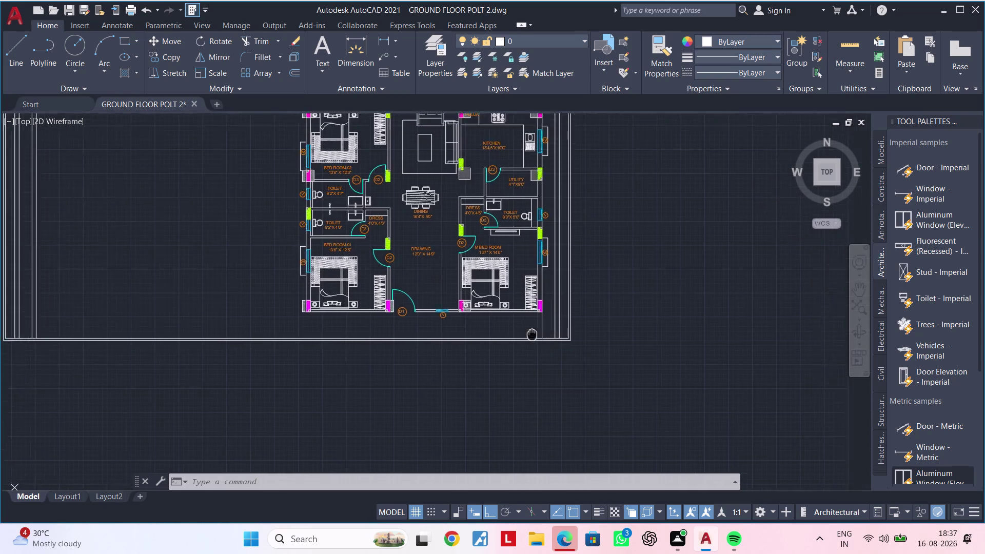
middle_drag(525, 338, 428, 457)
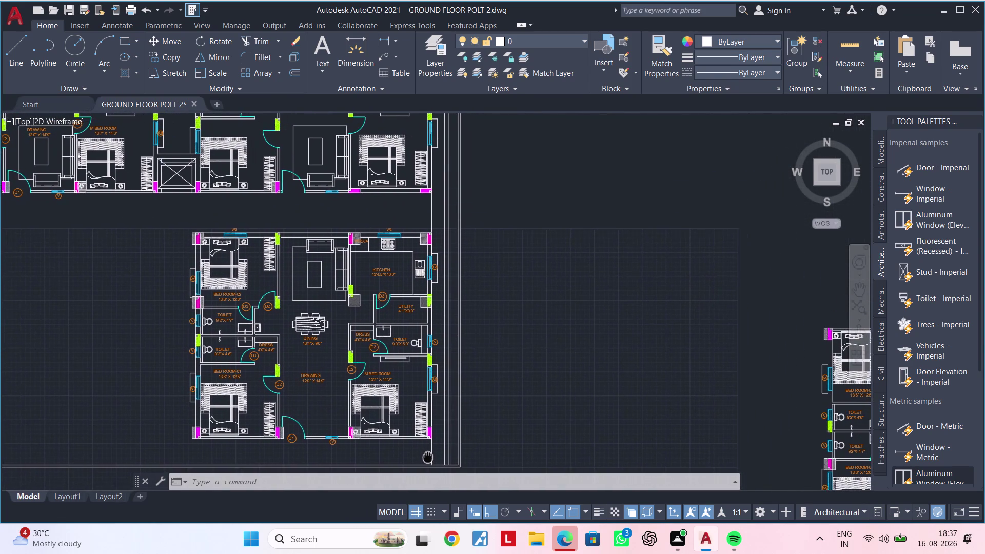
middle_drag(428, 457, 419, 455)
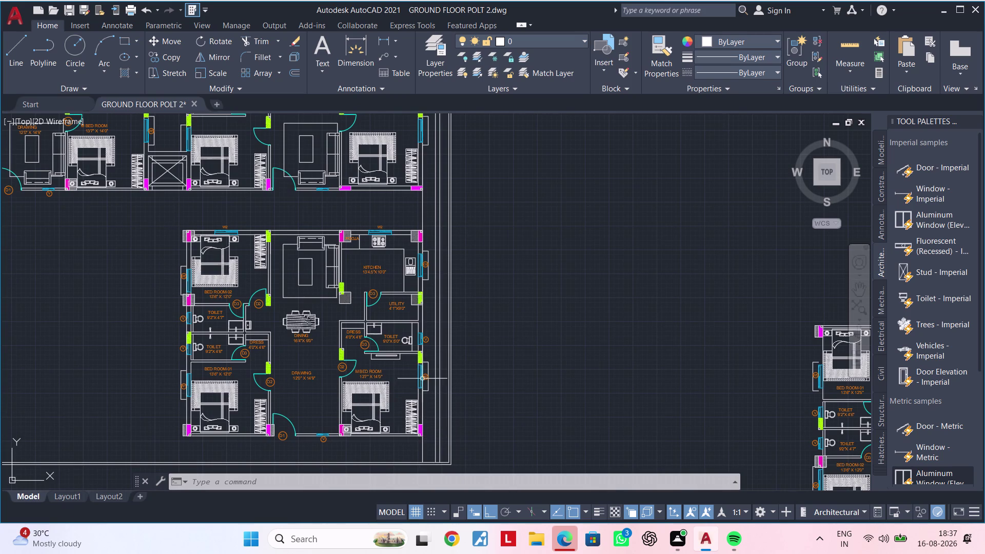
scroll(up, 3)
scroll(down, 3)
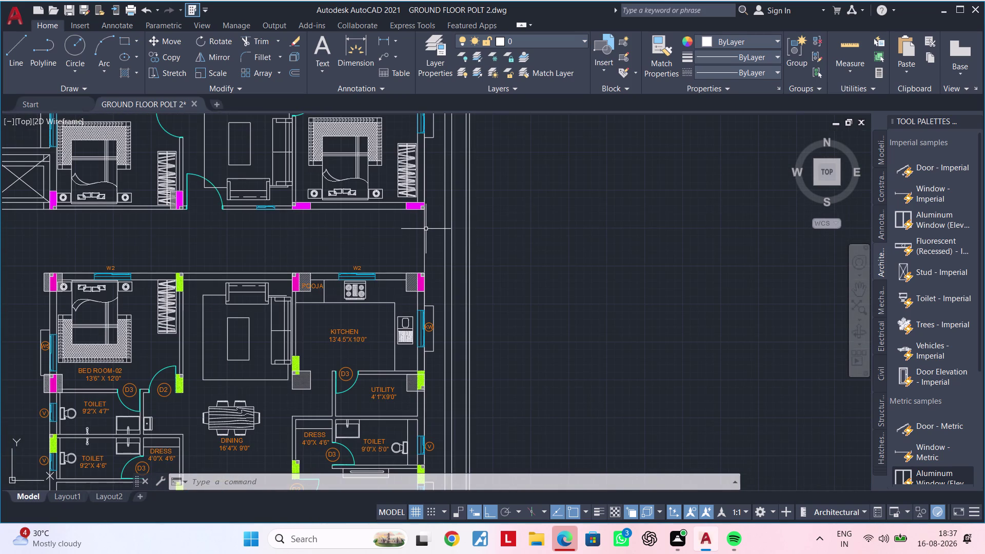
Measure the gap at the lower right boundary corner with a linear dimension, without placing it.
scroll(down, 3)
middle_drag(432, 287, 420, 151)
scroll(up, 3)
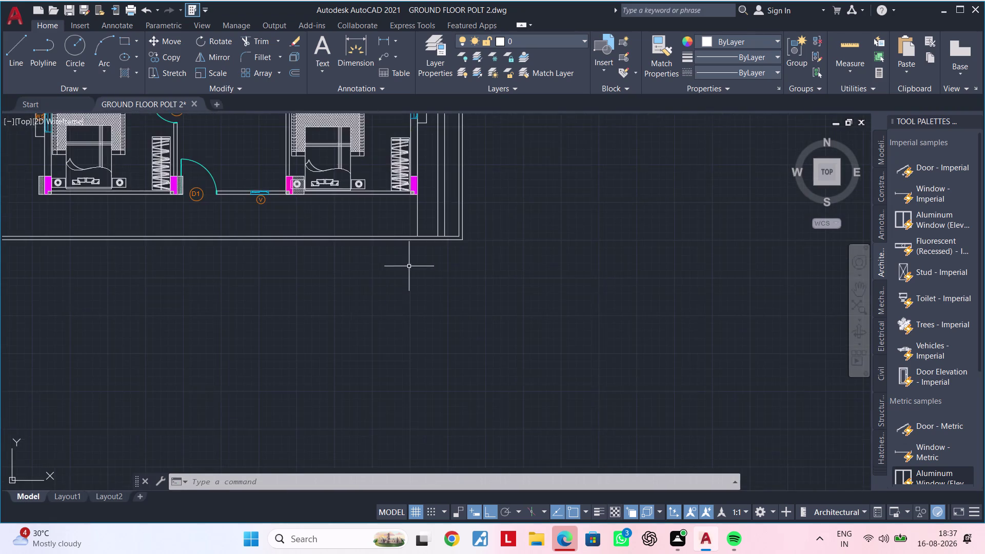
middle_drag(408, 272, 425, 371)
scroll(up, 3)
middle_drag(408, 331, 459, 384)
key(Escape)
key(Escape)
key(Escape)
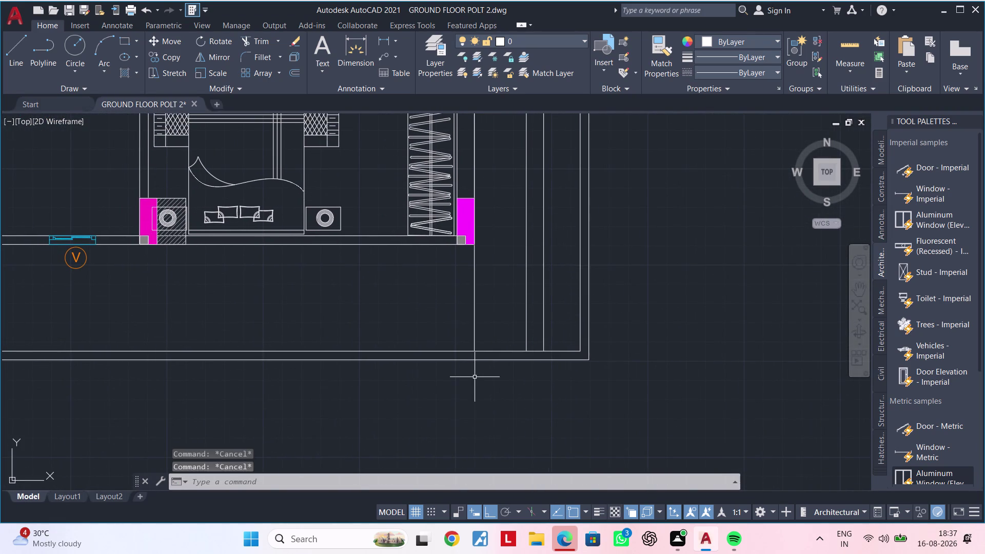
key(Escape)
key(Escape)
key(Escape)
key(Escape)
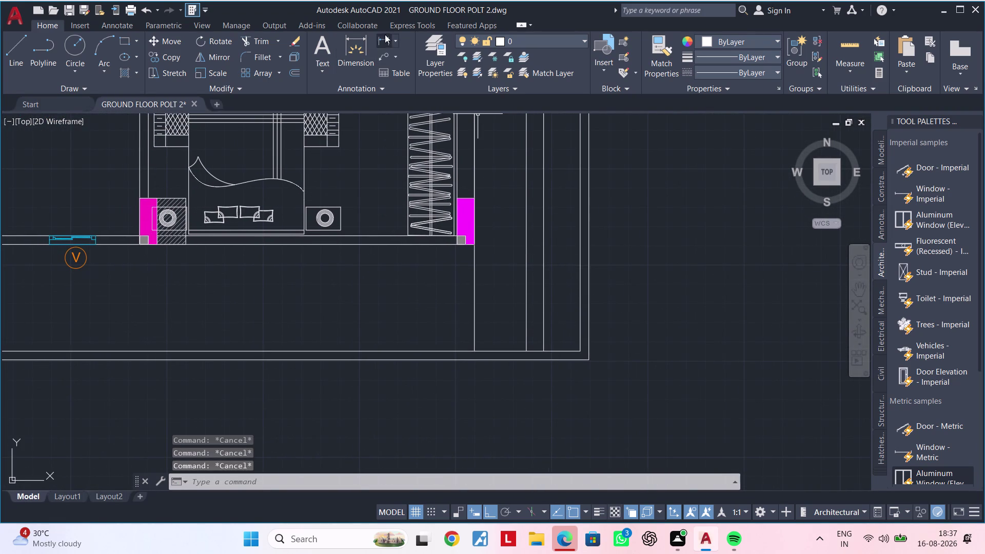
click(381, 39)
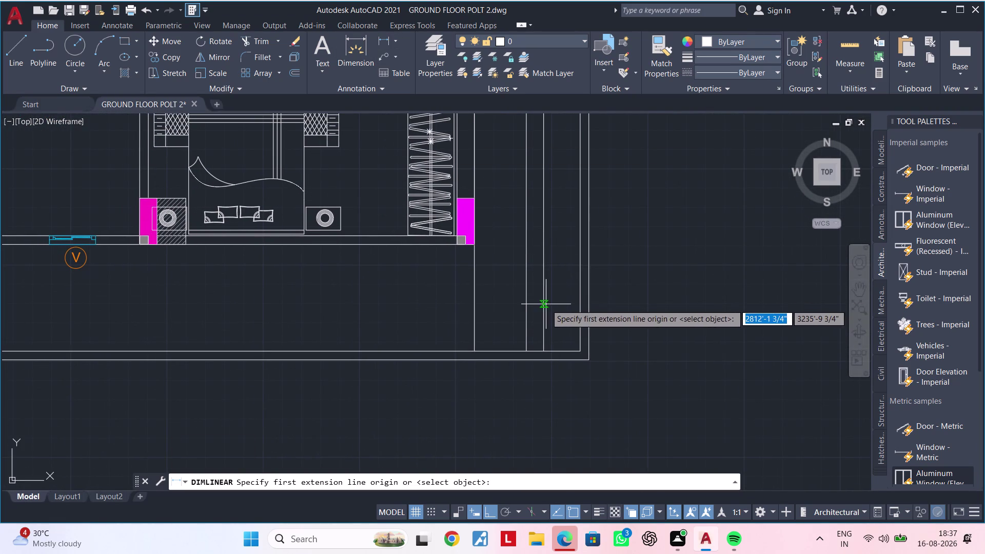
click(546, 304)
click(581, 300)
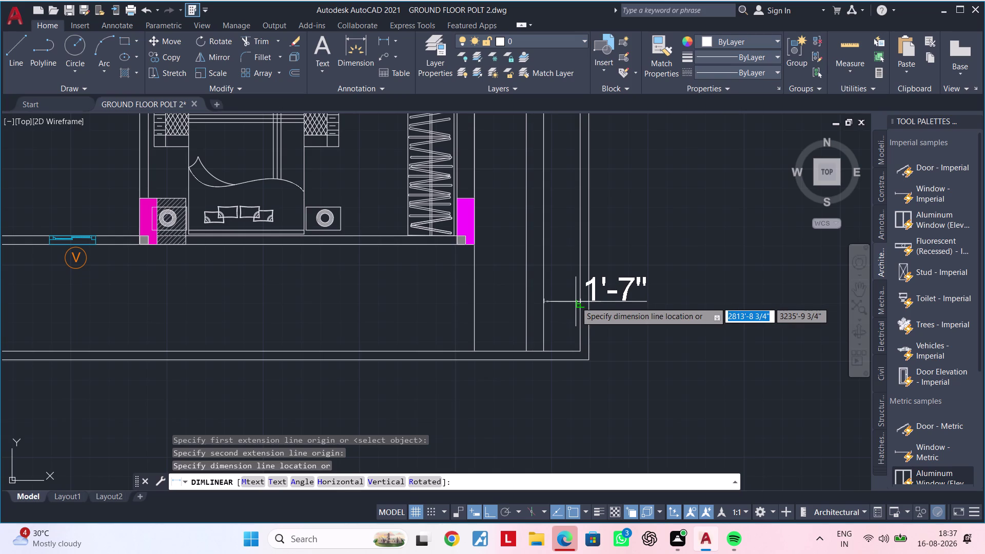
key(Escape)
key(Escape)
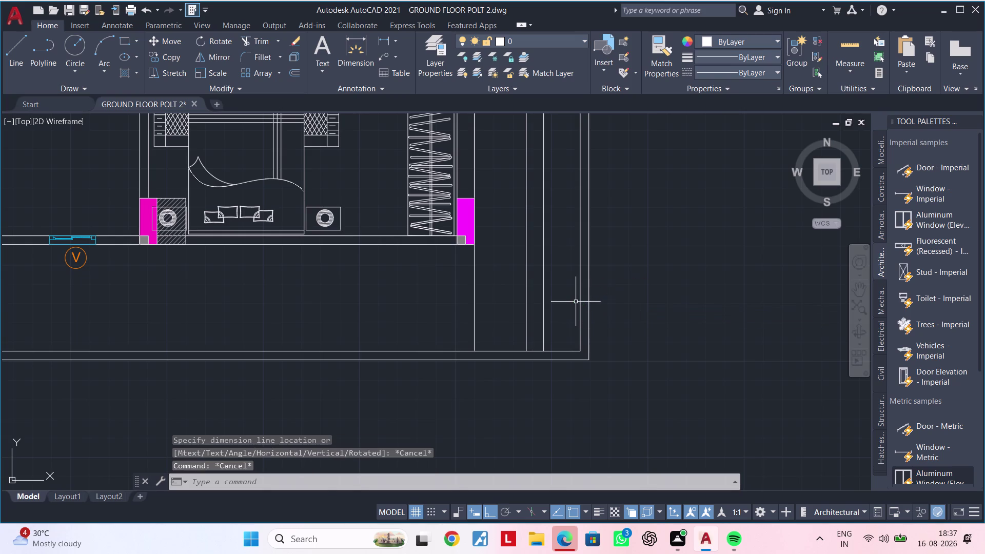
Offset the bottom boundary line 1'-7" inward toward the unit.
text(OF 1)
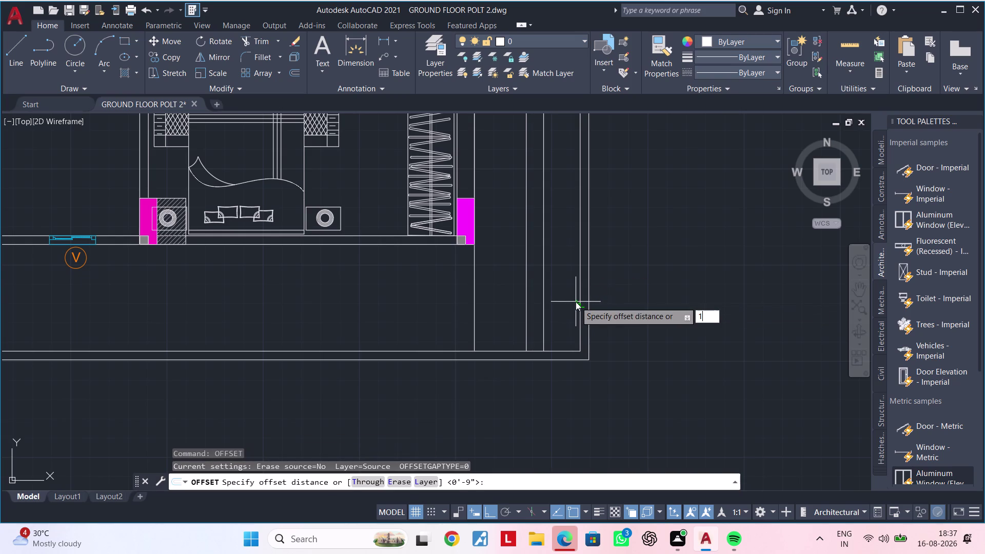
text('7")
key(Return)
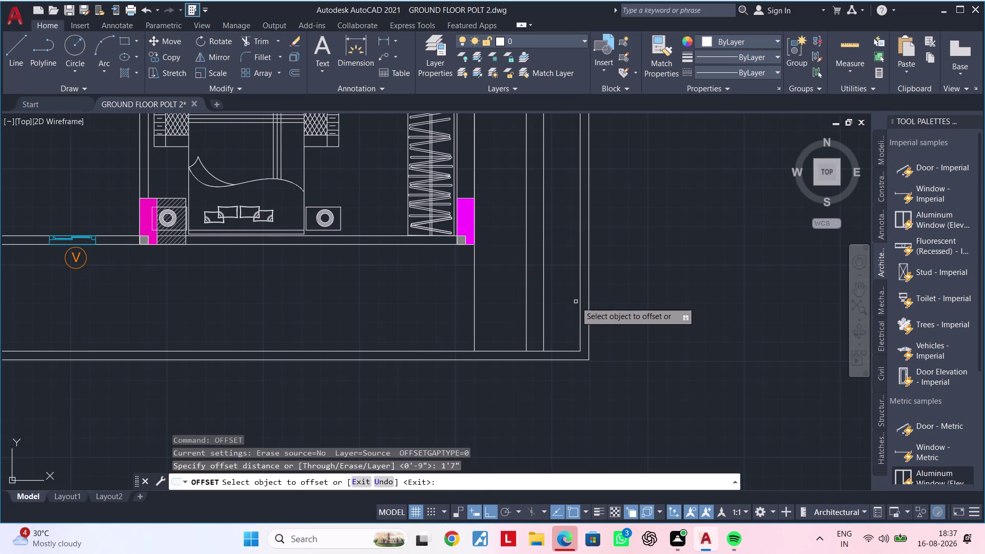
click(438, 351)
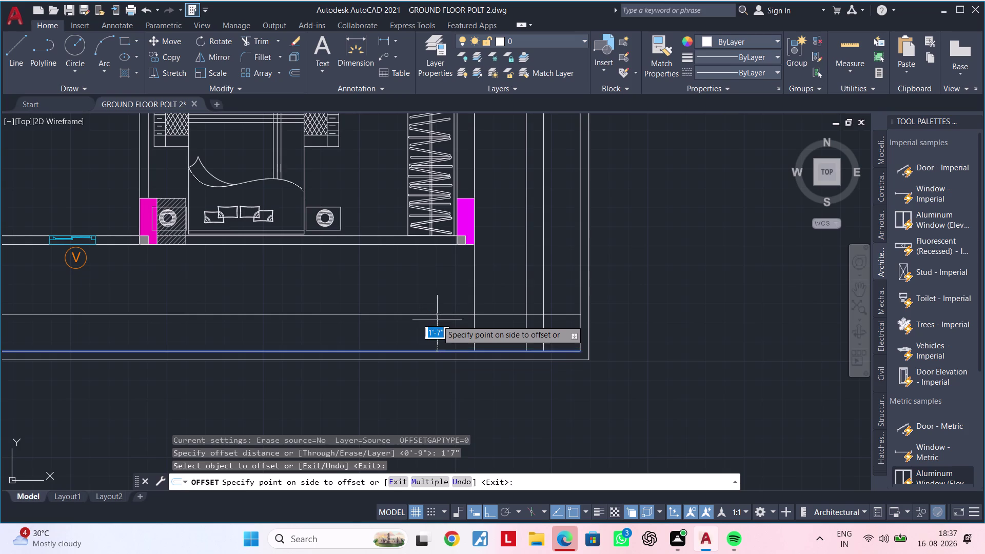
click(437, 320)
key(space)
Offset the new line a further 9" inward.
key(space)
key(9)
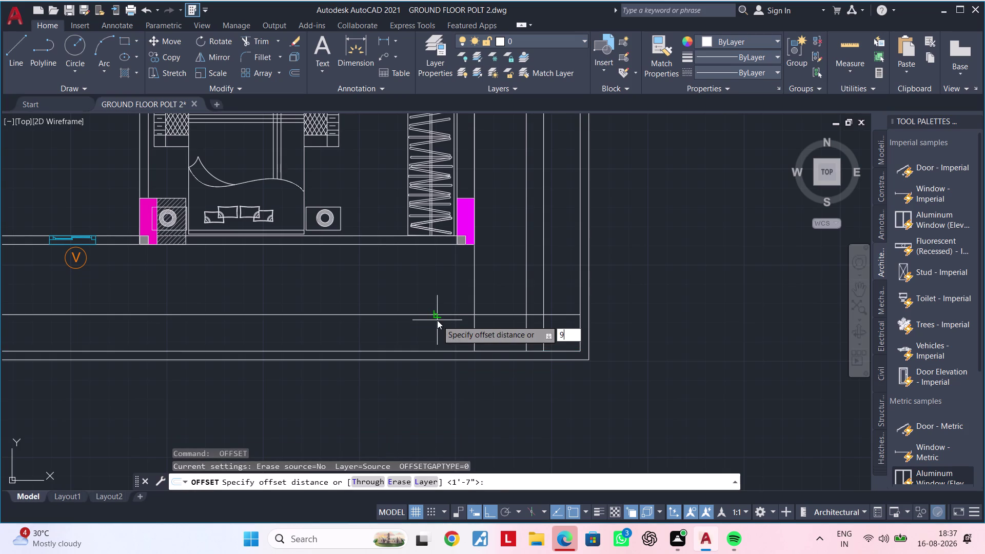
key(shift+quotedbl)
key(Return)
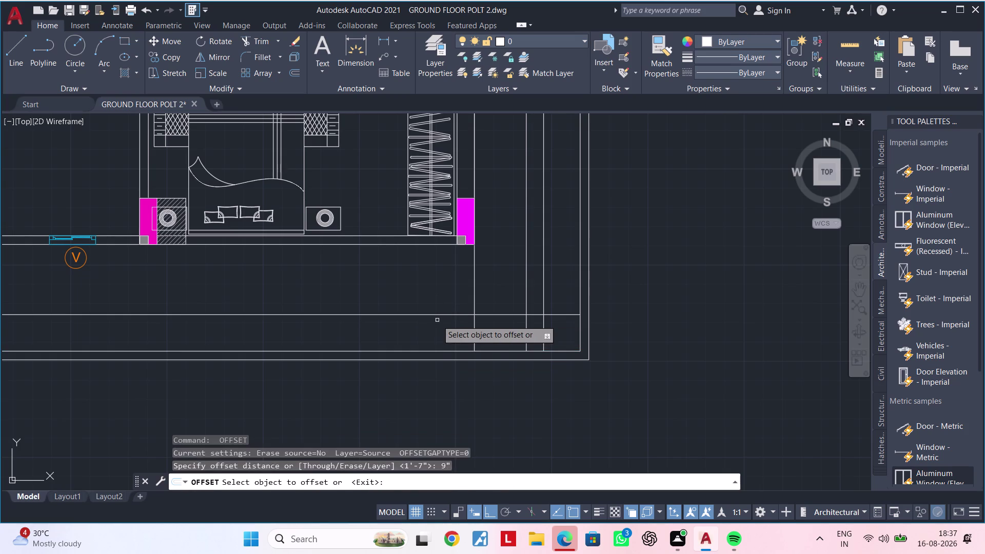
click(446, 313)
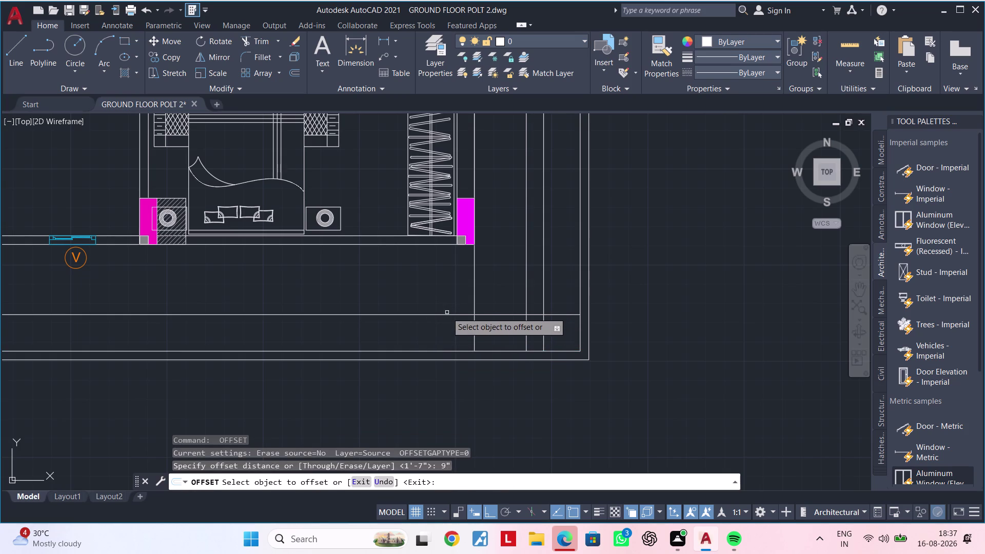
click(444, 315)
click(447, 289)
key(grave)
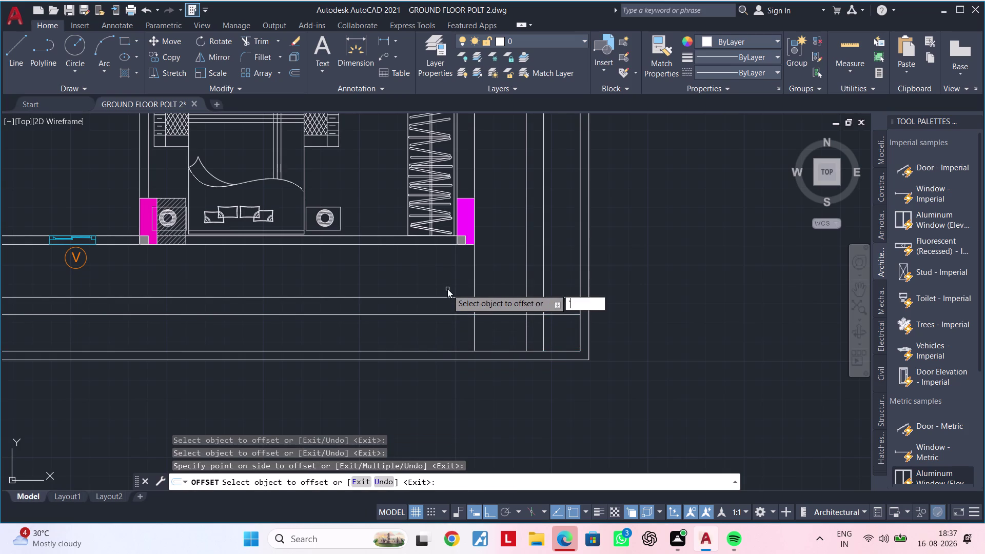
key(Escape)
key(Escape)
key(Escape)
key(Escape)
key(Escape)
text(TR)
key(space)
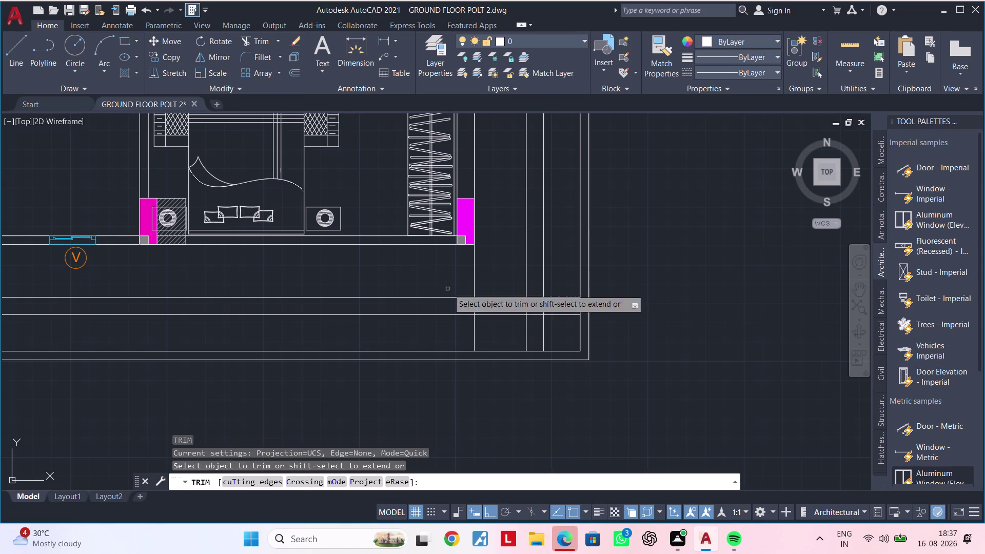
Fence-trim the overshooting ends of both new lines and remove leftover pieces.
scroll(down, 3)
scroll(up, 3)
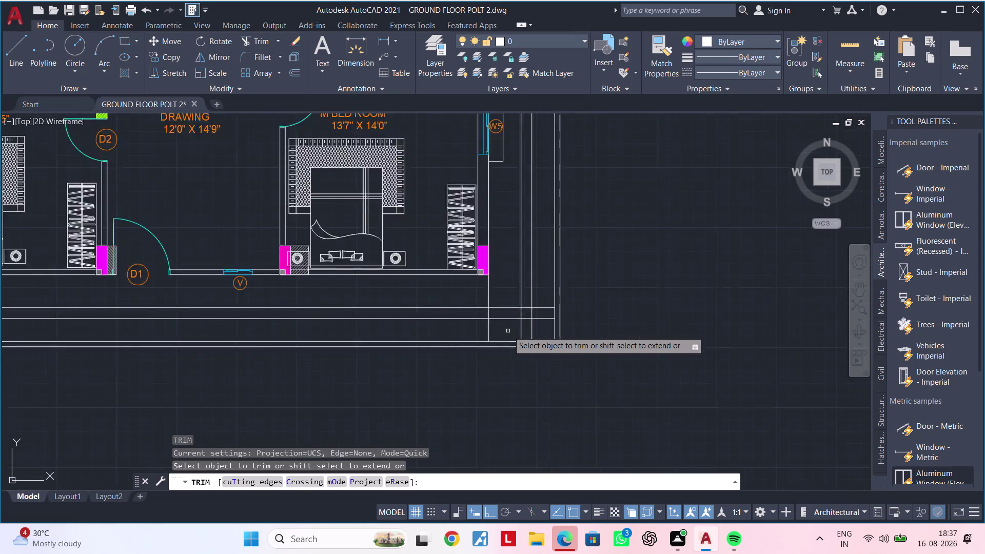
scroll(up, 3)
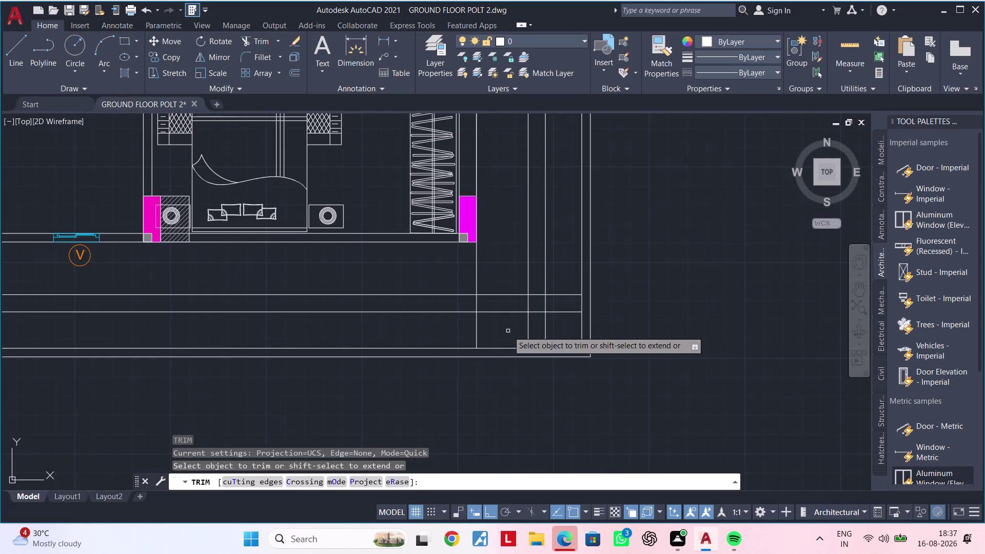
drag(507, 331, 552, 331)
click(558, 326)
drag(565, 308, 567, 285)
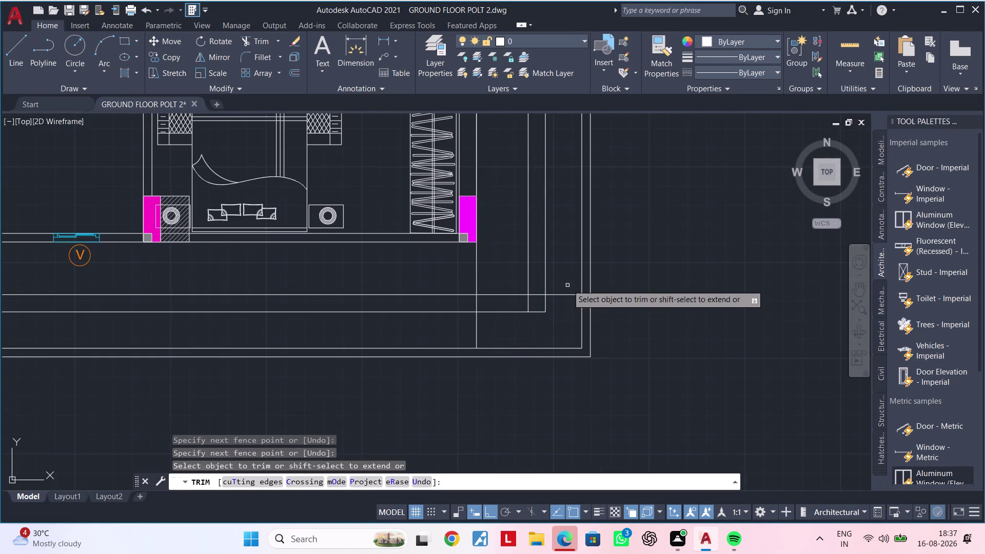
drag(567, 285, 567, 278)
drag(568, 277, 565, 319)
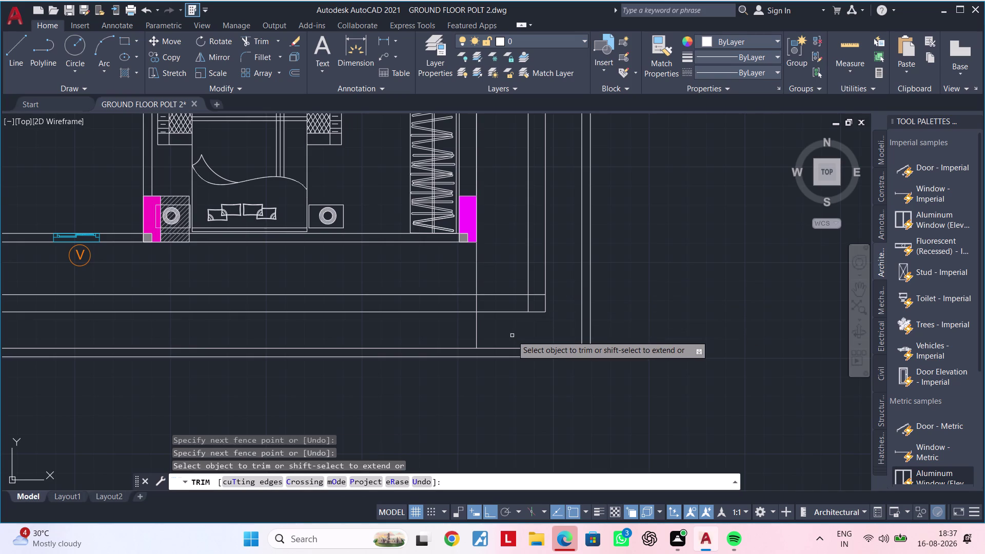
drag(511, 336, 465, 337)
double_click(476, 304)
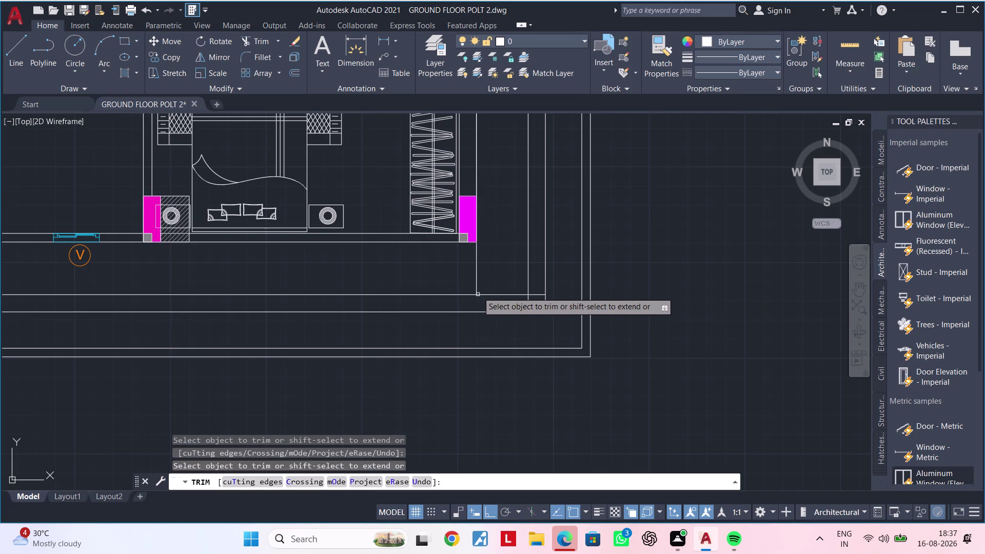
click(478, 282)
Trim the lines past the lower right boundary corner and exit Trim.
middle_drag(502, 279, 511, 274)
scroll(up, 3)
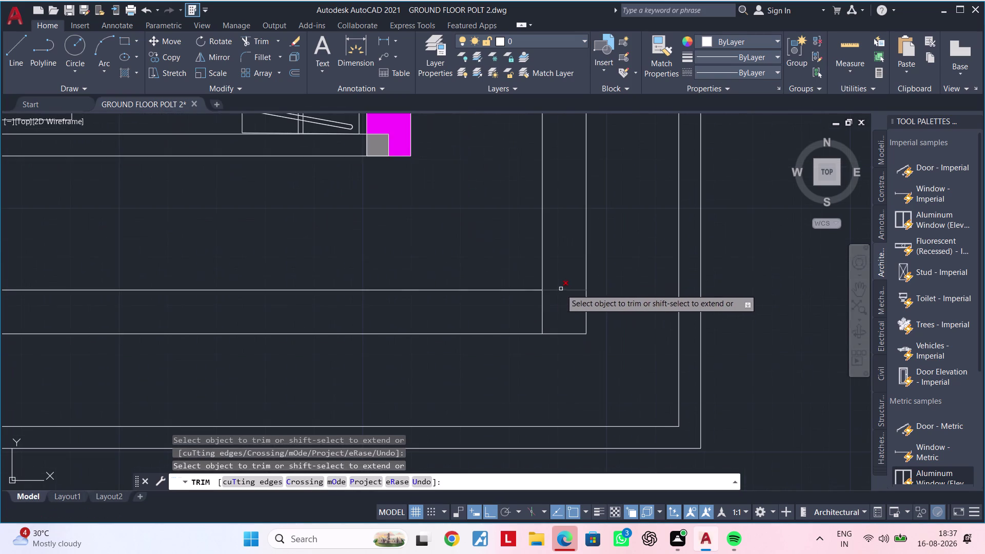
drag(565, 284, 554, 318)
drag(551, 321, 531, 325)
scroll(down, 3)
middle_drag(462, 340, 578, 328)
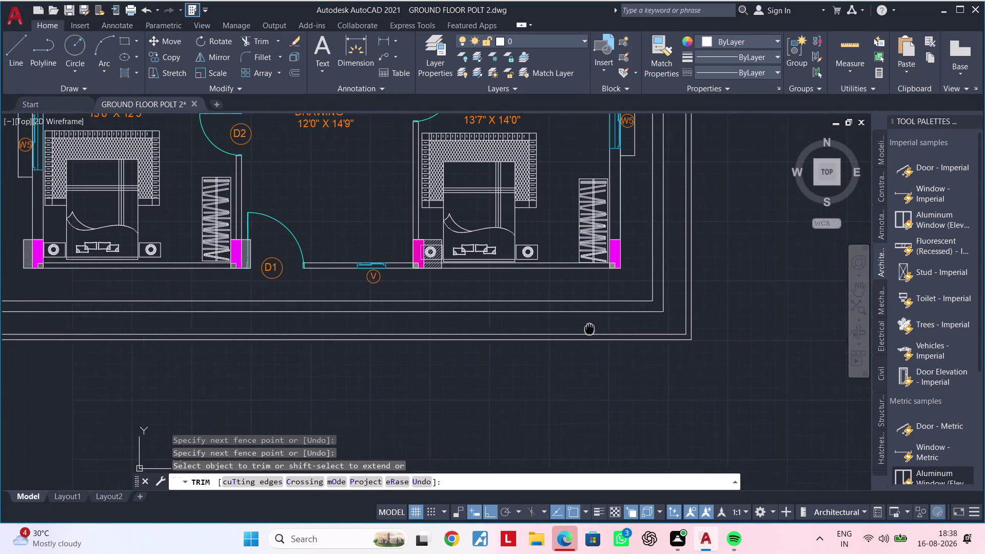
middle_drag(578, 328, 616, 328)
middle_drag(487, 328, 562, 326)
key(Escape)
key(Escape)
middle_drag(420, 288, 435, 331)
key(Escape)
key(Escape)
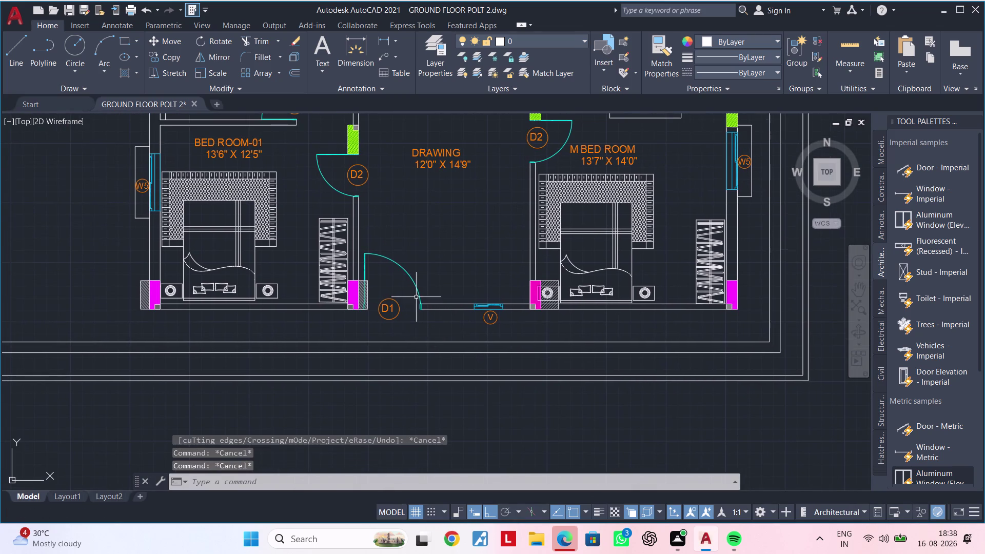
click(414, 287)
scroll(down, 3)
Survey the unit inside the boundary and its neighbouring units.
middle_drag(430, 262, 427, 334)
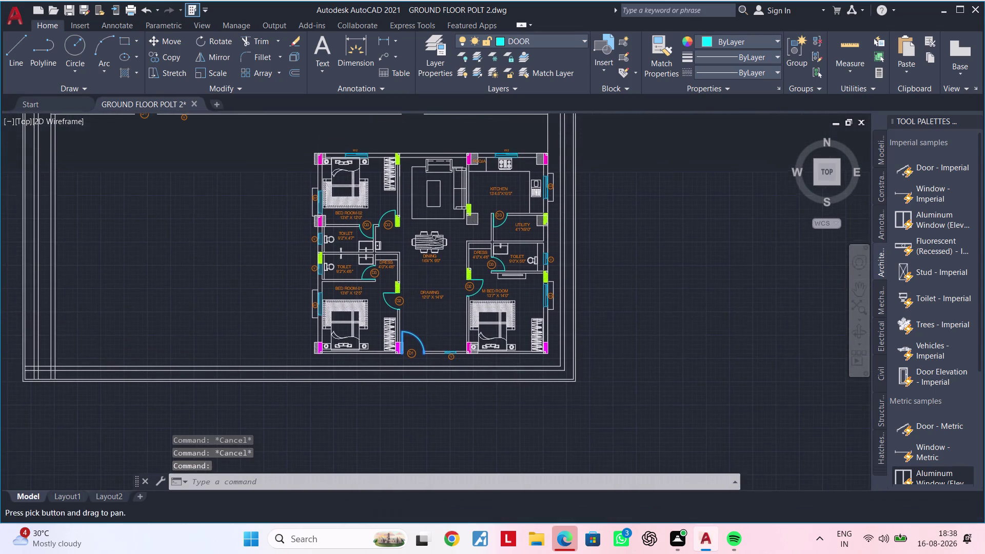
middle_drag(427, 294, 424, 321)
scroll(up, 3)
scroll(up, 3)
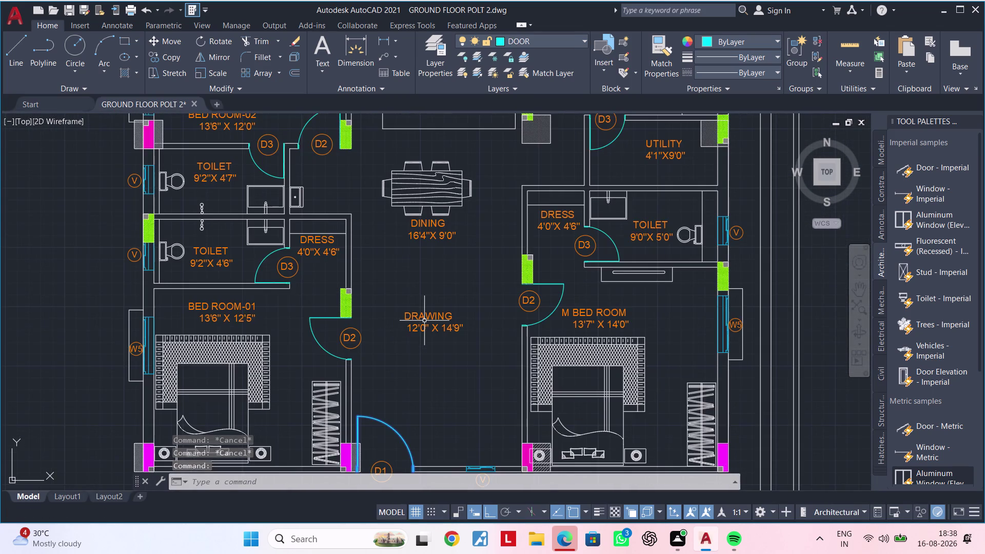
scroll(down, 3)
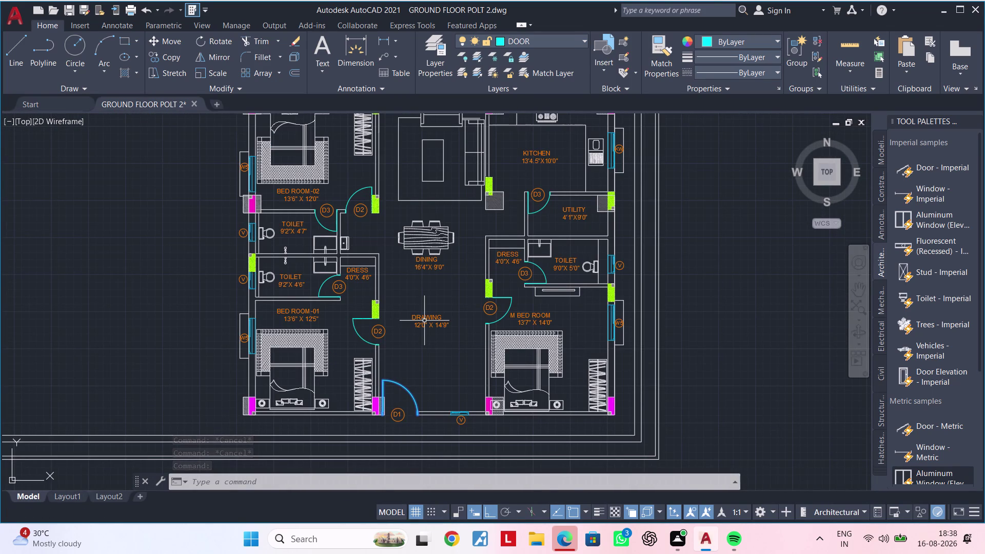
middle_drag(424, 323, 417, 387)
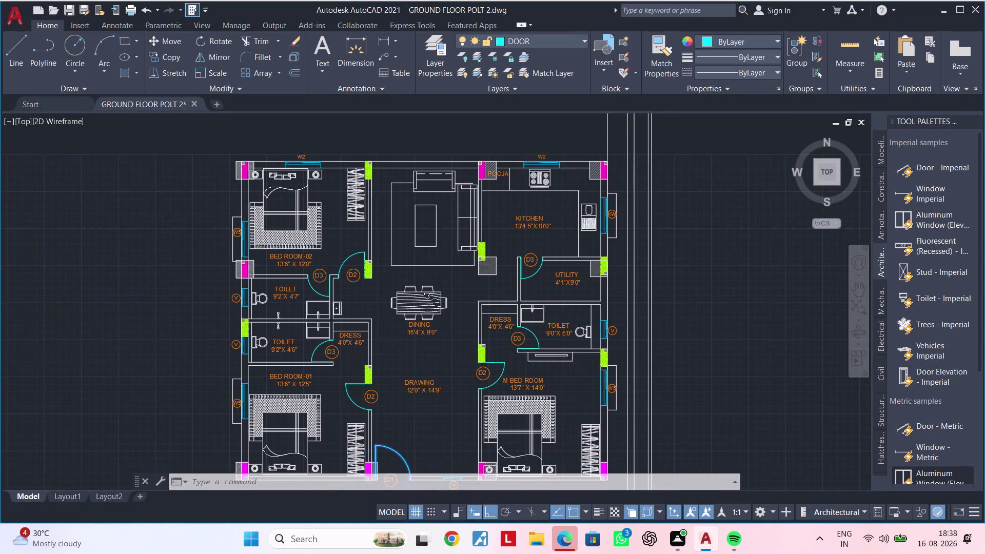
scroll(down, 3)
middle_drag(417, 387, 400, 386)
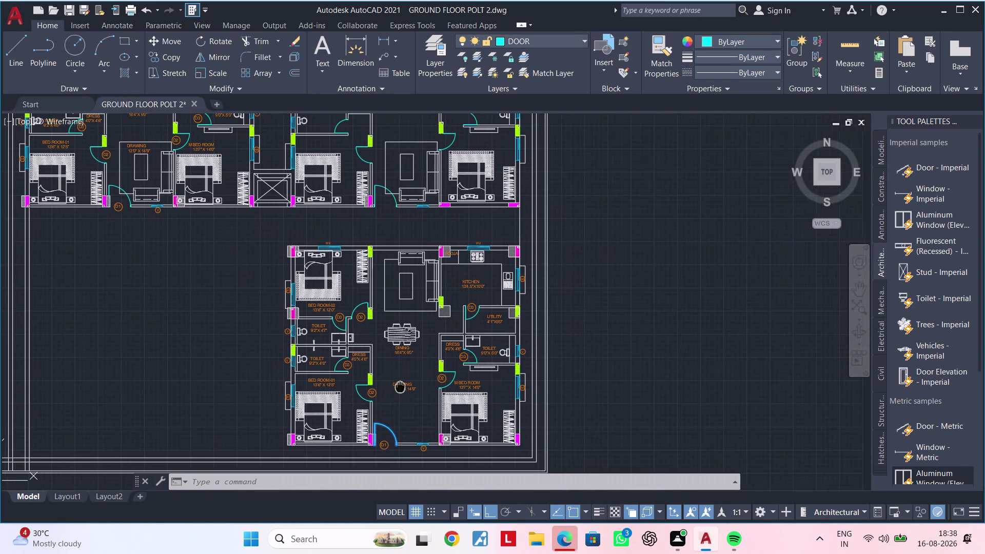
middle_drag(400, 387, 399, 387)
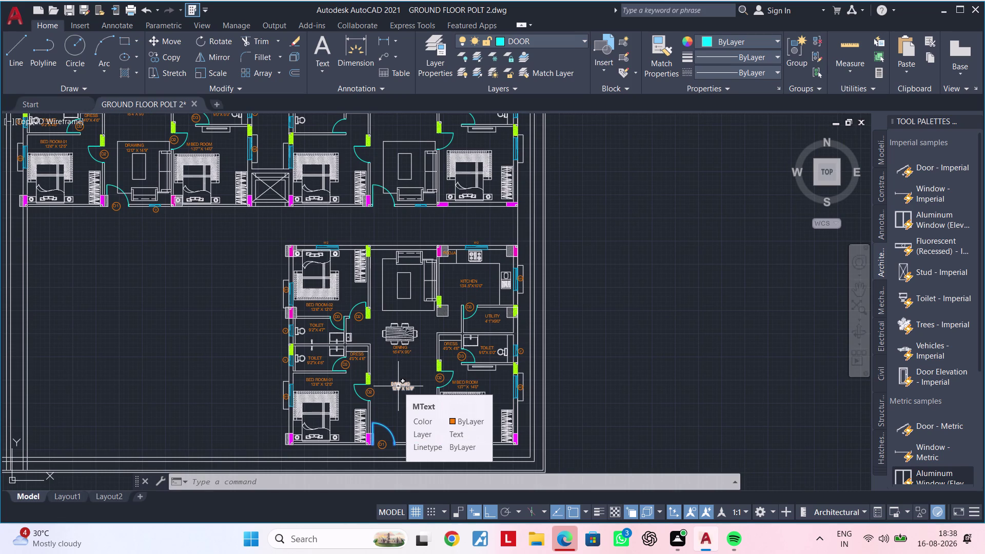
Delete the four leftover objects near the kitchen and bedroom area.
middle_drag(407, 364, 403, 398)
scroll(up, 3)
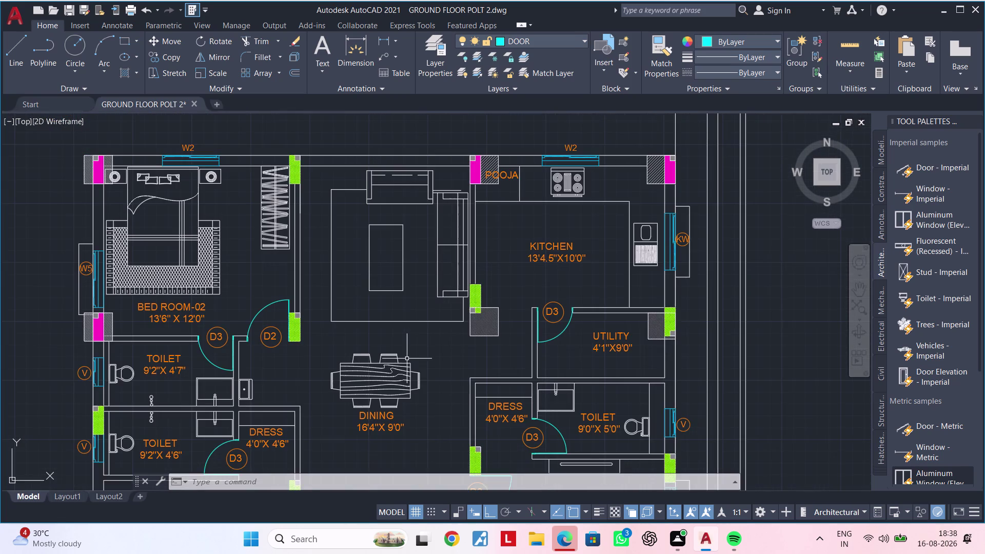
middle_drag(419, 351, 418, 382)
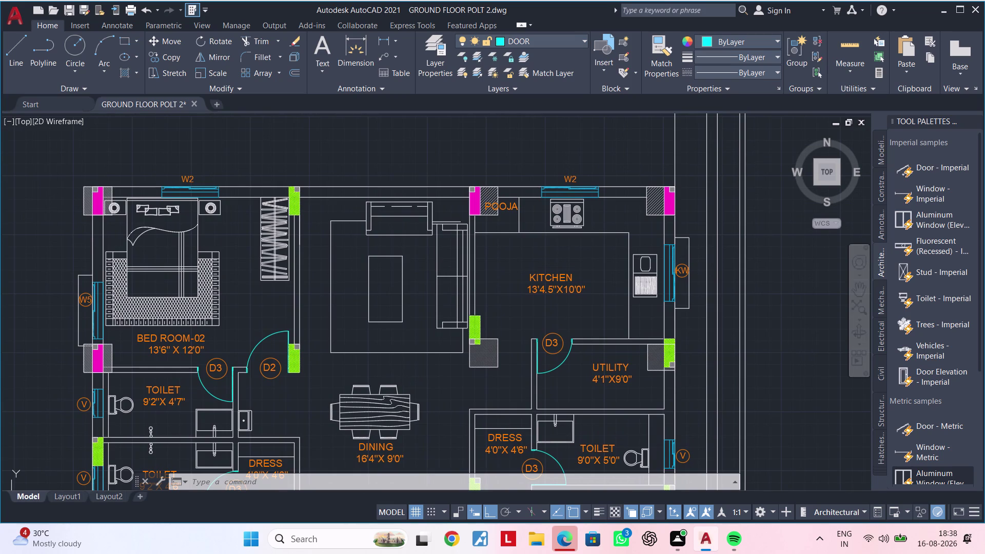
scroll(up, 3)
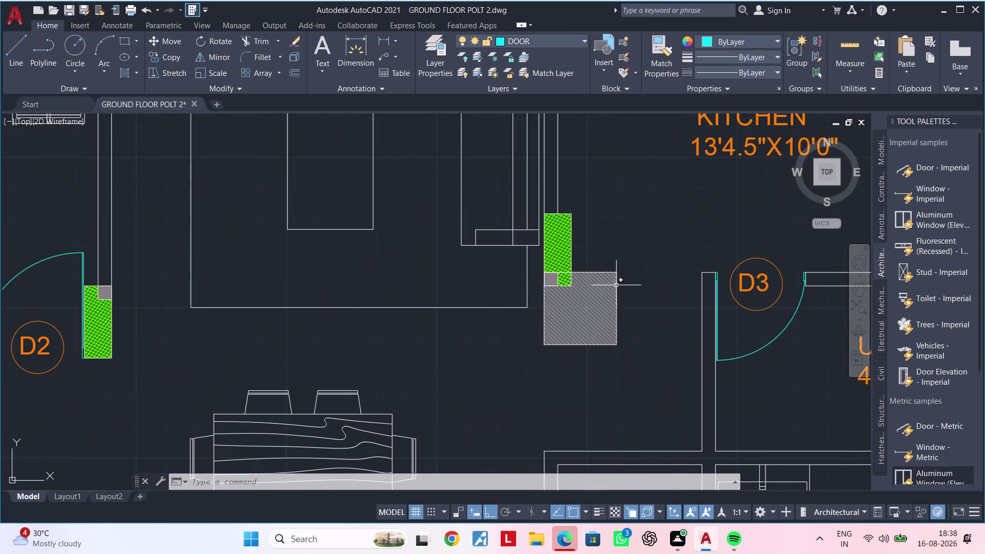
drag(623, 251, 624, 259)
click(593, 349)
key(Delete)
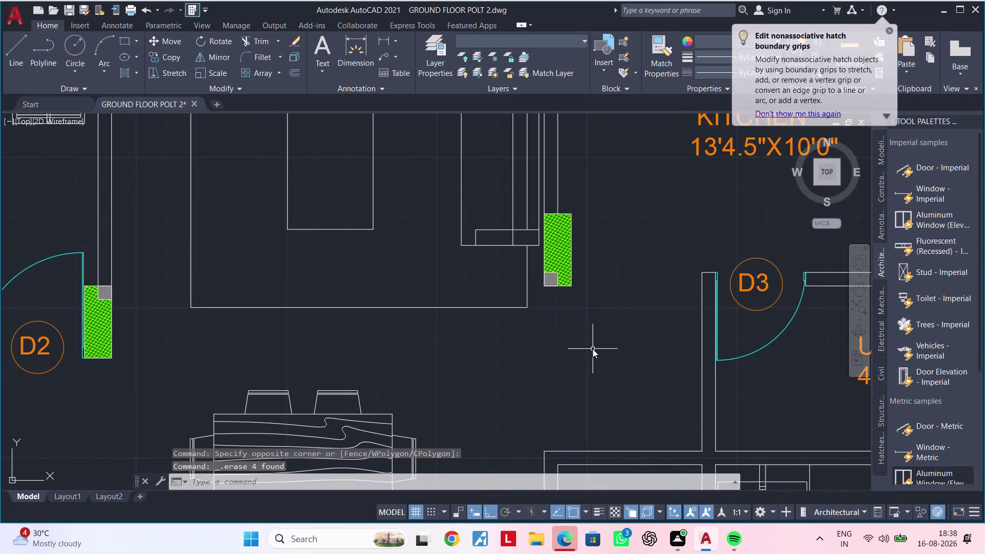
Pan across the upper unit toward BED ROOM-01 and the DRAWING room.
scroll(down, 3)
middle_drag(593, 350, 569, 387)
middle_drag(597, 306, 579, 349)
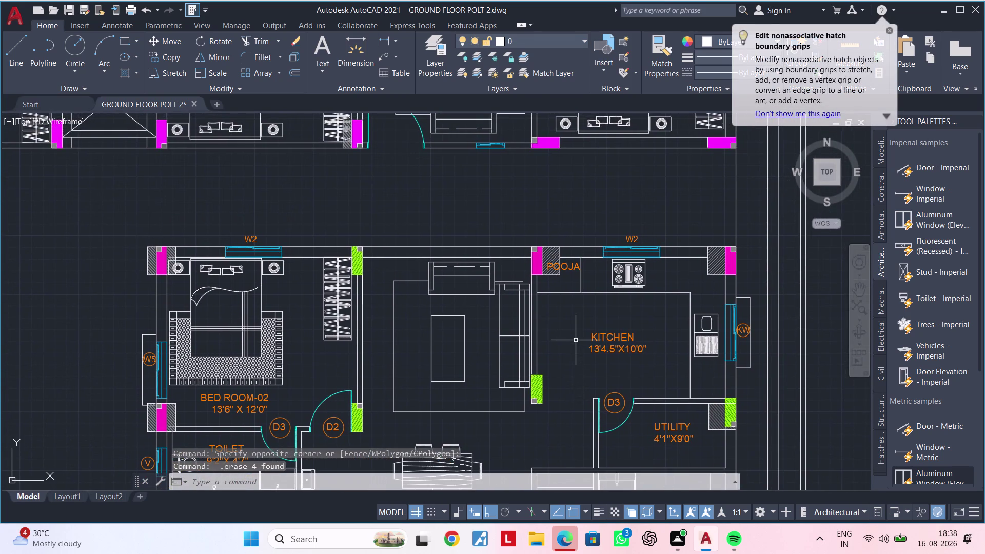
middle_drag(574, 335, 586, 316)
key(Escape)
key(Escape)
scroll(up, 3)
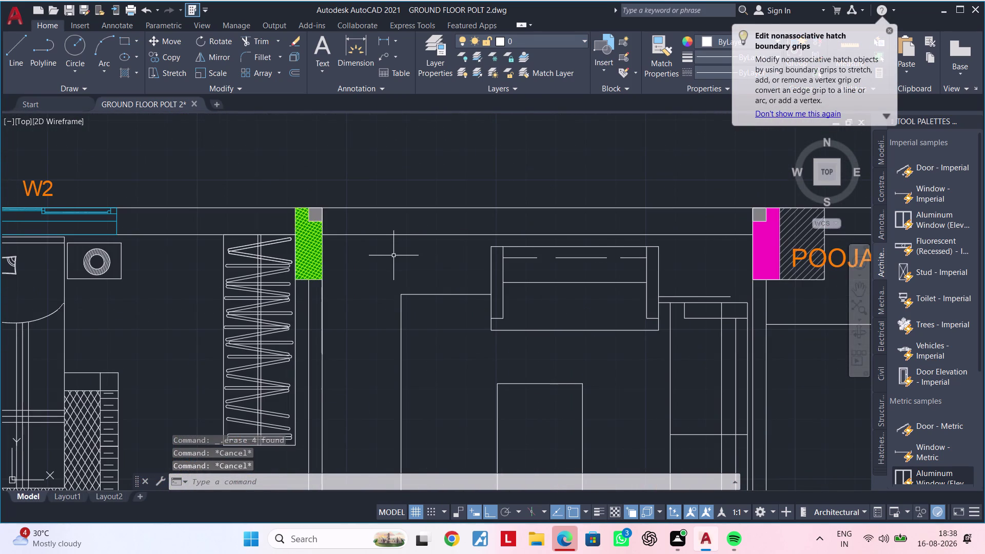
middle_drag(380, 257, 379, 176)
scroll(down, 3)
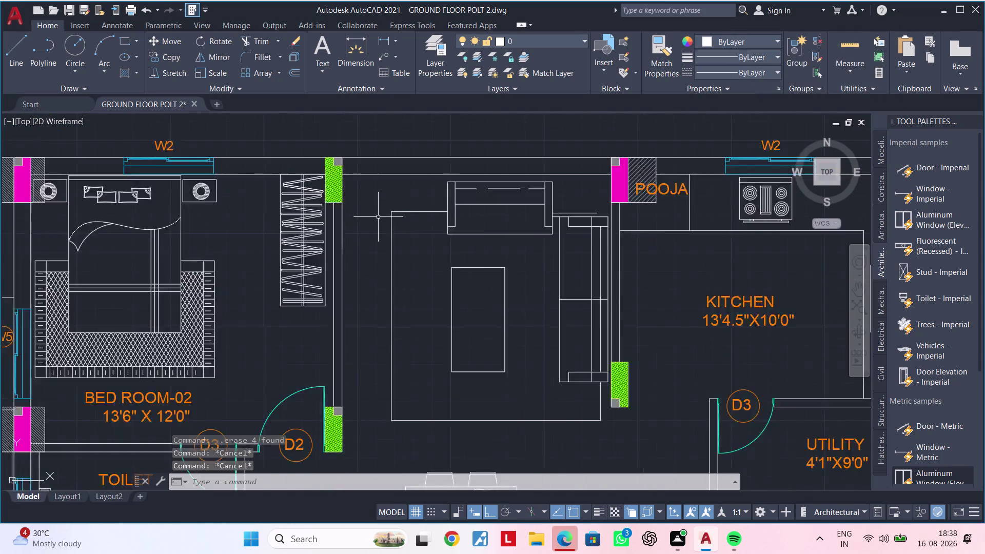
scroll(down, 3)
middle_drag(378, 223, 388, 127)
middle_drag(406, 315, 395, 223)
middle_drag(408, 422, 407, 348)
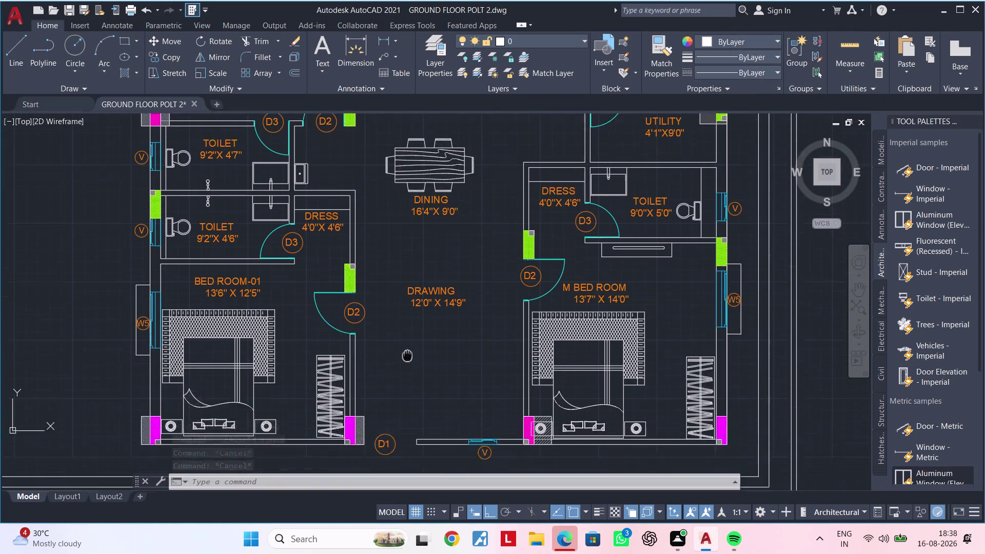
Select the upper unit's living-room entrance door and start MIRROR on it.
middle_drag(407, 348, 413, 246)
scroll(down, 3)
scroll(up, 3)
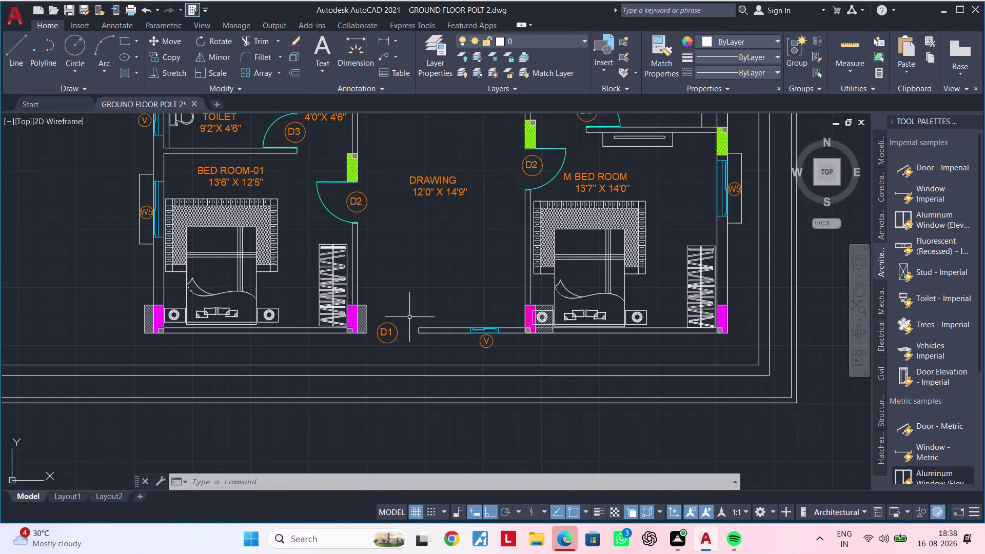
scroll(up, 3)
scroll(down, 3)
middle_drag(402, 294, 397, 492)
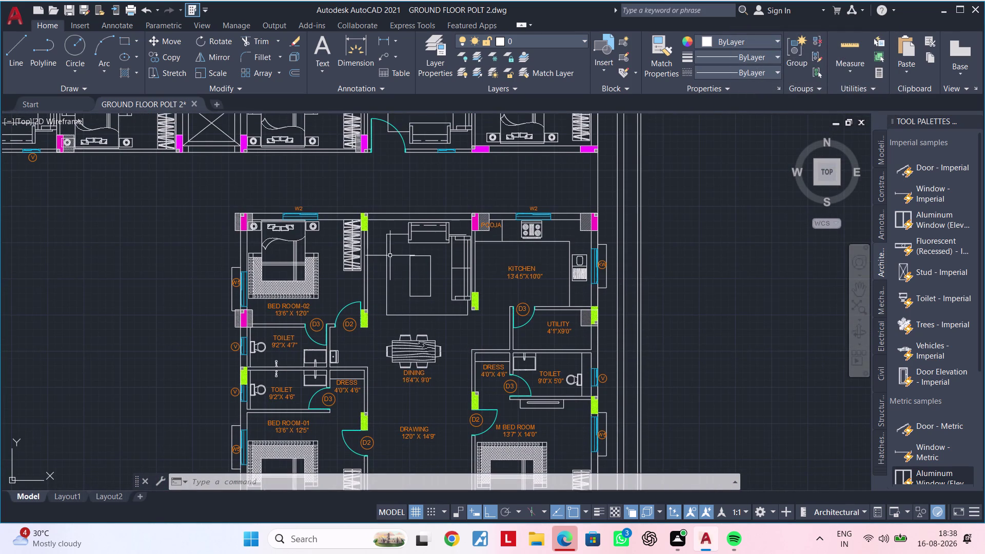
middle_drag(387, 241, 368, 349)
scroll(up, 3)
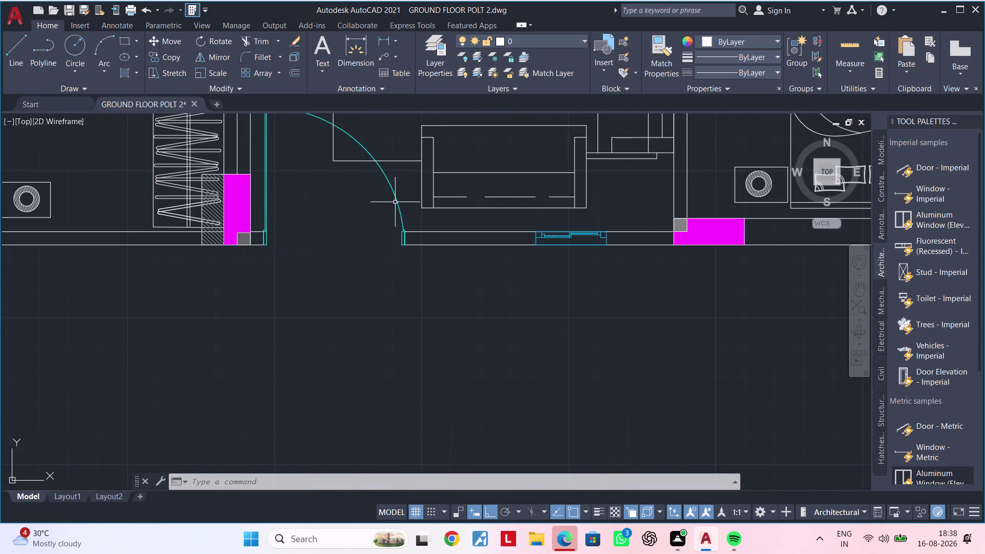
click(395, 202)
scroll(down, 3)
middle_drag(361, 329, 322, 316)
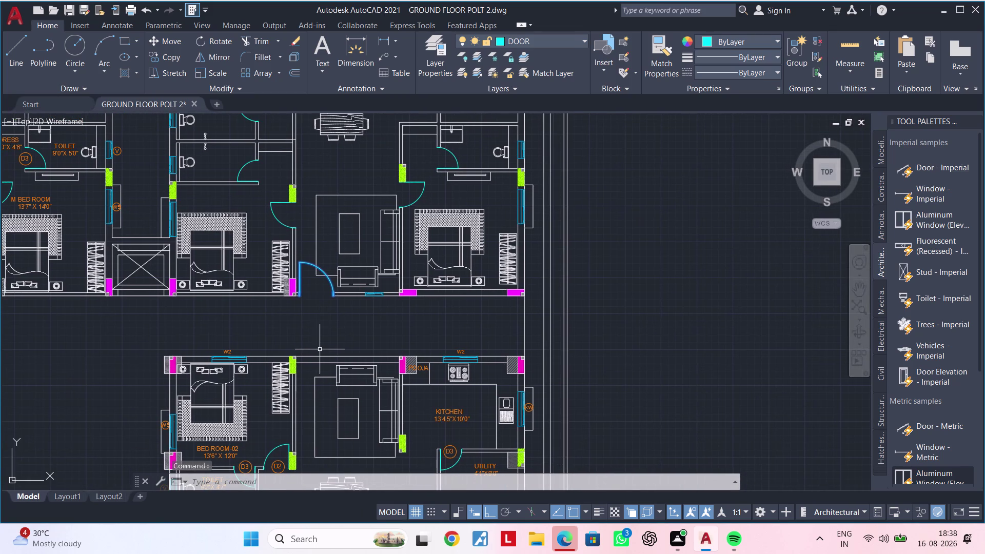
text(MI)
key(space)
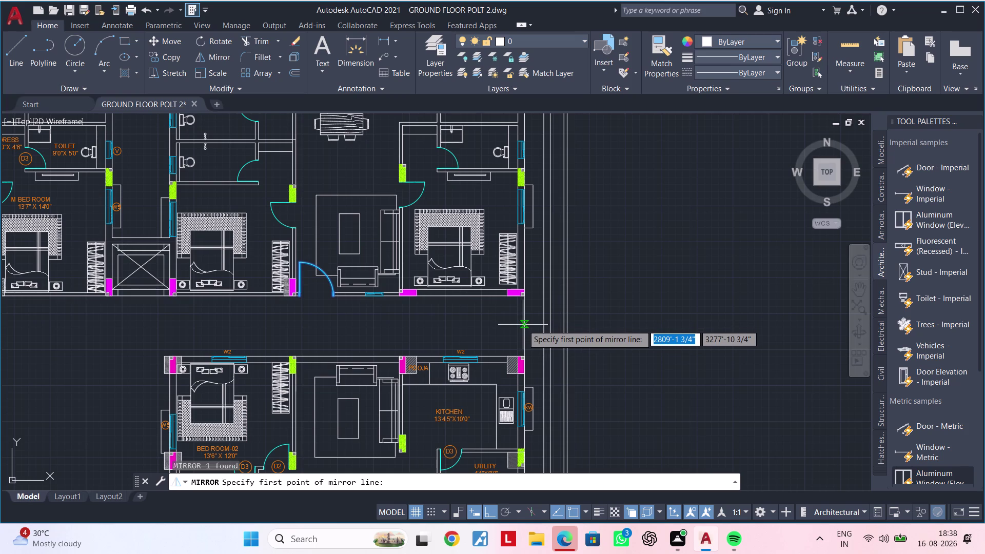
Cancel the pending mirror and abandon a brief trim attempt.
key(Escape)
text(TR)
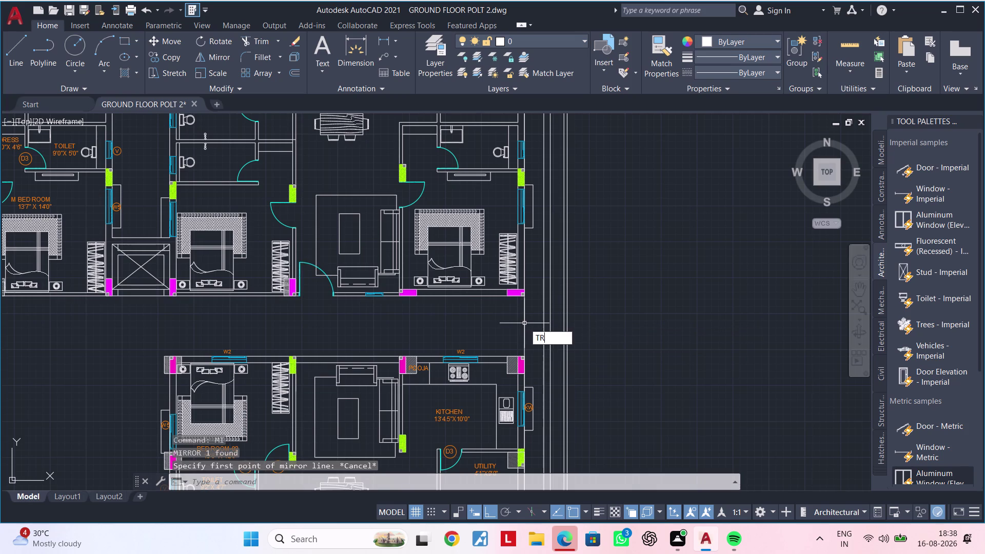
key(space)
click(525, 323)
key(Escape)
key(Escape)
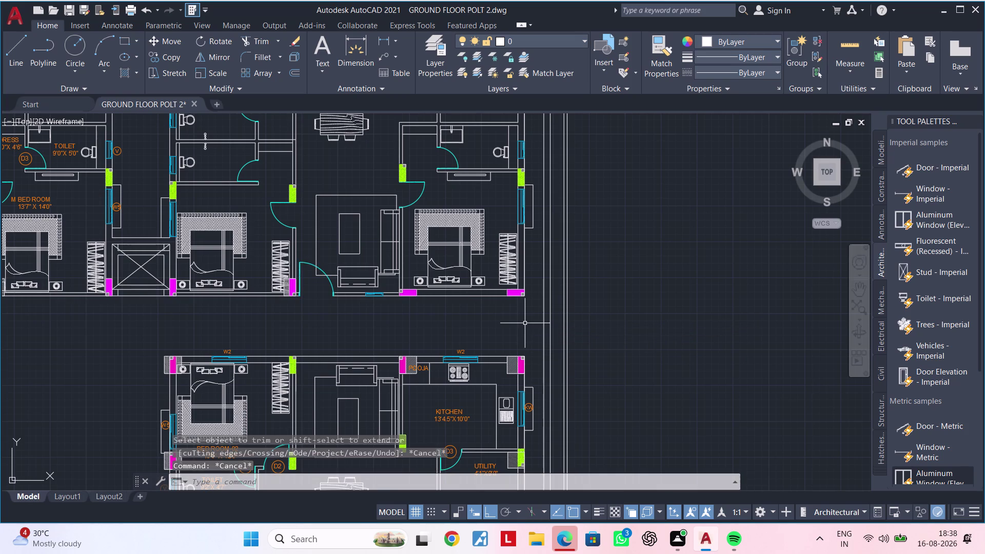
Draw a reference line from the column's outer corner to the lower unit's wall corner.
text(L)
key(space)
scroll(up, 3)
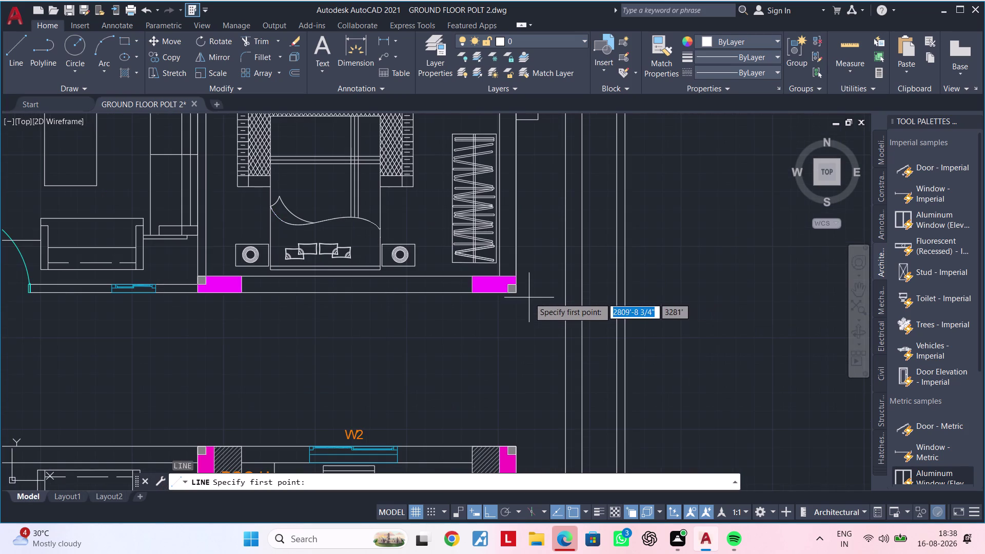
click(517, 294)
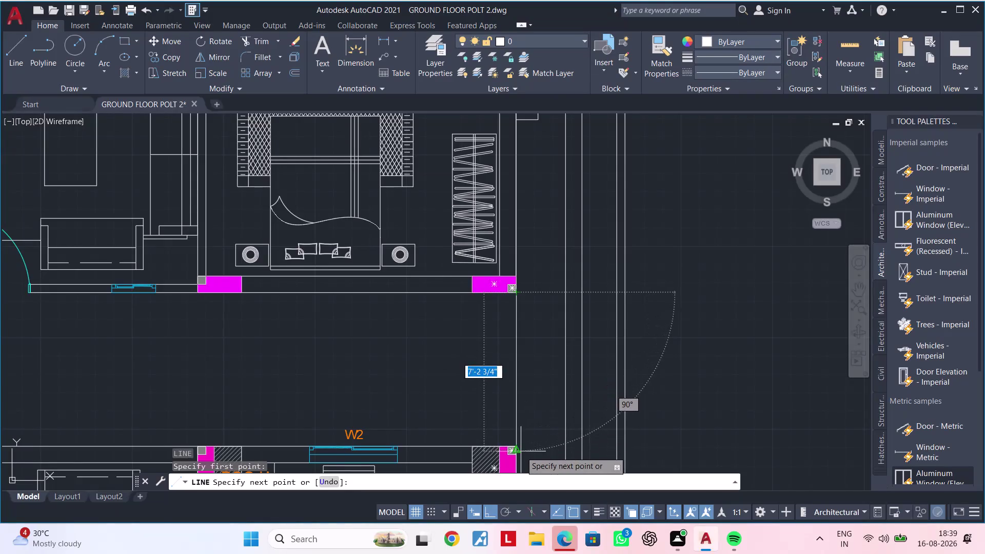
click(519, 447)
key(Escape)
scroll(down, 3)
middle_drag(439, 375, 486, 368)
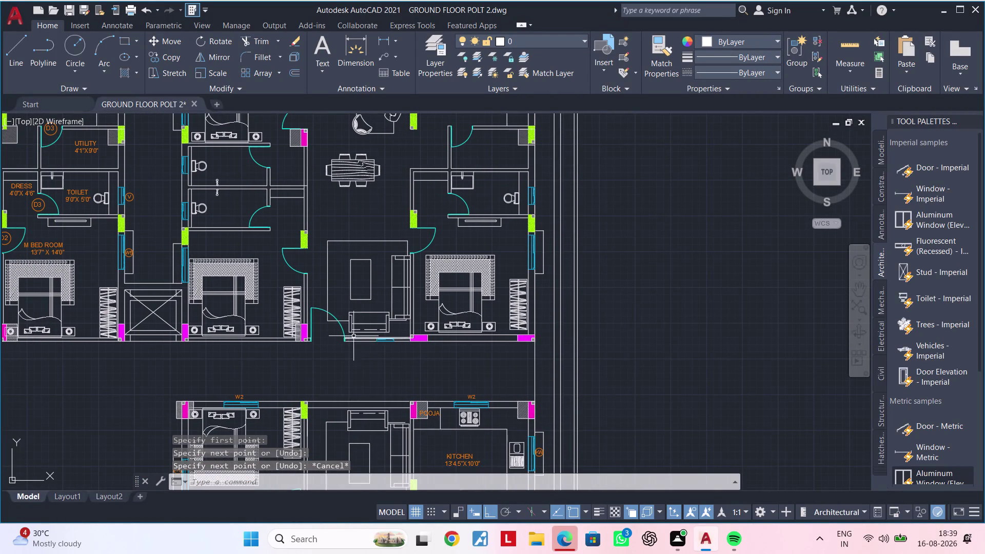
Mirror the reselected door about a horizontal axis between the units, keeping the source.
click(341, 328)
key(m)
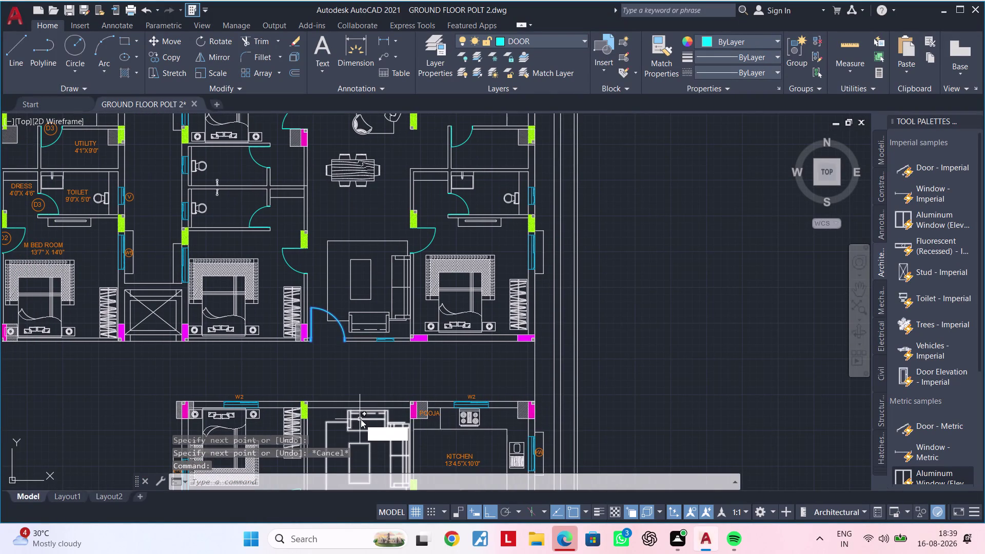
key(i)
key(space)
click(537, 370)
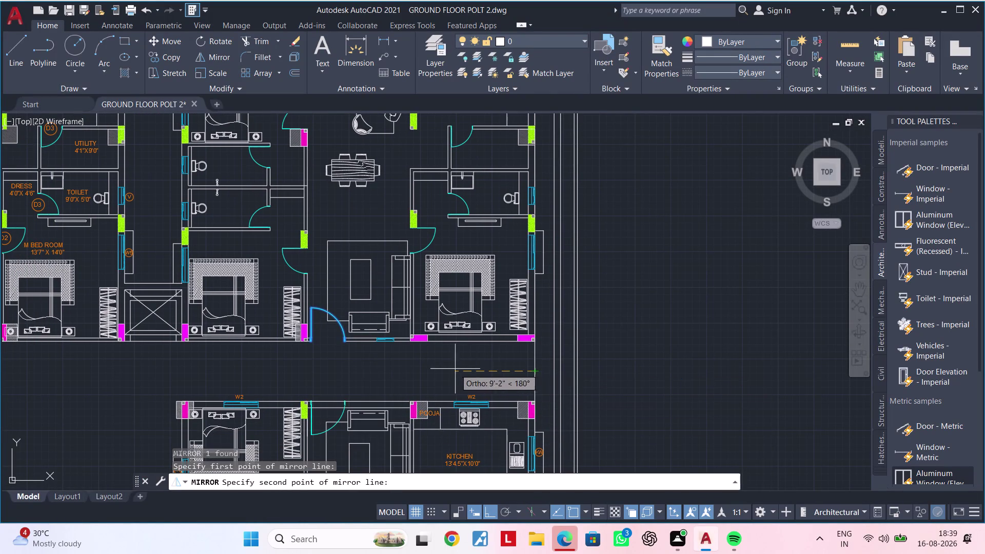
click(349, 367)
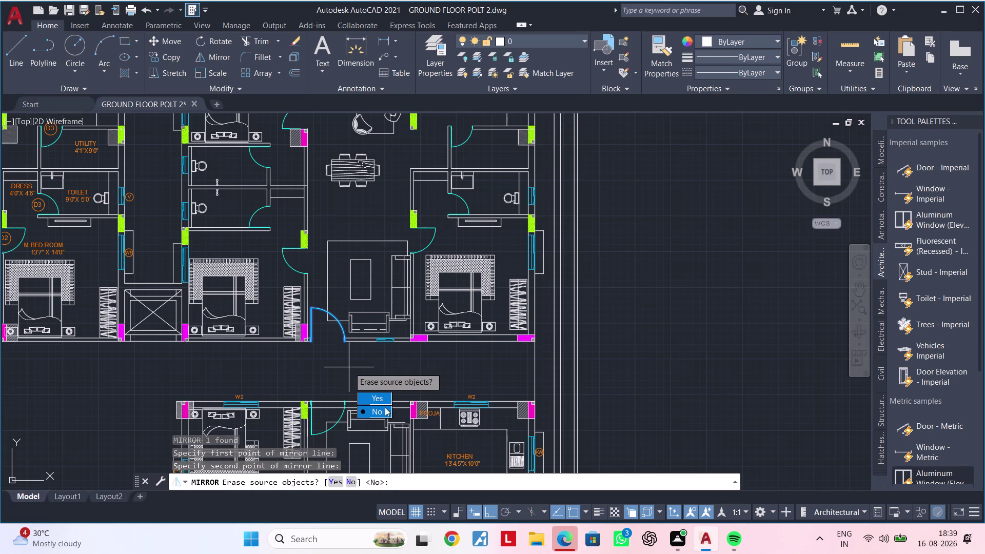
drag(384, 408, 349, 367)
middle_drag(330, 386, 334, 317)
scroll(up, 3)
scroll(up, 3)
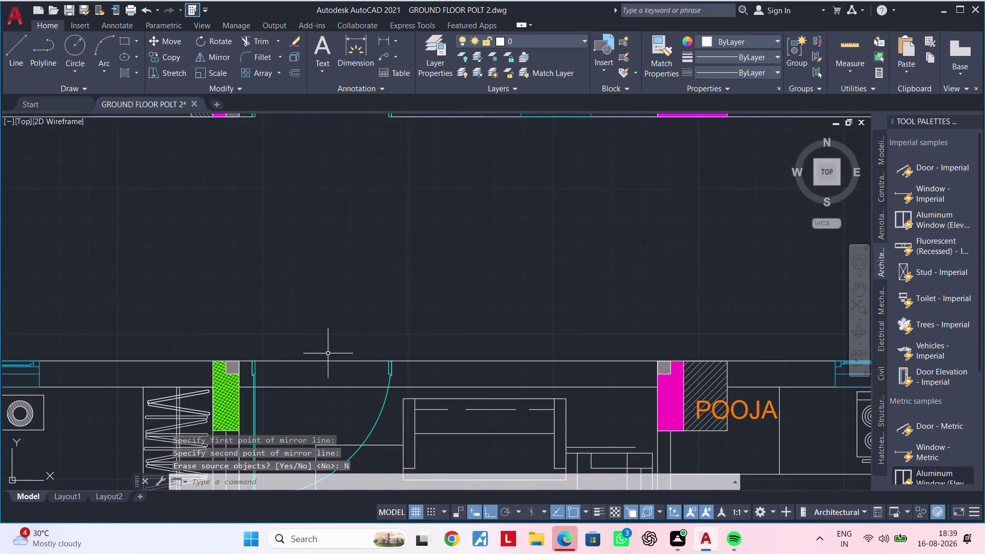
middle_drag(327, 355, 342, 263)
scroll(up, 3)
middle_drag(304, 316, 372, 304)
Draw a line across the wall from the door jamb's outer corner to its inner face.
key(Escape)
key(Escape)
key(Escape)
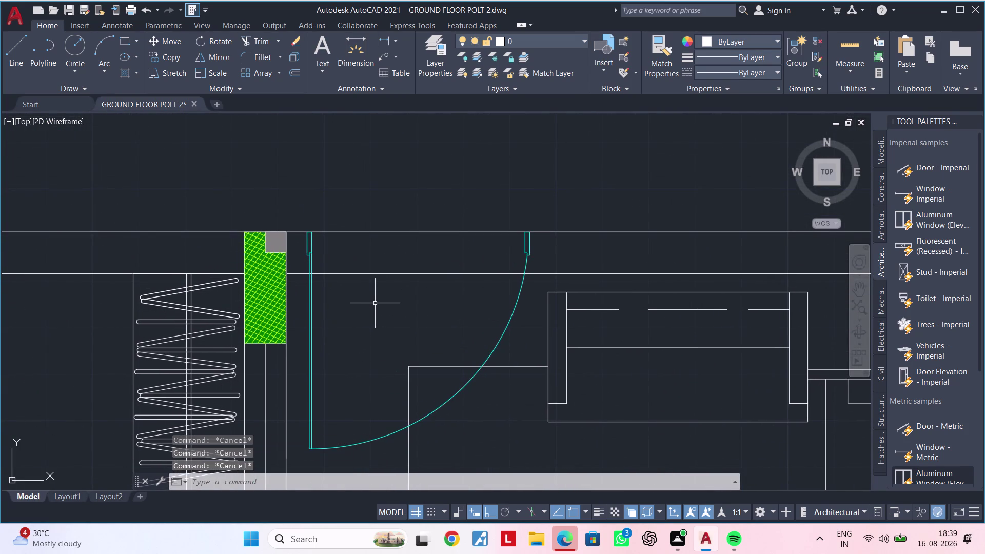
key(Escape)
key(Escape)
key(Escape)
key(Escape)
key(Escape)
key(Escape)
key(Escape)
text(L)
key(space)
scroll(up, 3)
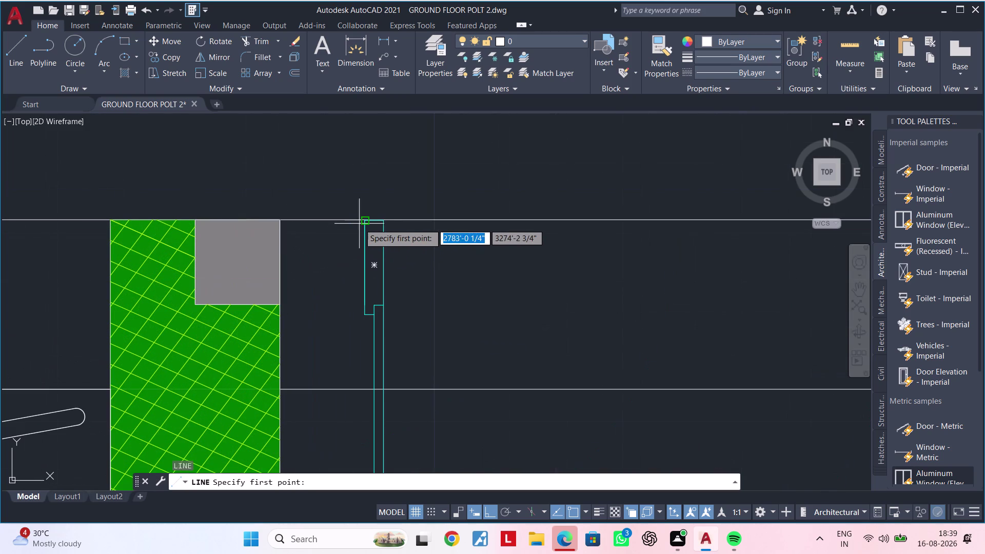
click(362, 223)
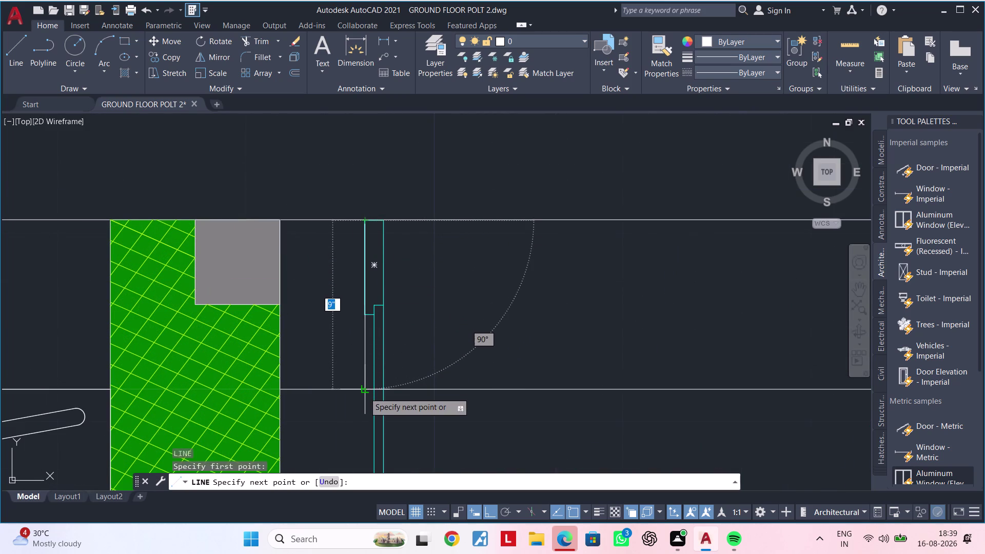
click(365, 393)
key(Escape)
Draw a matching line across the wall thickness at the door's far jamb.
scroll(down, 3)
middle_drag(521, 353, 305, 320)
middle_drag(467, 323, 366, 322)
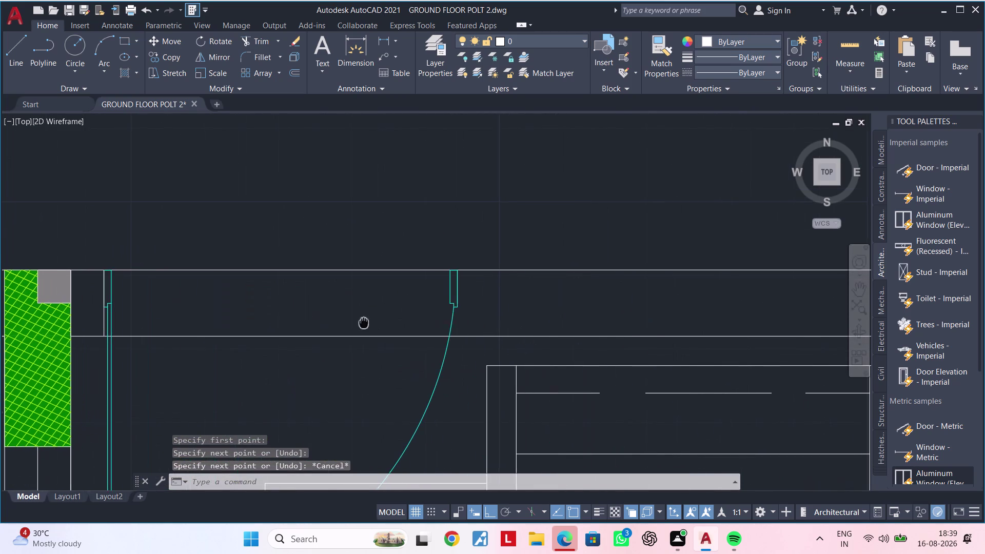
middle_drag(366, 322, 363, 321)
key(space)
scroll(up, 3)
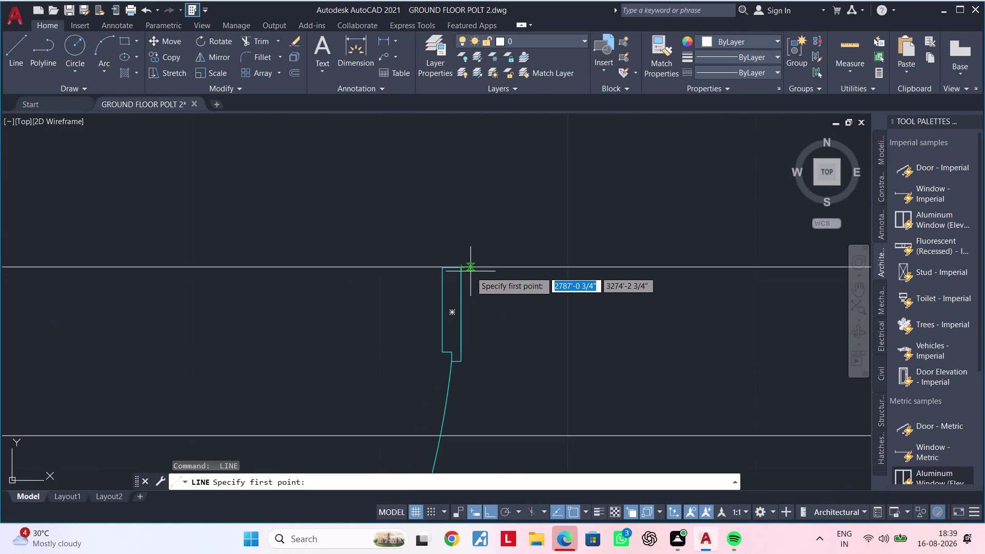
click(462, 268)
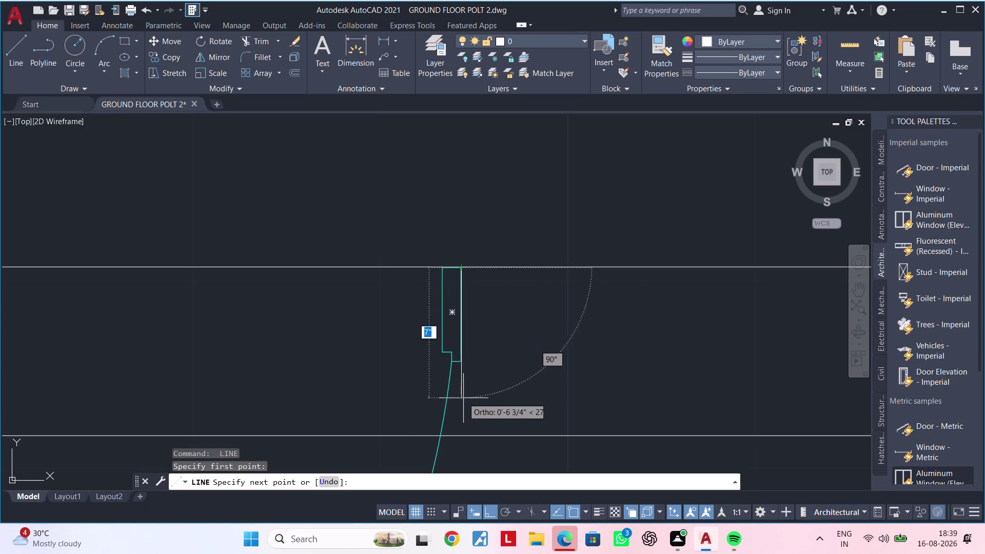
click(465, 434)
key(Escape)
scroll(down, 3)
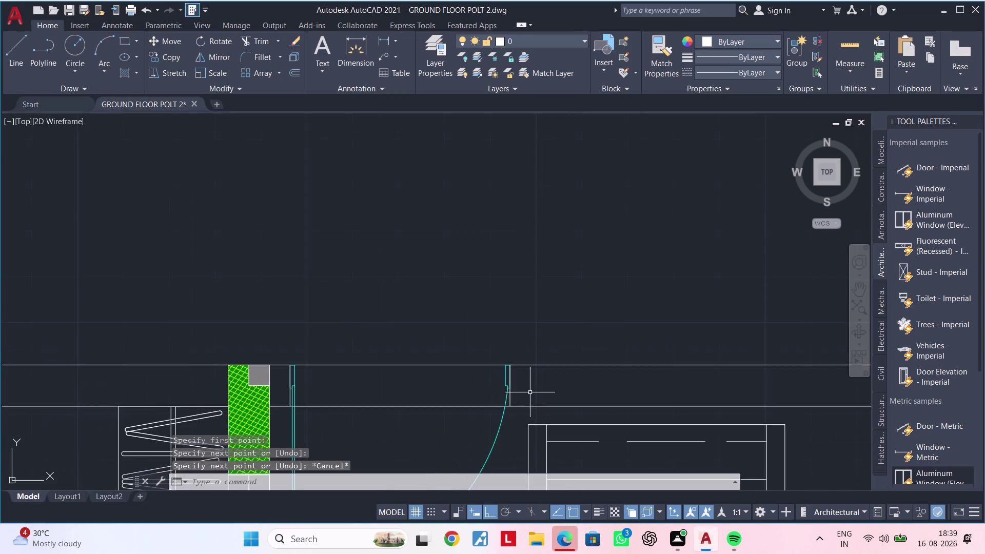
middle_drag(523, 383, 510, 363)
Fence-trim the wall lines inside the door opening.
key(Escape)
key(Escape)
text(TE)
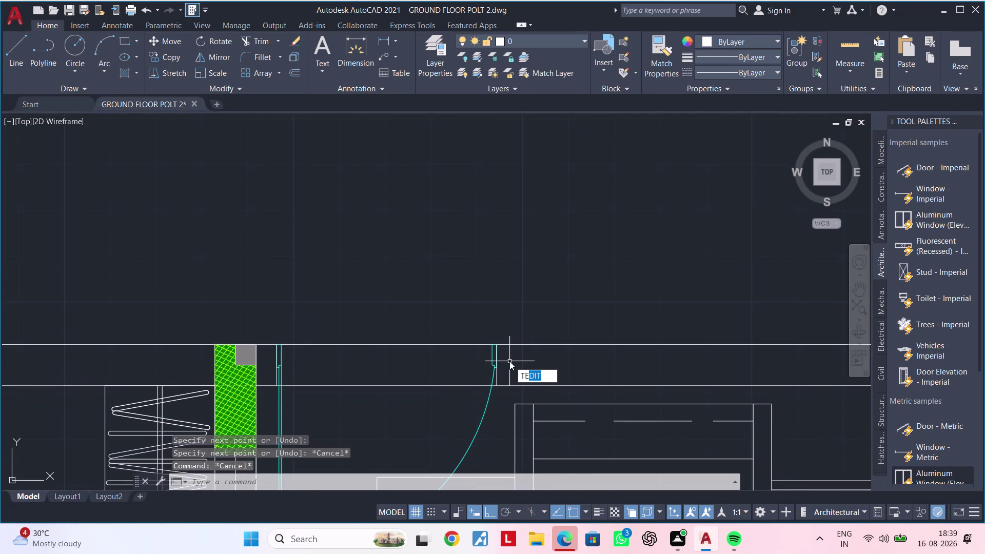
key(Escape)
key(Escape)
text(TR)
key(space)
drag(421, 319, 422, 380)
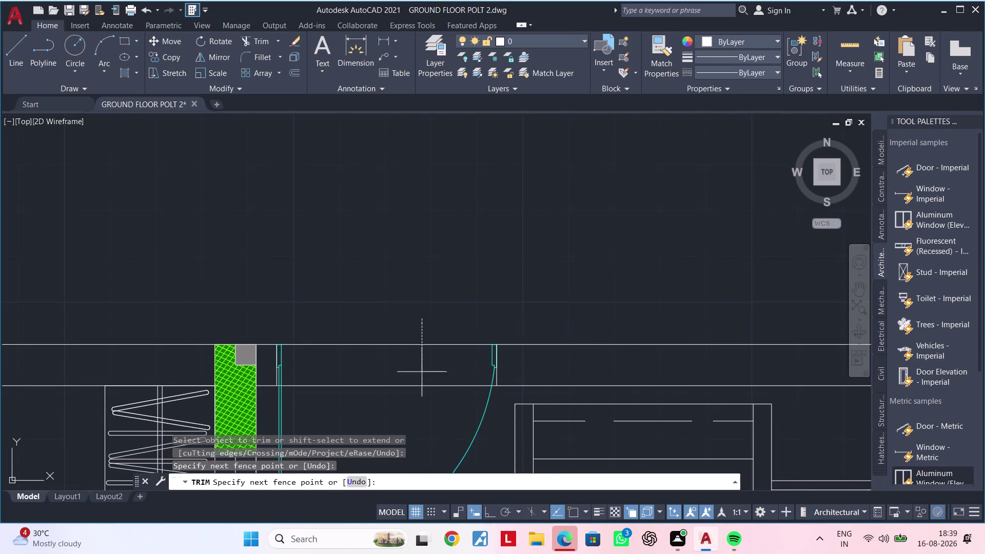
drag(422, 380, 421, 404)
Inspect the trimmed opening along the lower unit's front wall and exit TRIM.
scroll(down, 3)
middle_drag(409, 389, 410, 384)
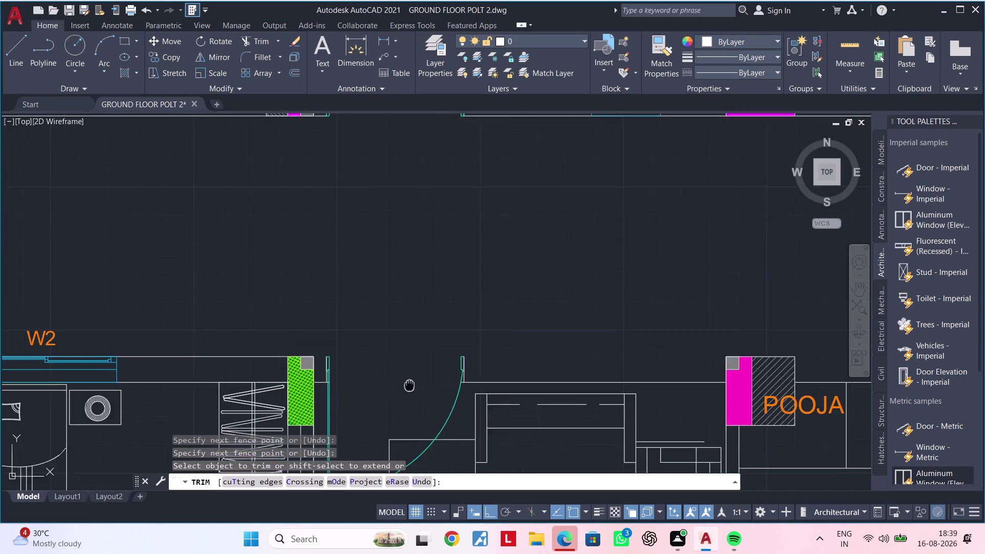
middle_drag(409, 384, 369, 361)
scroll(down, 3)
middle_drag(380, 361, 305, 348)
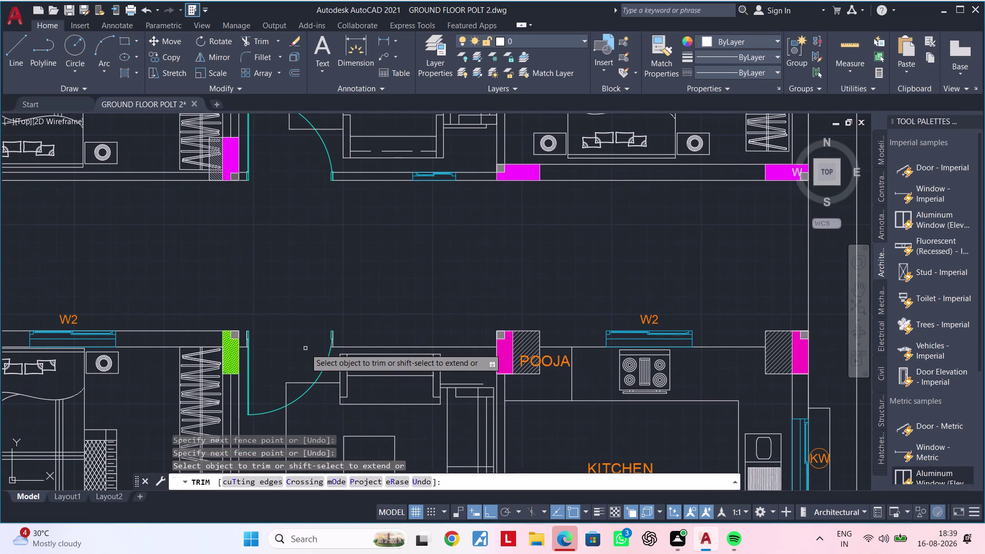
key(Escape)
key(Escape)
key(Escape)
middle_drag(307, 349, 343, 338)
key(Escape)
key(Escape)
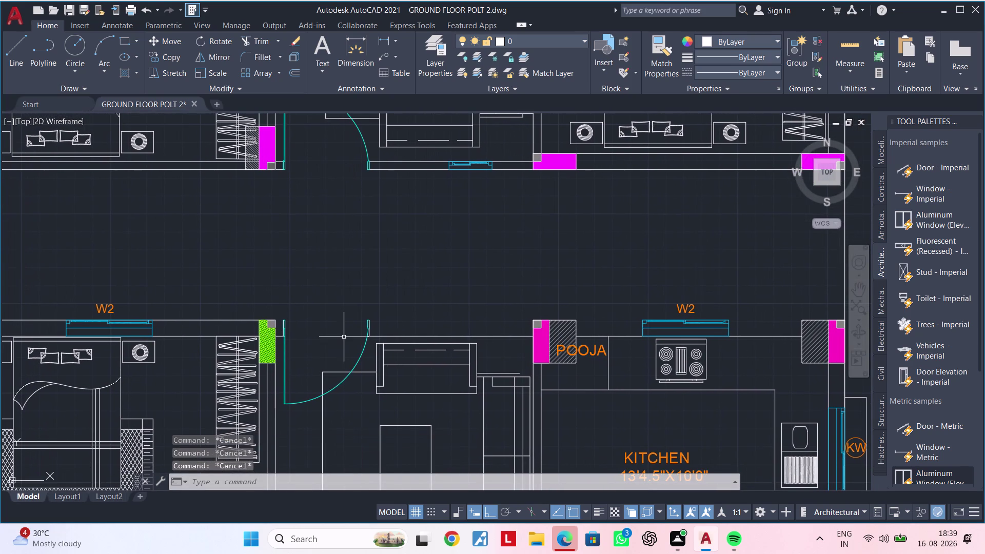
Undo the trim with Ctrl+Z and zoom to the wall end meeting the boundary.
key(ctrl+z)
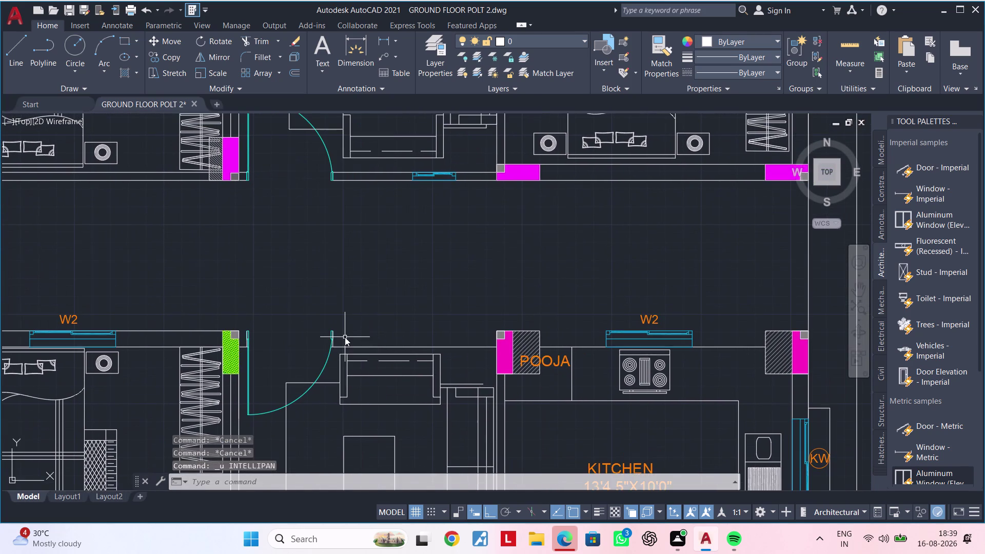
key(ctrl+z)
key(grave)
scroll(up, 3)
scroll(up, 3)
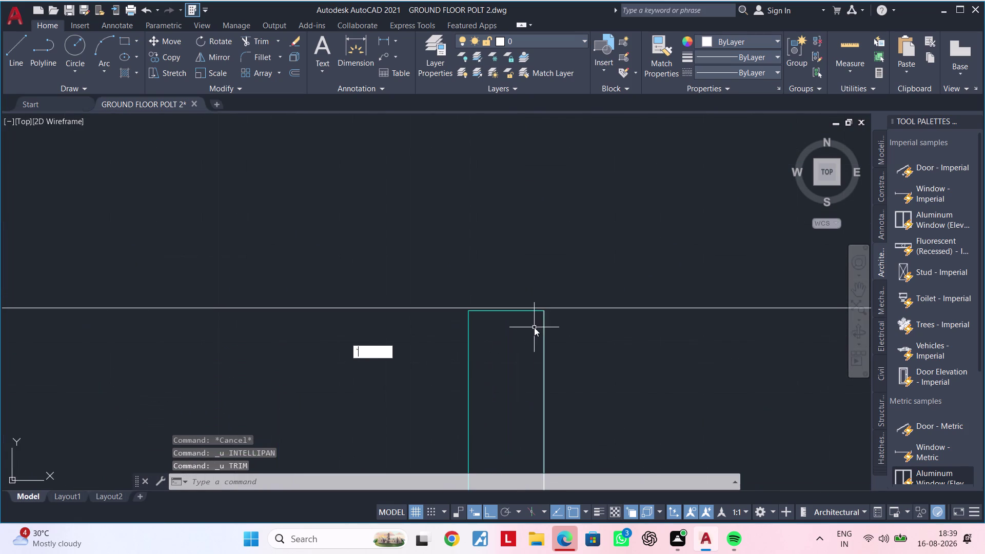
scroll(up, 3)
middle_drag(566, 318, 470, 333)
scroll(up, 3)
scroll(down, 3)
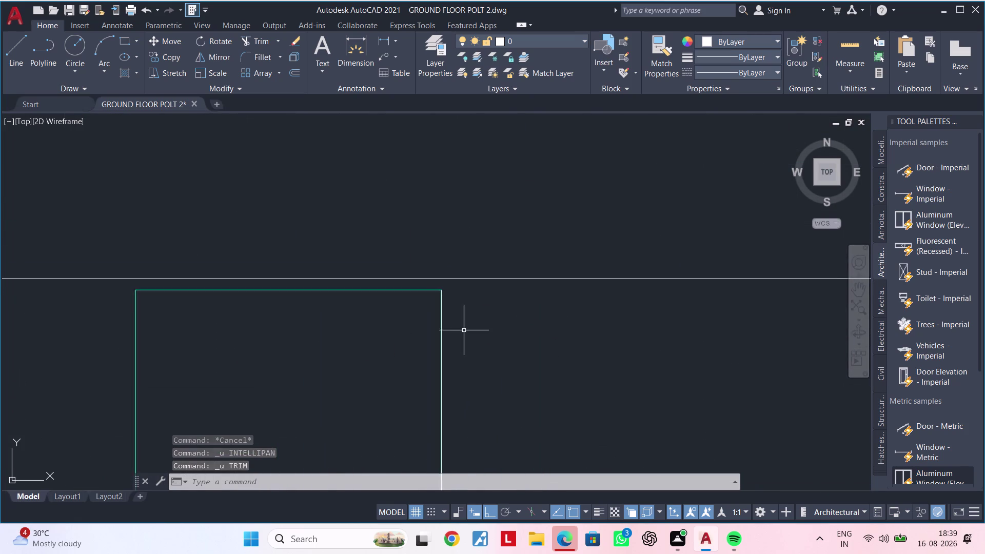
scroll(down, 3)
scroll(down, 3)
scroll(down, 3)
middle_drag(491, 362, 483, 322)
scroll(up, 3)
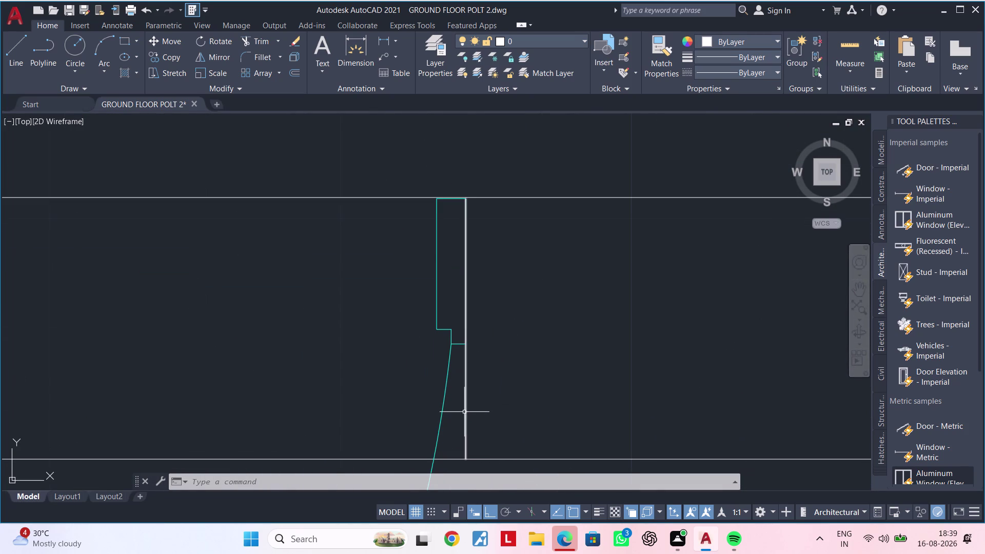
Attempt to extend the vertical wall line with EX, then cancel the attempt.
click(464, 411)
key(e)
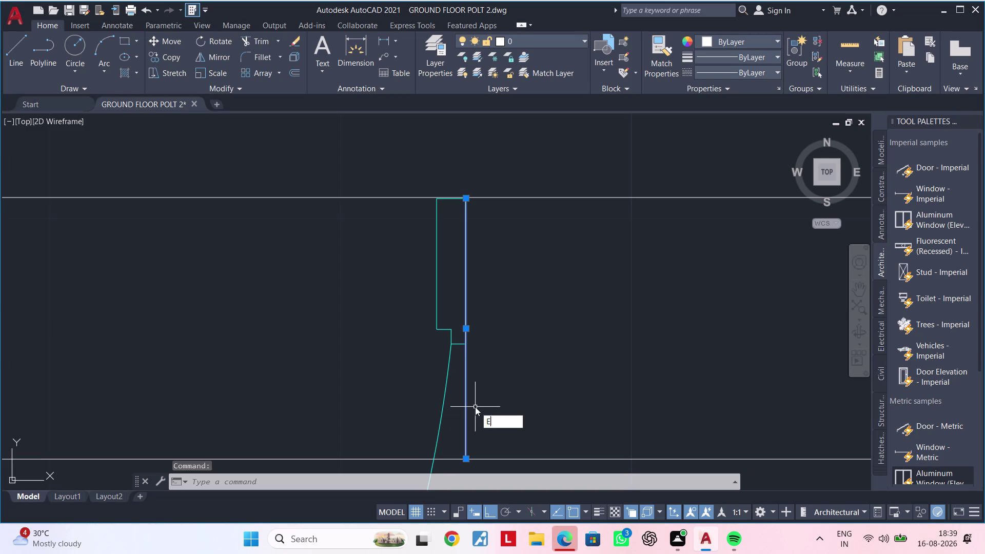
key(x)
key(space)
click(465, 398)
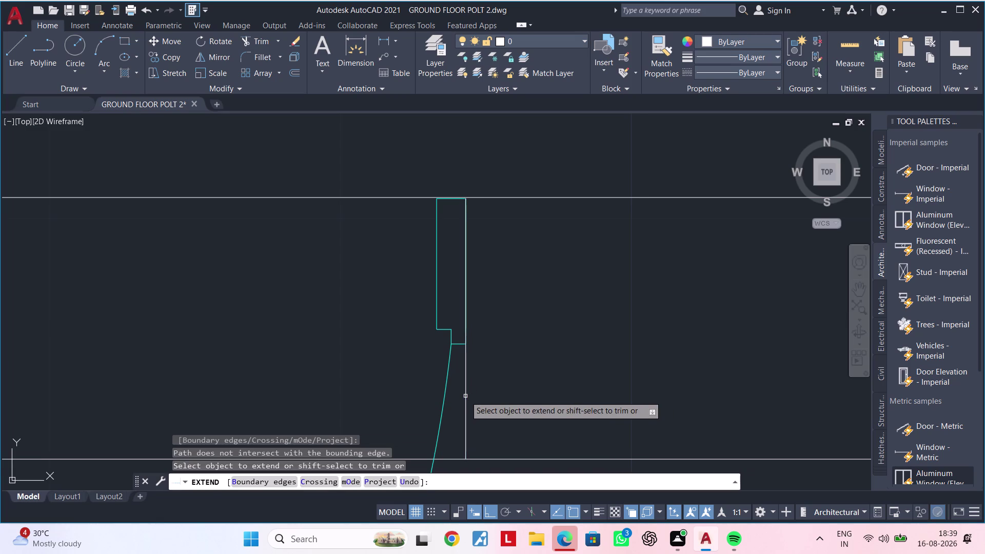
click(465, 396)
triple_click(467, 390)
triple_click(466, 391)
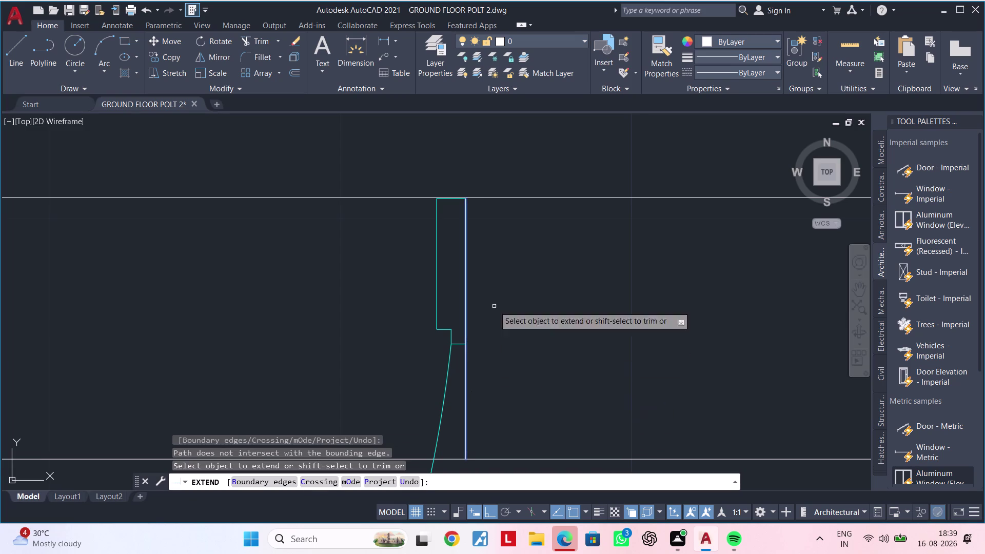
middle_drag(493, 276, 469, 403)
scroll(up, 3)
scroll(up, 3)
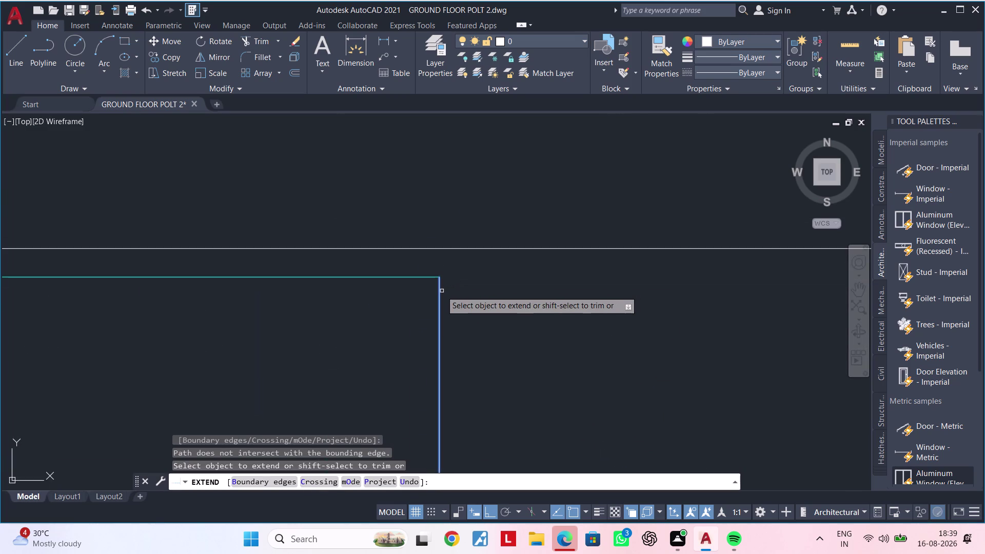
click(440, 291)
click(436, 291)
key(Escape)
click(459, 247)
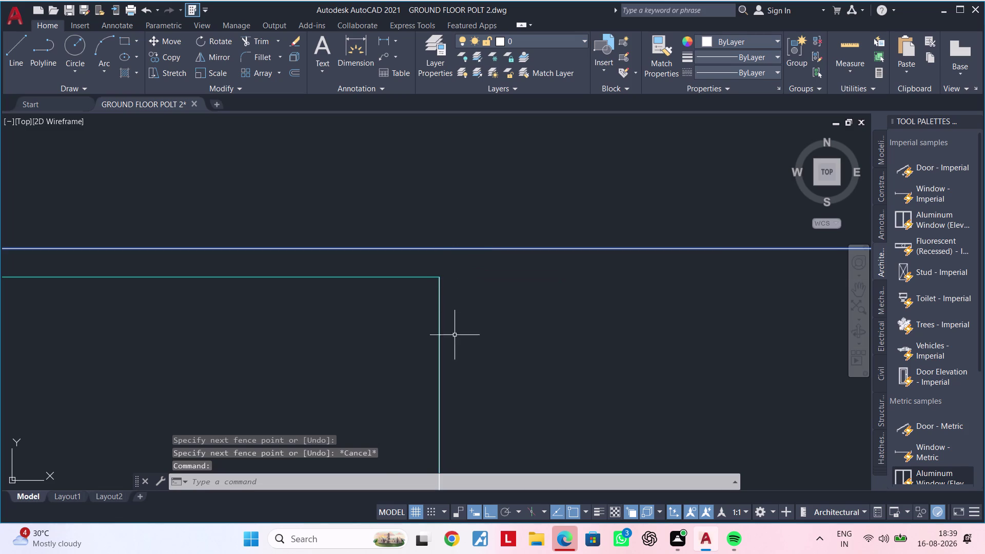
Extend the vertical wall line to the outer boundary line.
text(EX)
key(space)
click(439, 340)
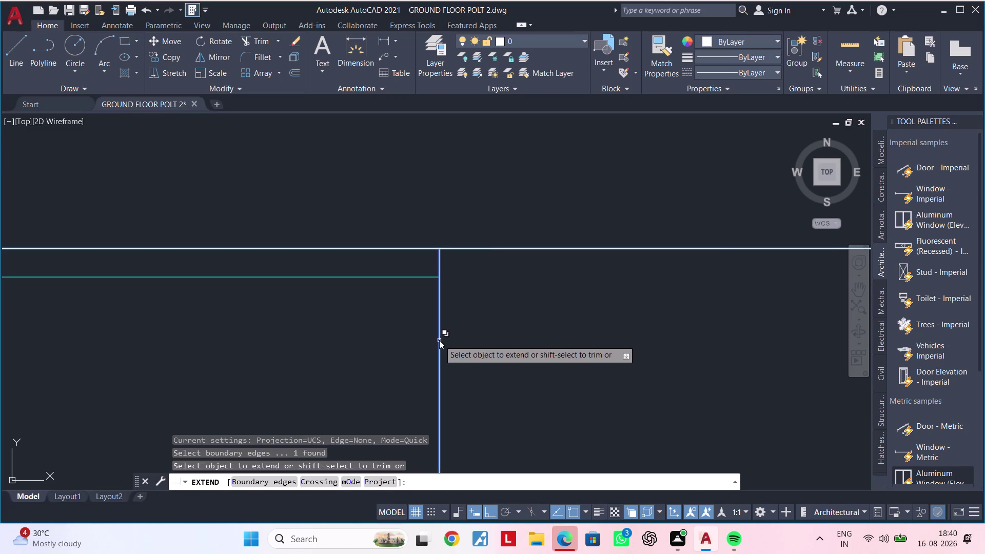
click(501, 385)
Extend the next wall line at the adjacent corner to the same boundary.
scroll(down, 3)
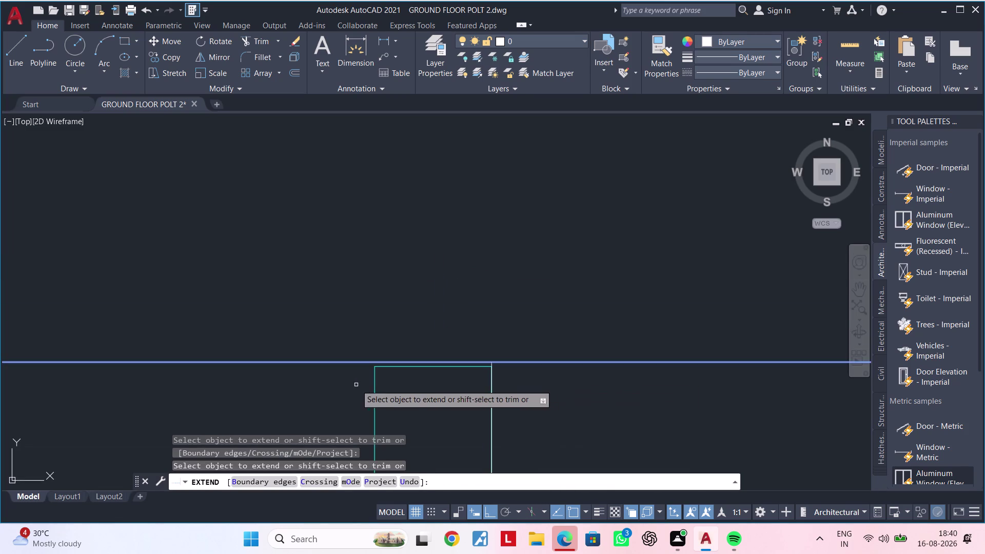
scroll(down, 3)
middle_drag(300, 399, 466, 354)
scroll(down, 3)
middle_drag(344, 378, 641, 359)
scroll(down, 3)
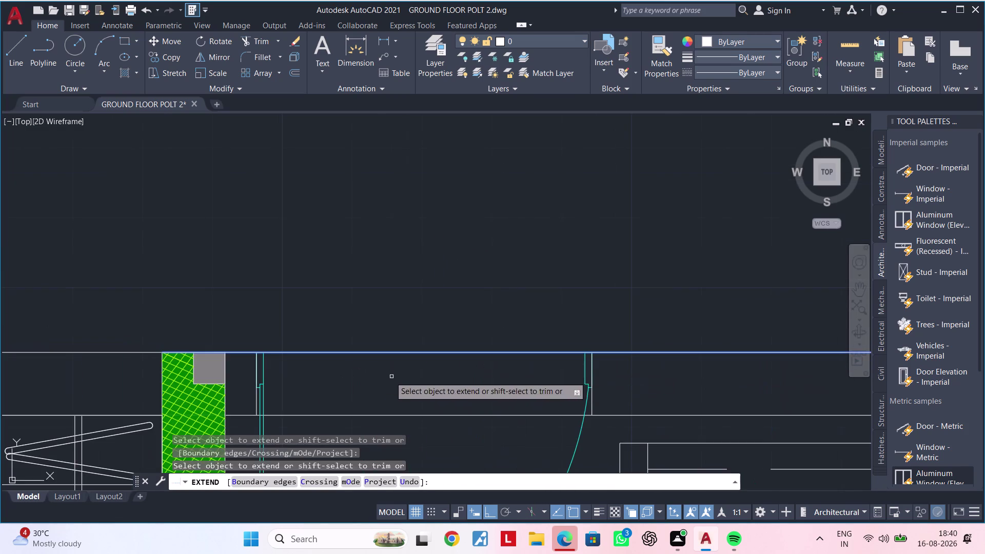
scroll(up, 3)
scroll(up, 3)
scroll(up, 3)
middle_drag(179, 364, 326, 334)
scroll(up, 3)
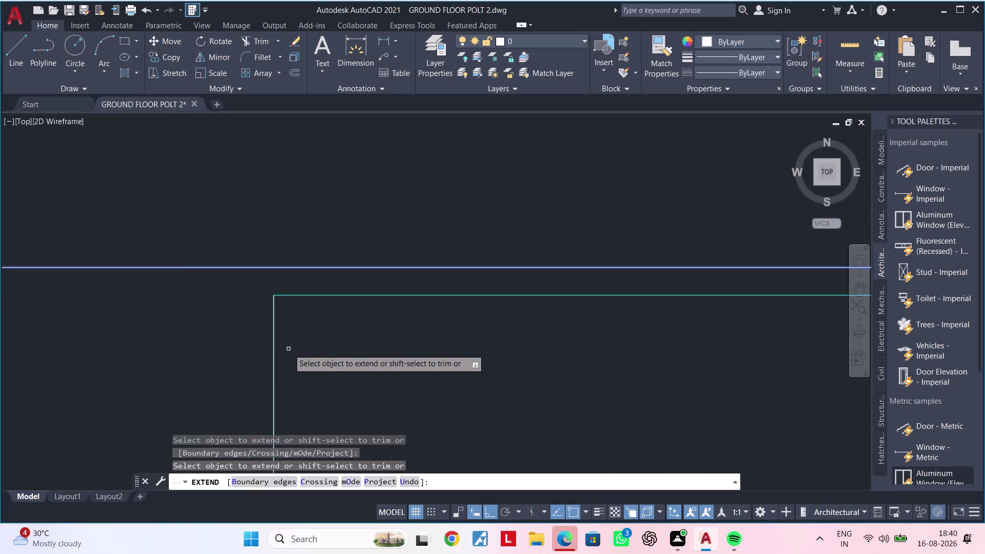
scroll(up, 3)
click(247, 338)
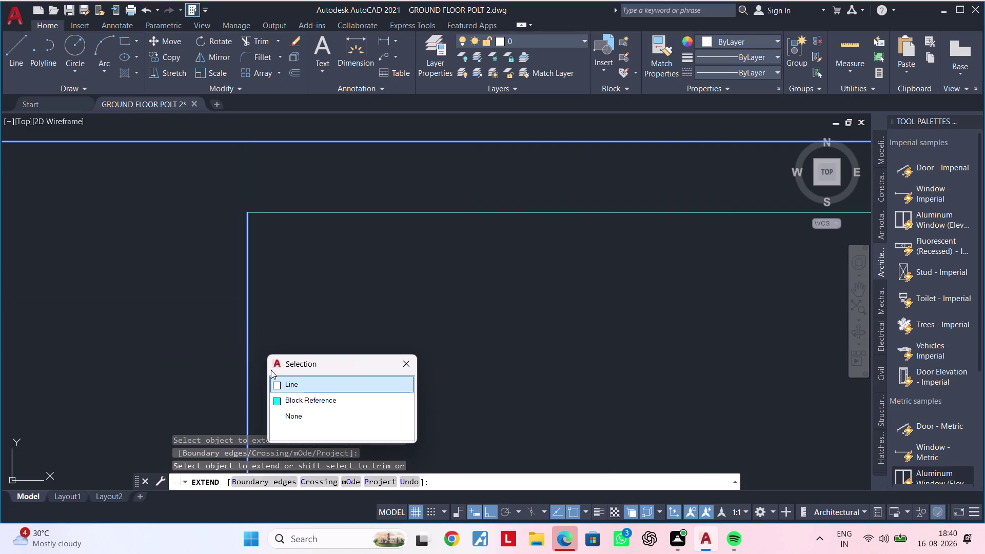
click(289, 386)
scroll(down, 3)
scroll(down, 3)
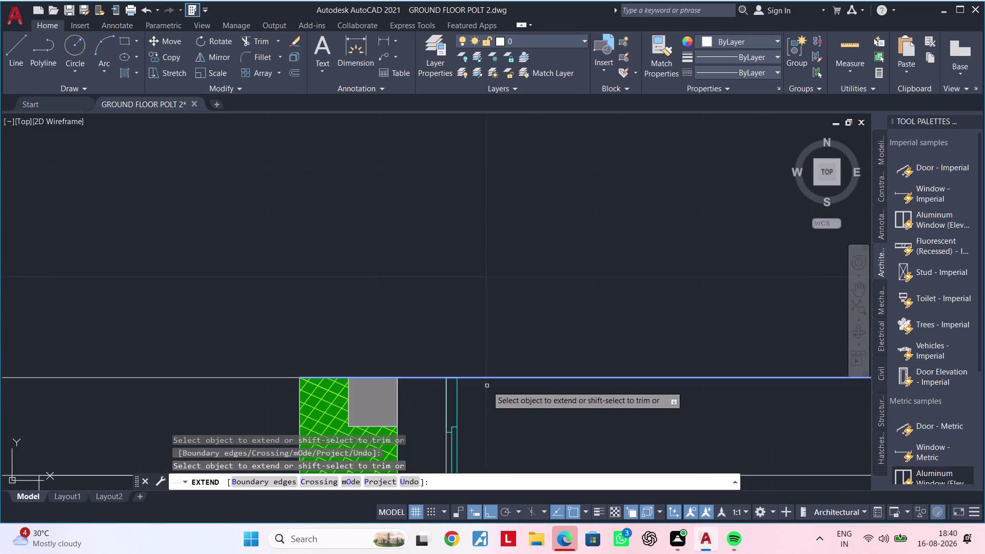
middle_drag(504, 395, 312, 364)
key(Escape)
key(Escape)
Fence-trim the excess wall lines across the door opening and beside the door swing.
key(t)
key(r)
key(space)
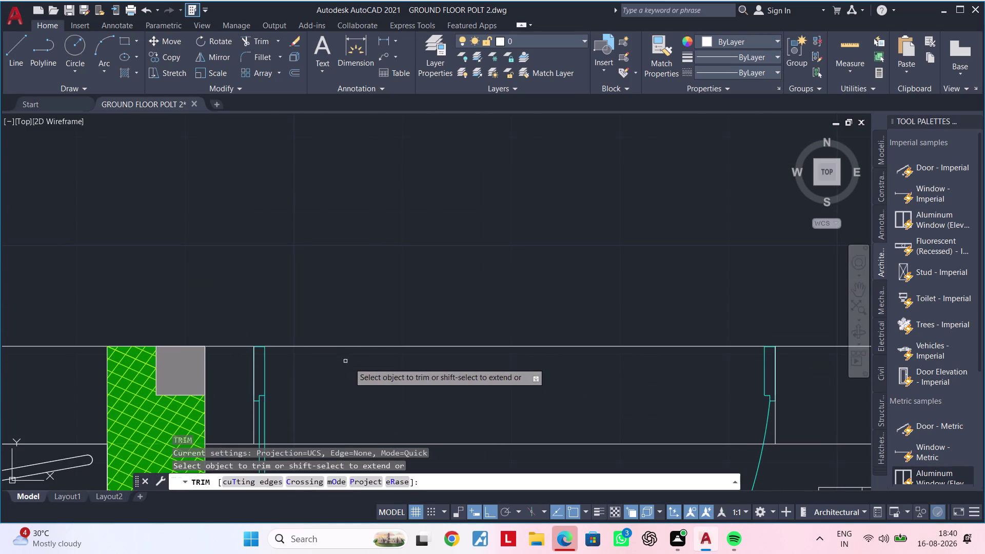
drag(368, 365, 374, 329)
scroll(down, 3)
drag(399, 340, 399, 391)
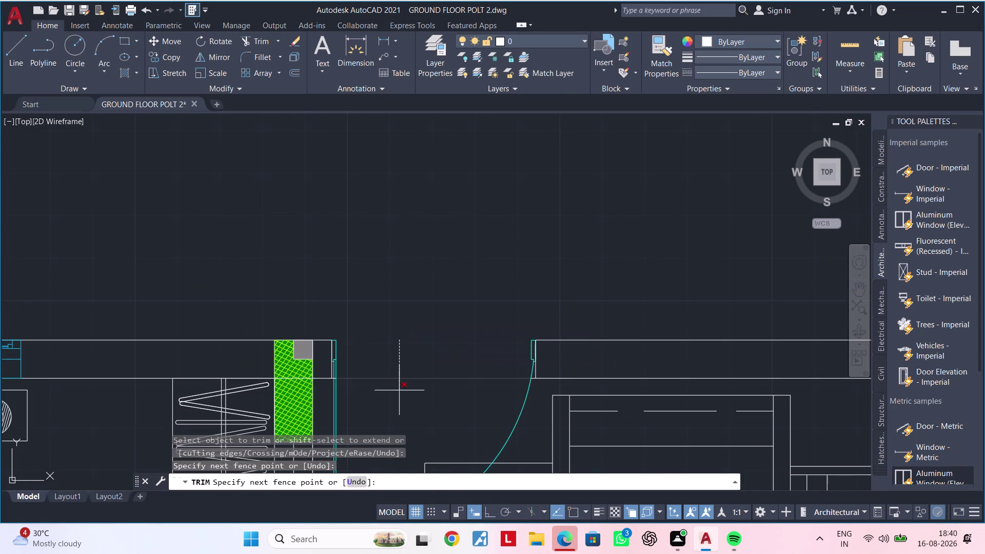
drag(399, 390, 400, 397)
middle_drag(450, 377, 412, 352)
scroll(down, 3)
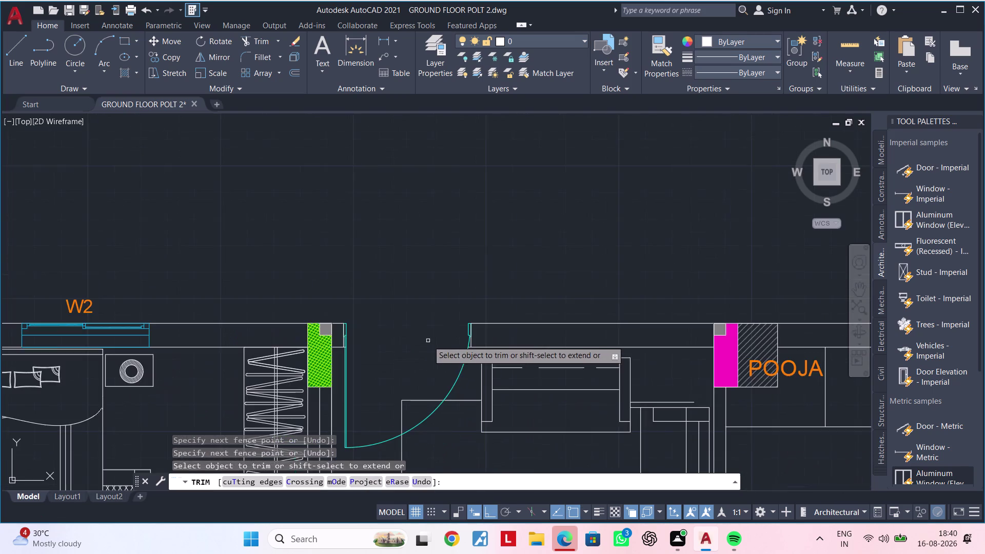
scroll(up, 3)
middle_drag(313, 306, 328, 369)
key(Escape)
scroll(up, 3)
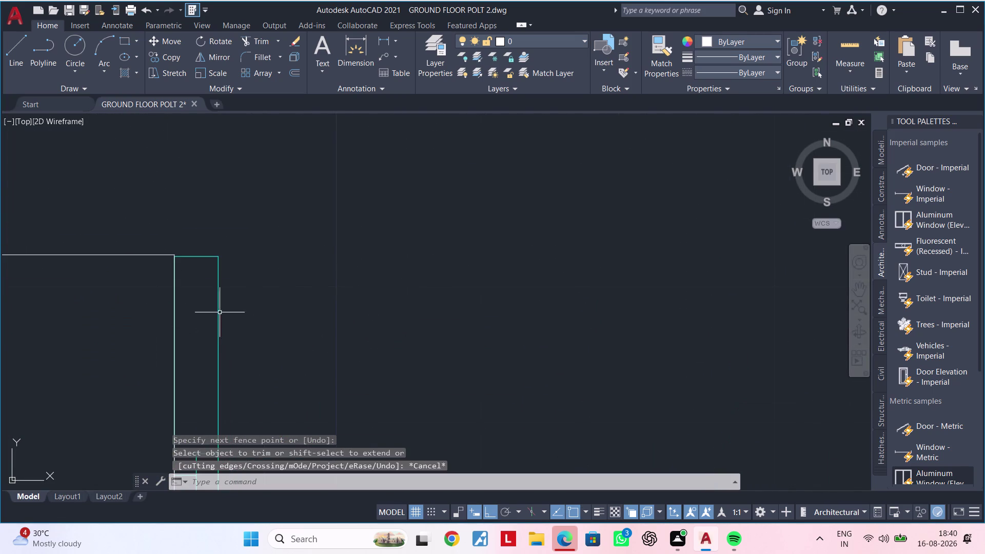
key(Escape)
Select the long rectangular outline and start moving it.
click(219, 291)
middle_drag(240, 292, 296, 361)
scroll(up, 3)
text(M)
key(space)
scroll(up, 3)
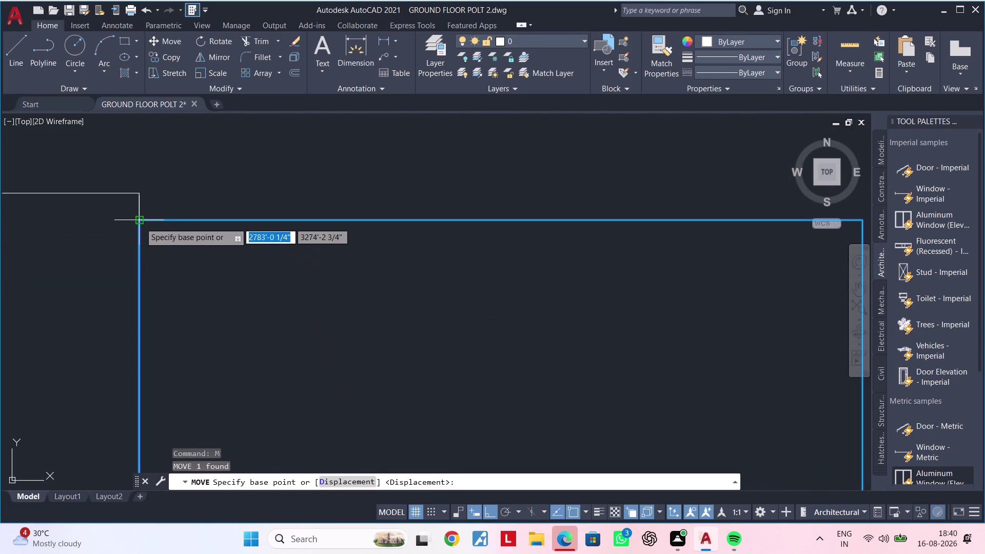
Move the rectangular outline from its corner onto the adjoining wall line, showing the kitchen area.
click(140, 223)
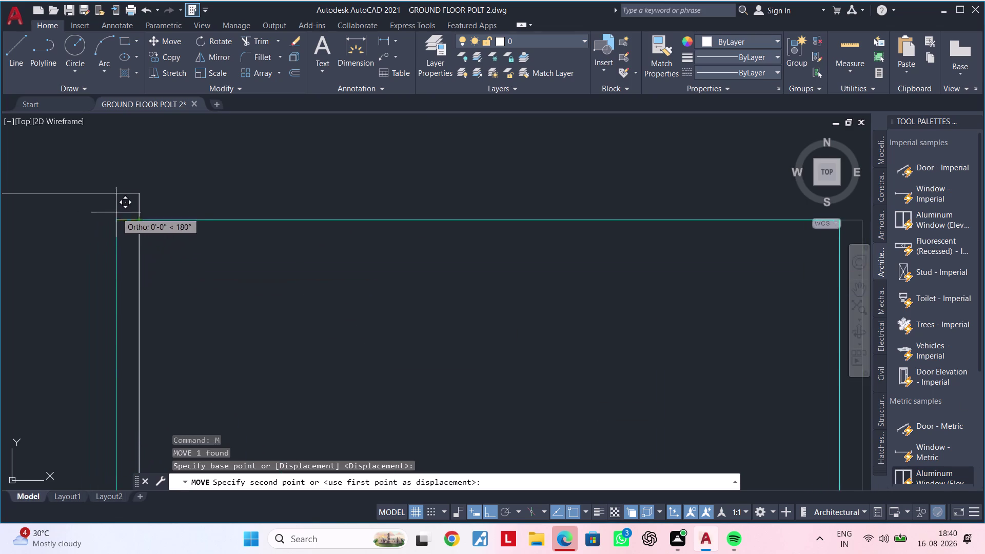
click(140, 196)
scroll(down, 3)
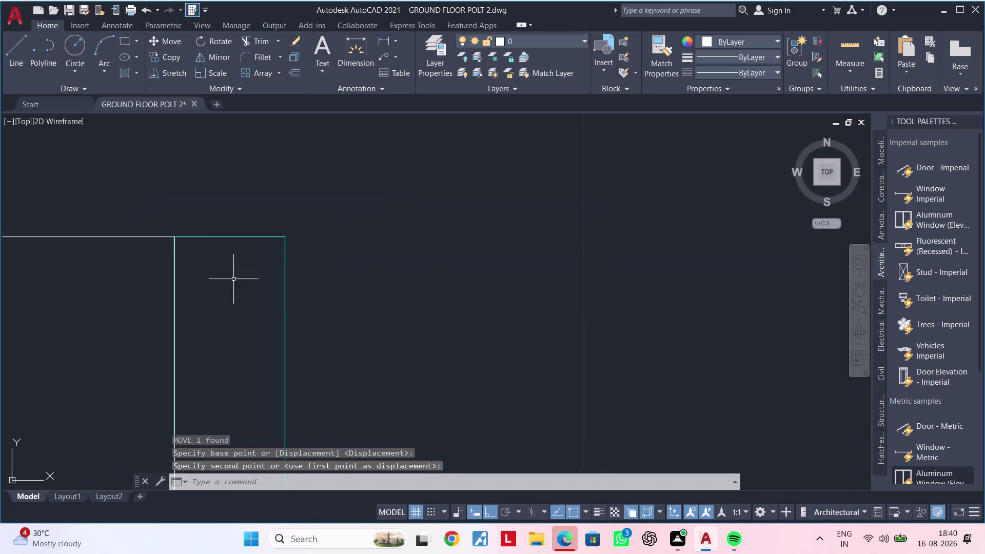
scroll(down, 3)
middle_drag(361, 321, 246, 256)
key(Escape)
key(Escape)
scroll(down, 3)
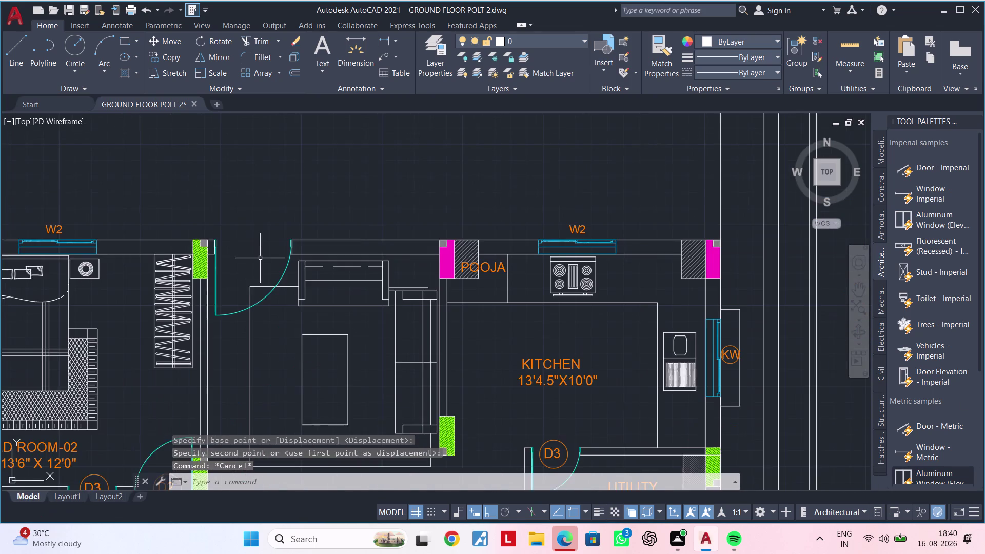
middle_drag(261, 260, 294, 239)
key(Escape)
key(Escape)
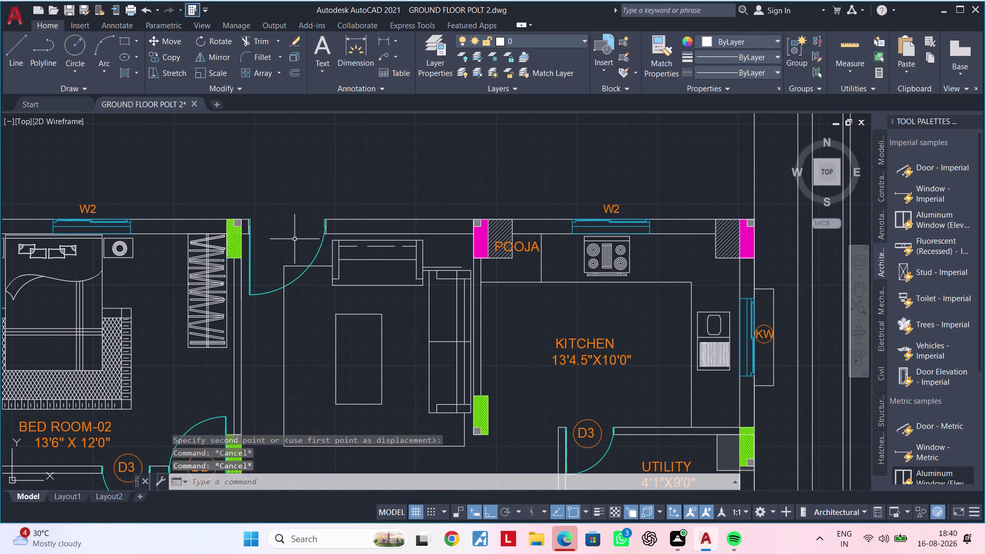